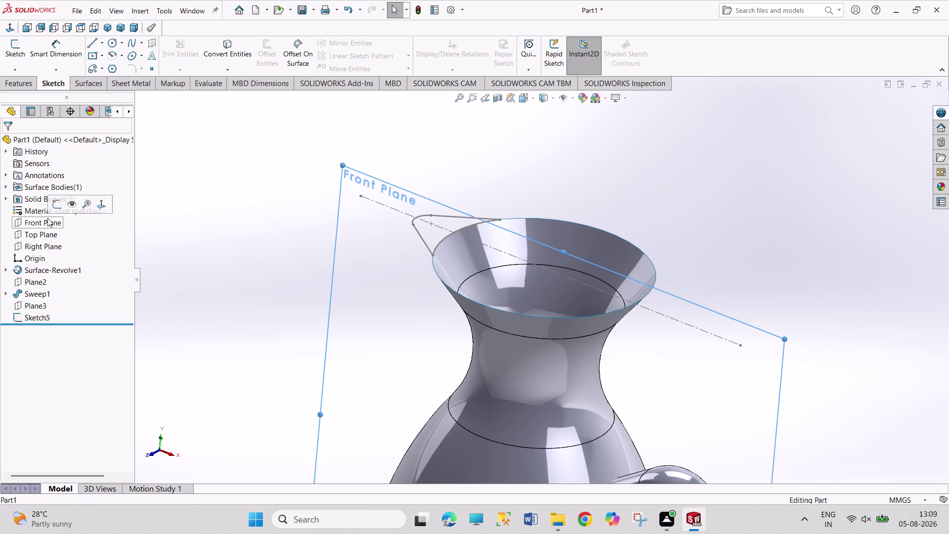
Start a Front Plane sketch and convert the neck edge into a sketch line.
click(63, 205)
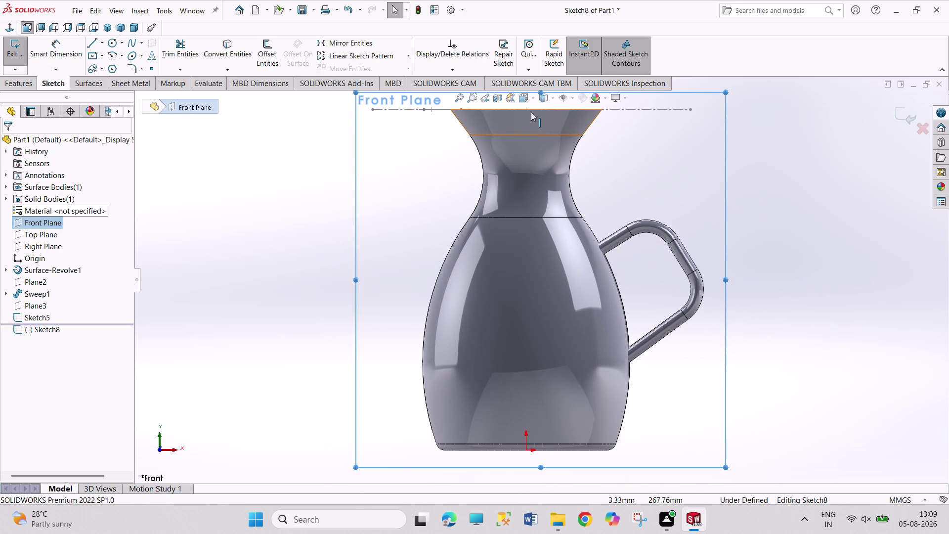
scroll(down, 3)
scroll(down, 3)
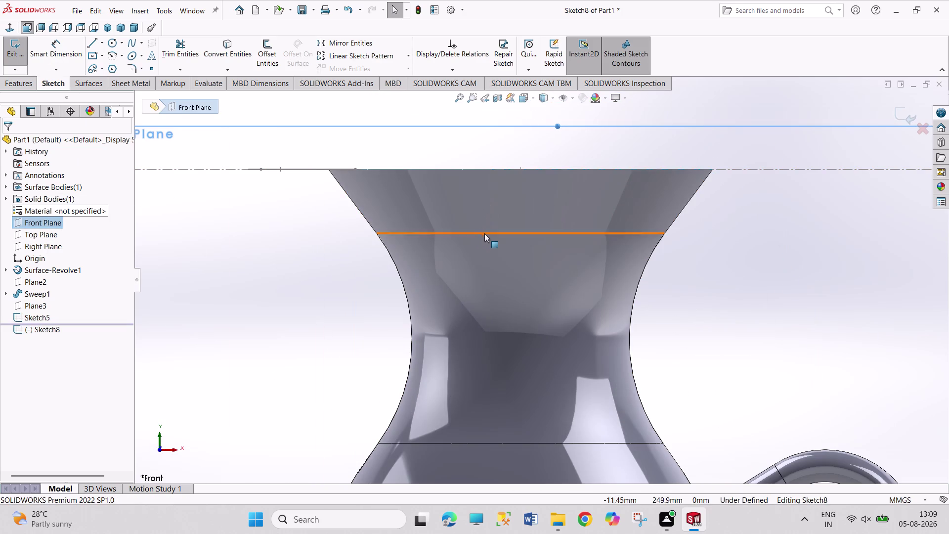
click(485, 234)
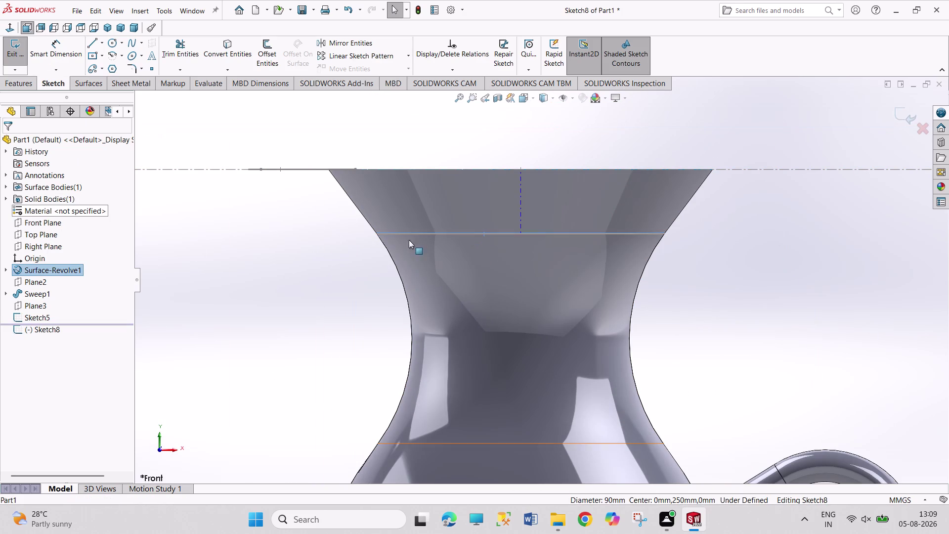
click(221, 47)
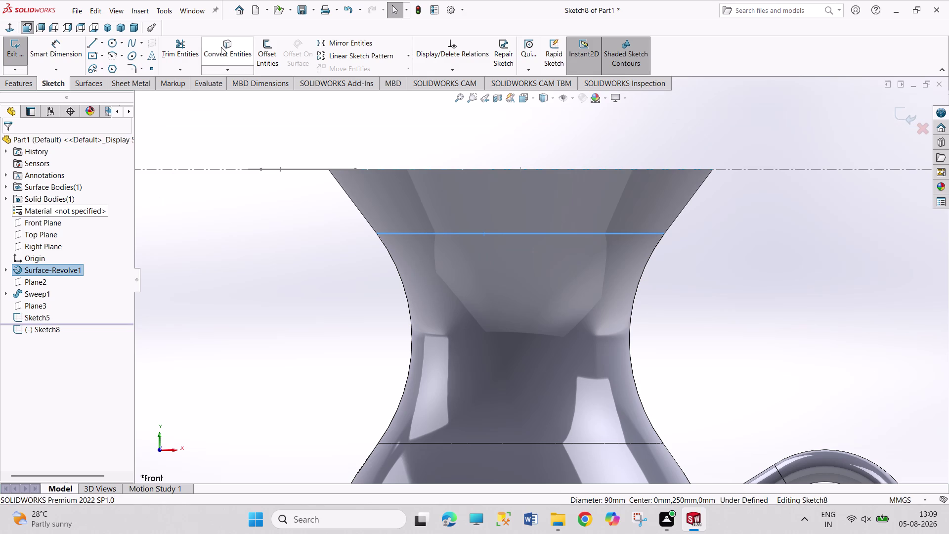
click(242, 238)
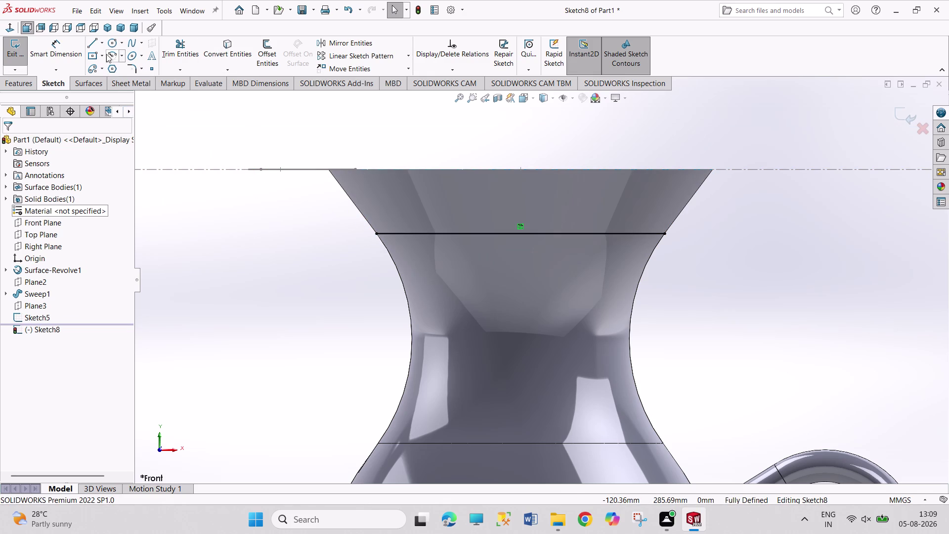
Draw a slanted line from the neck line's left end up to the top centerline.
click(97, 45)
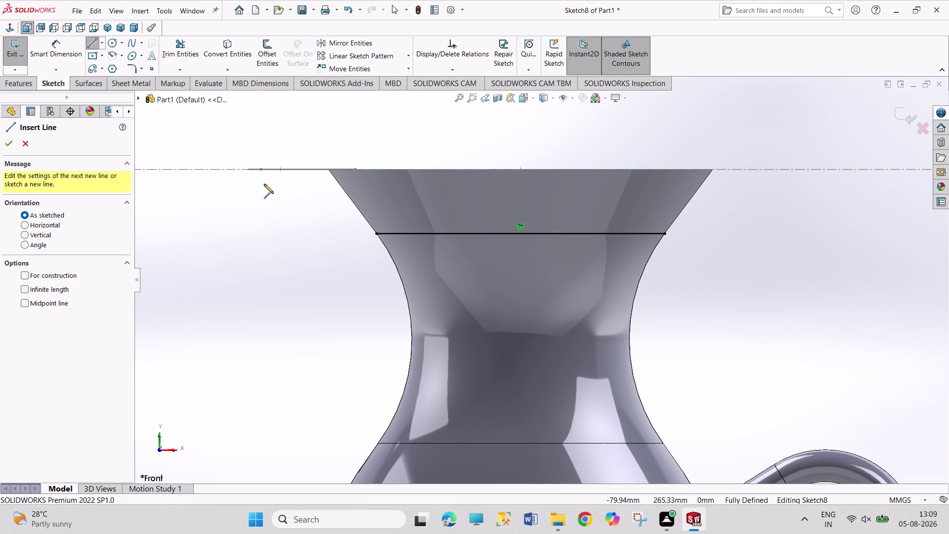
click(375, 233)
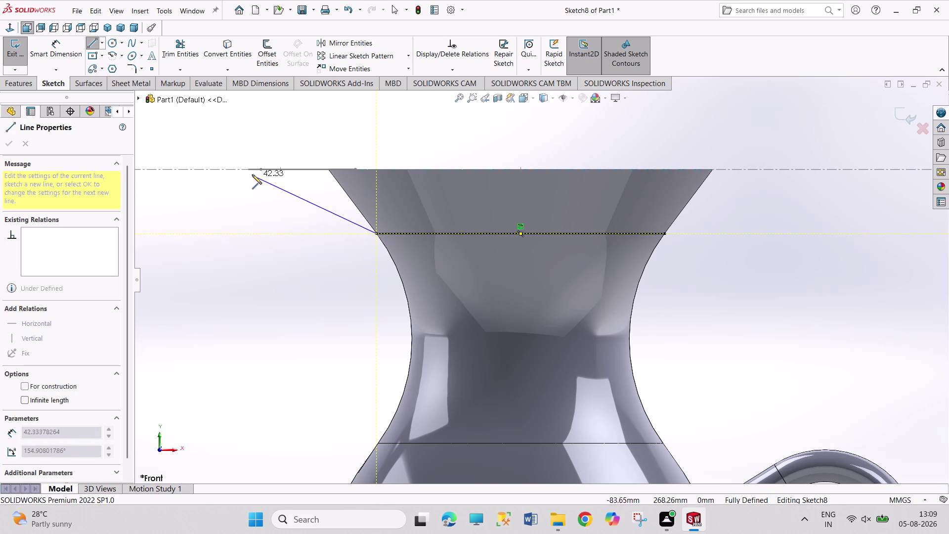
click(249, 171)
right_click(259, 228)
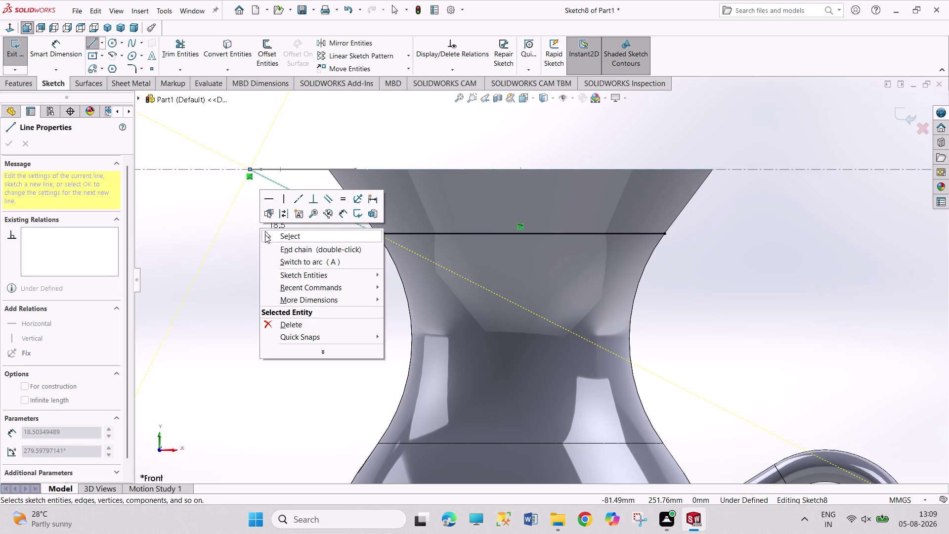
click(277, 235)
click(235, 240)
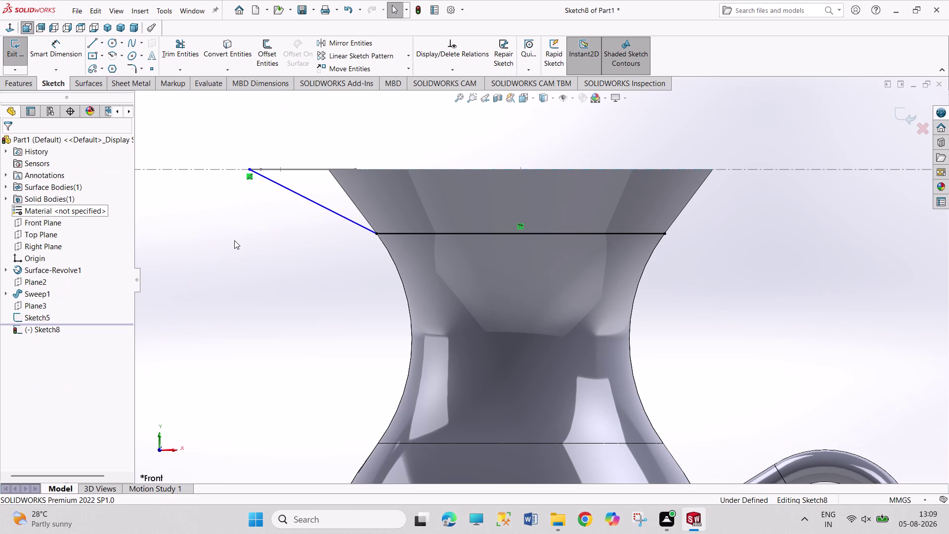
right_drag(234, 240, 226, 159)
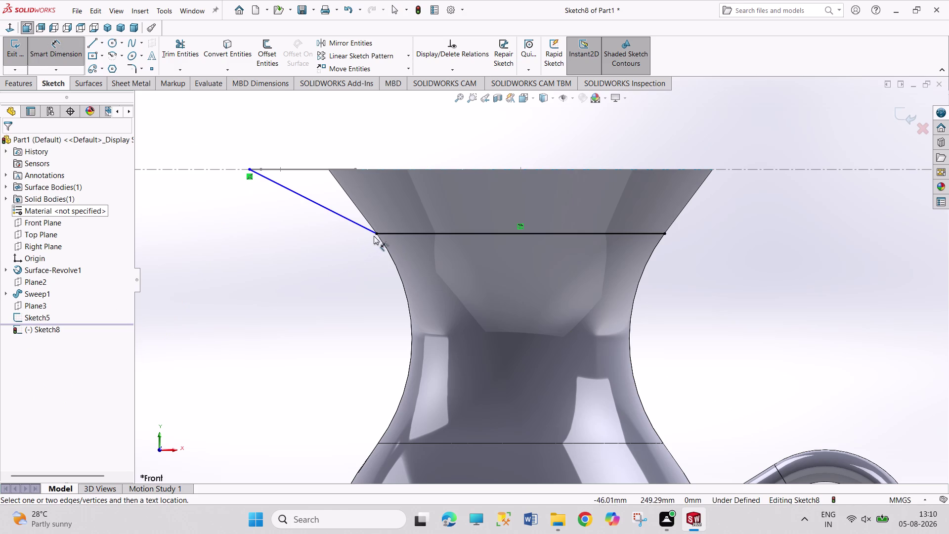
Dimension the 20.00 height between the neck line's left end and the top centerline.
click(377, 235)
click(328, 168)
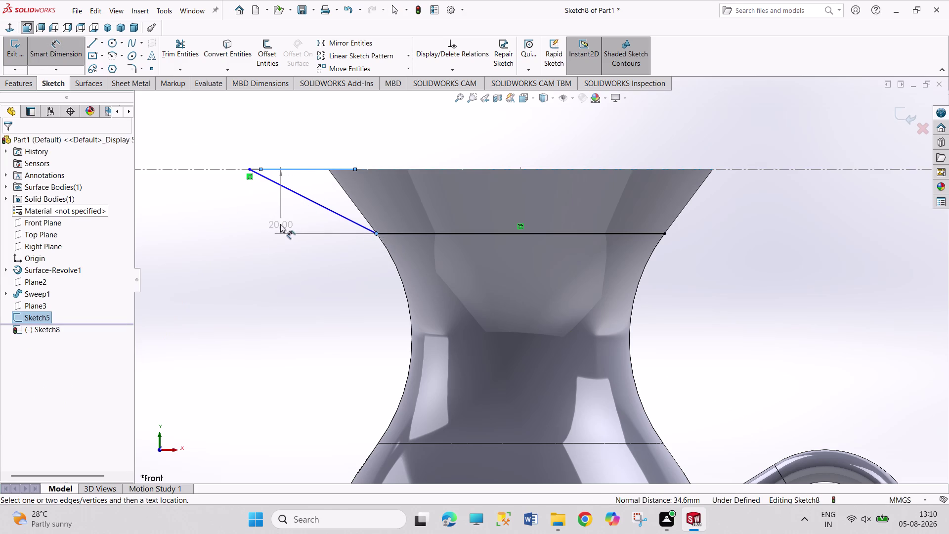
click(280, 218)
click(563, 202)
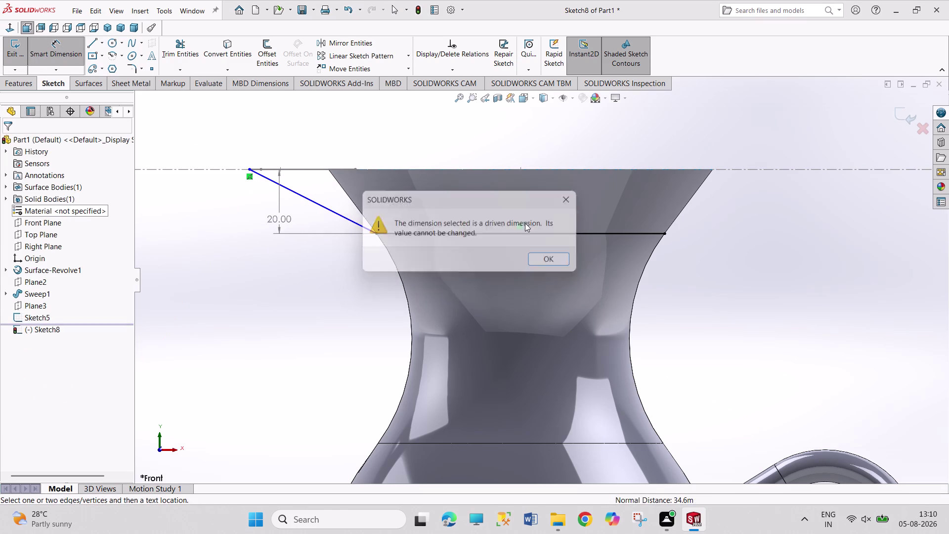
right_click(305, 340)
drag(334, 371, 334, 366)
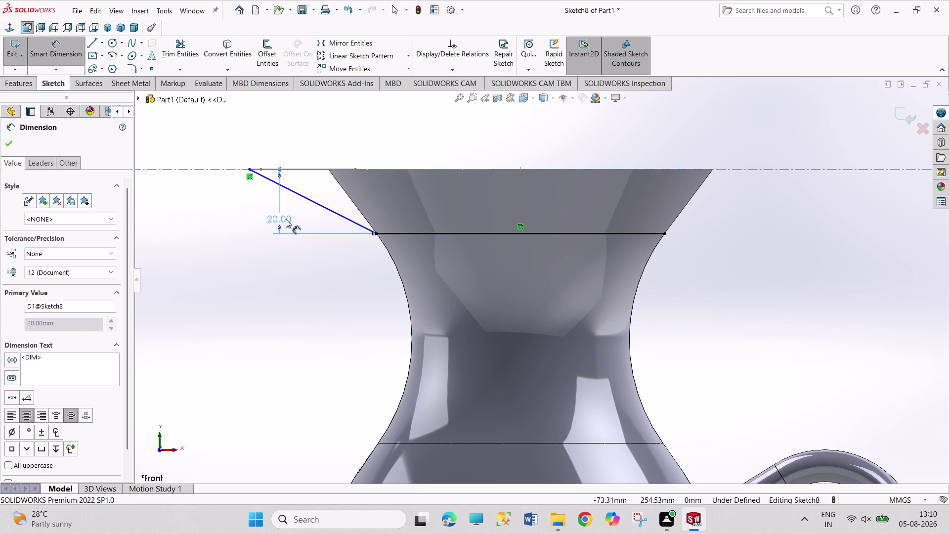
right_click(286, 219)
Delete the 20.00 dimension and exit Sketch8.
click(310, 255)
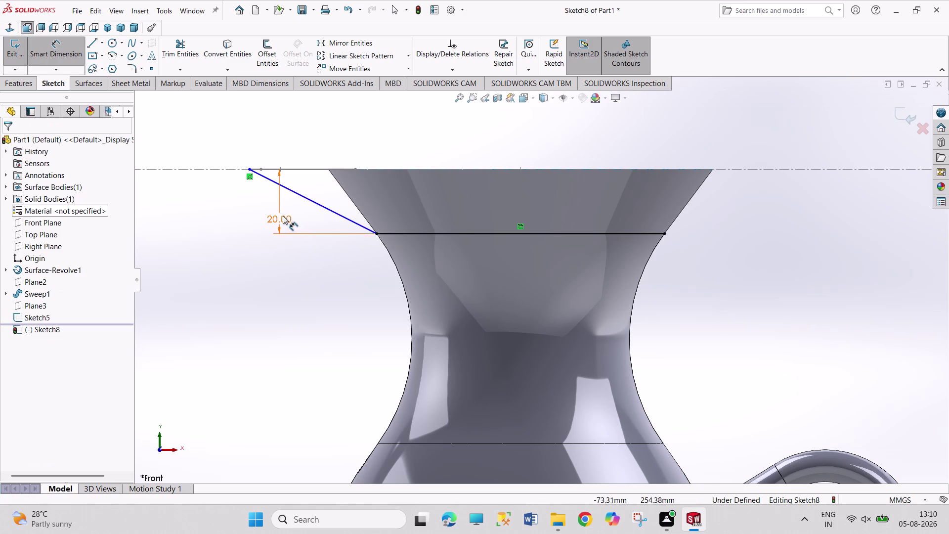
right_click(281, 215)
click(328, 346)
click(286, 305)
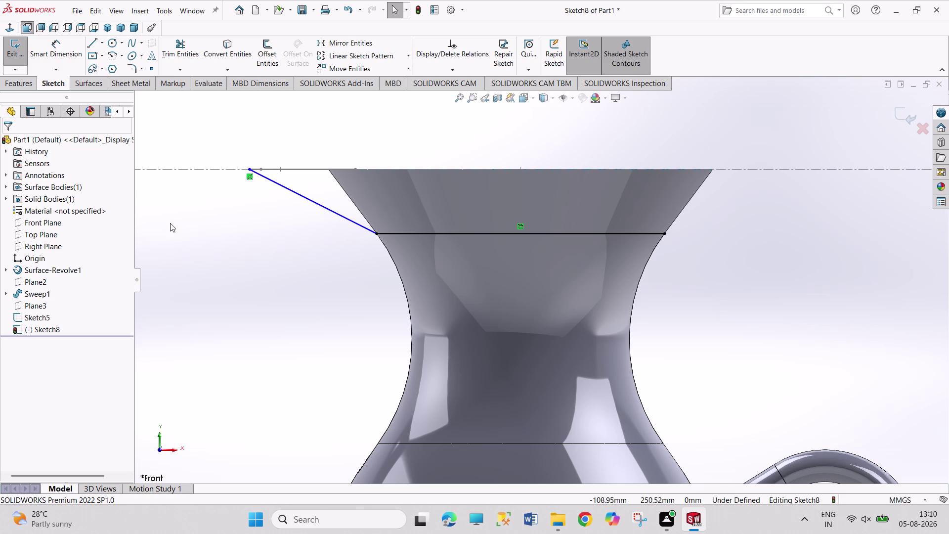
click(11, 49)
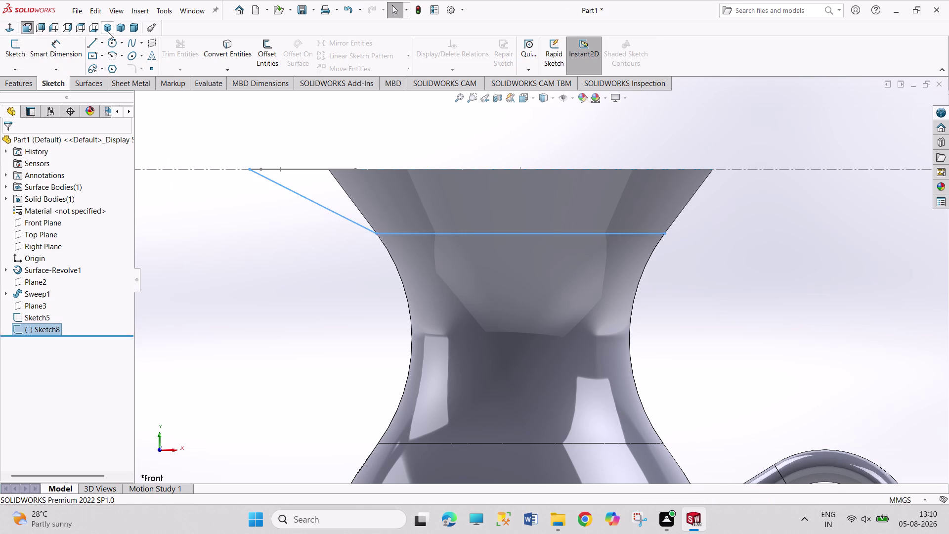
Show the jug in isometric view and select the inner neck edge.
click(108, 31)
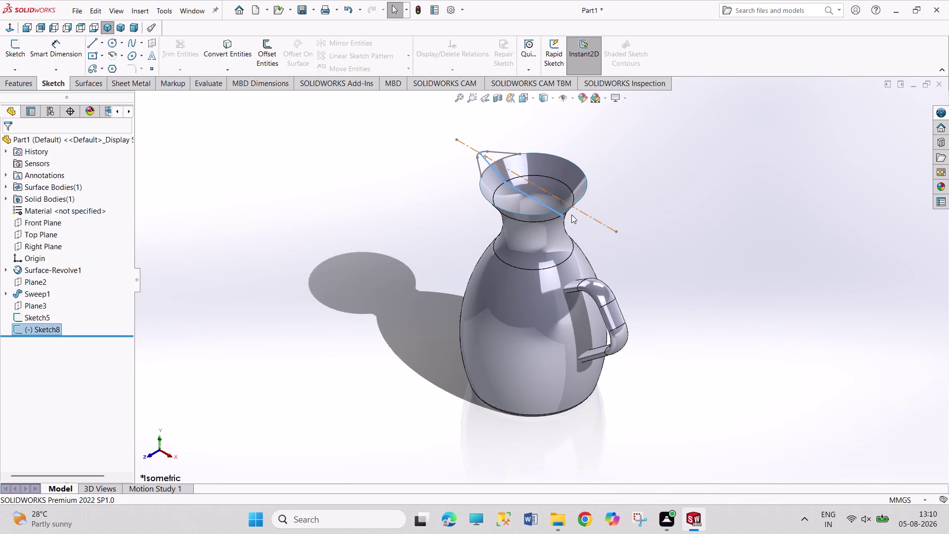
click(560, 182)
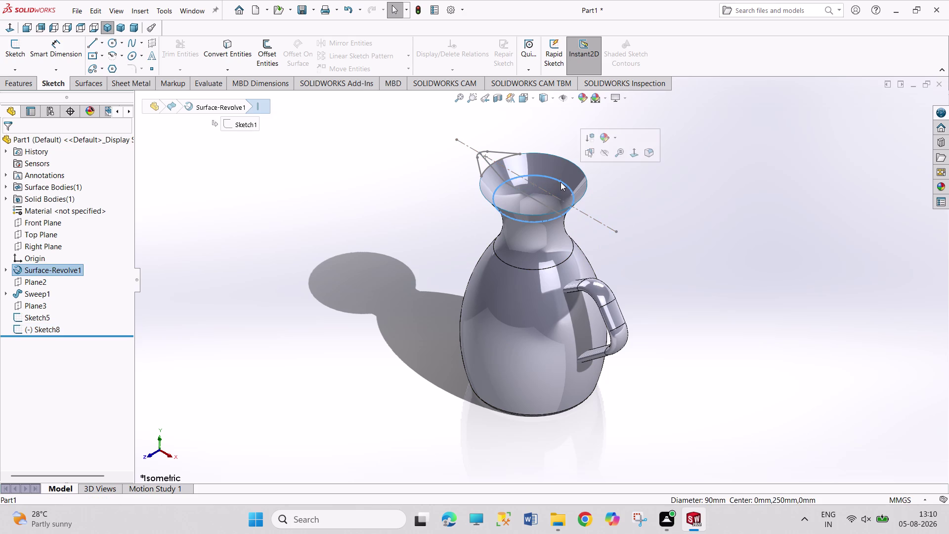
right_click(560, 182)
triple_click(424, 258)
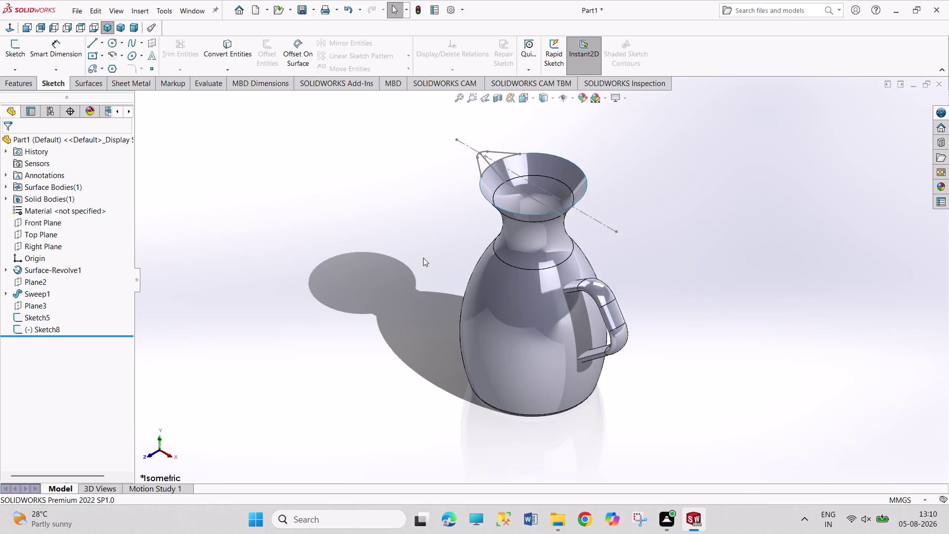
click(423, 257)
right_click(554, 178)
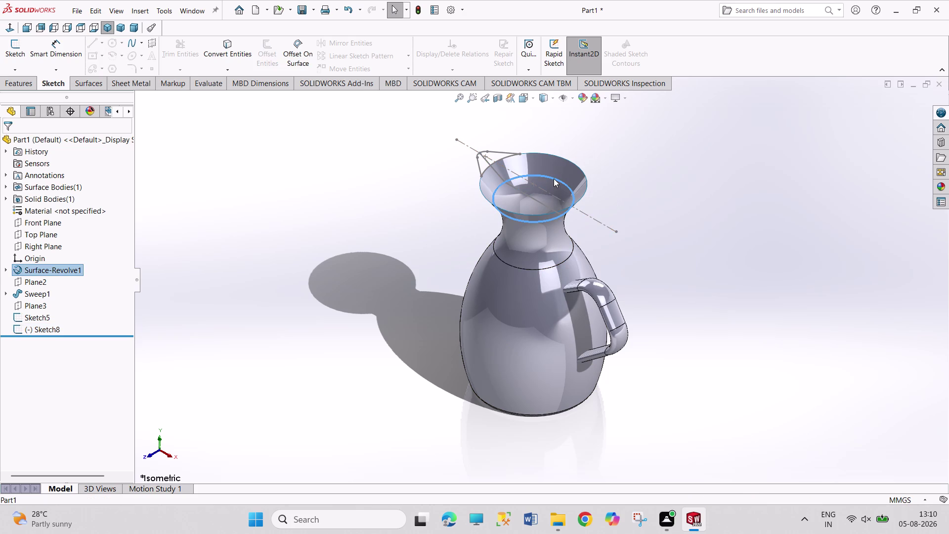
click(396, 216)
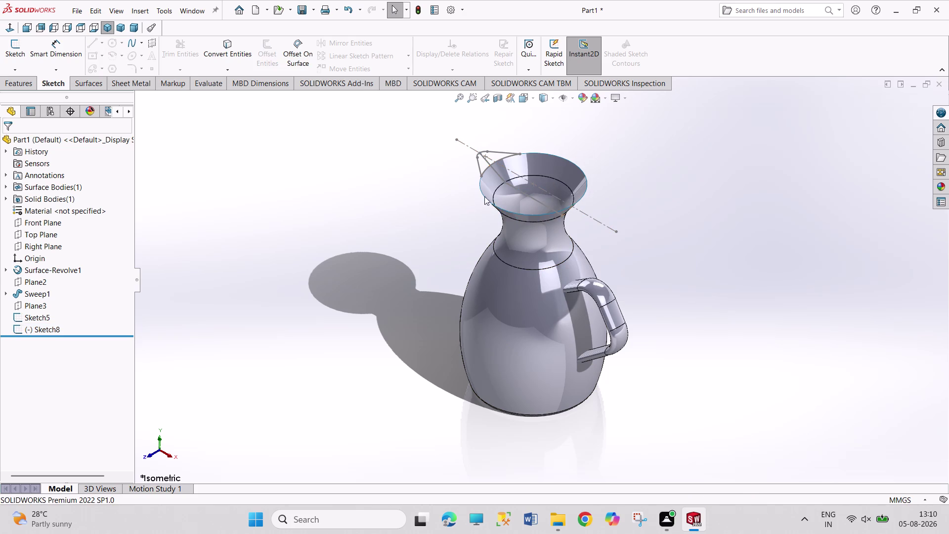
click(547, 176)
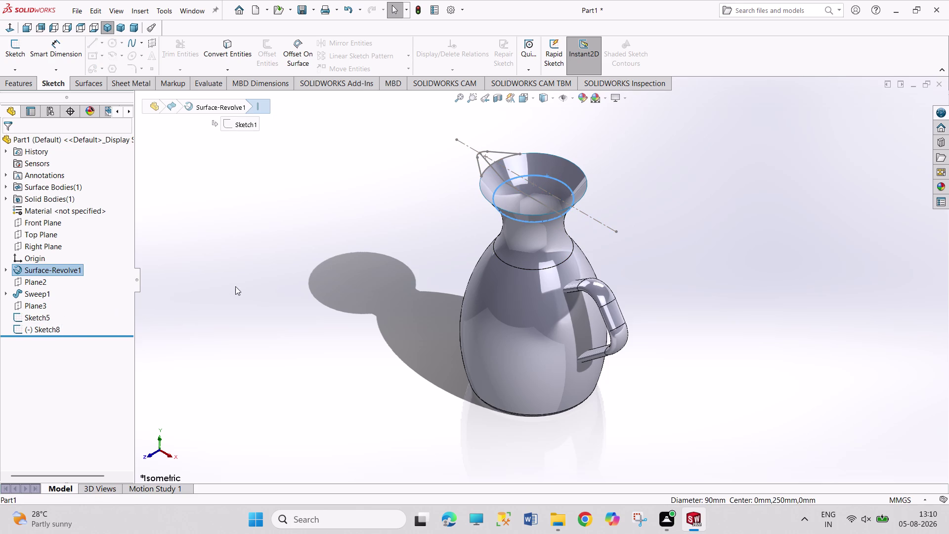
Adjust sketch geometry near the neck and orbit to look down into it.
double_click(239, 286)
drag(246, 237, 314, 328)
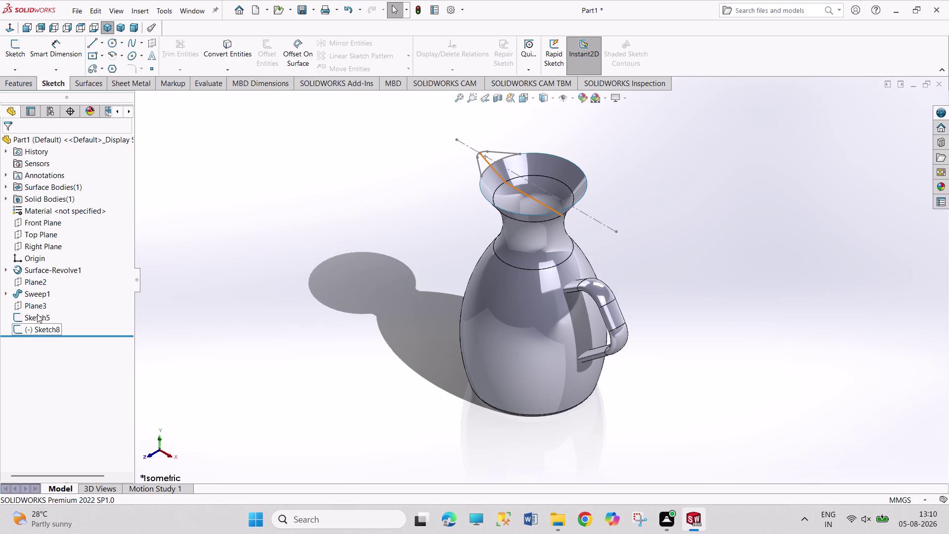
click(215, 292)
middle_drag(289, 313, 289, 312)
middle_drag(289, 313, 284, 293)
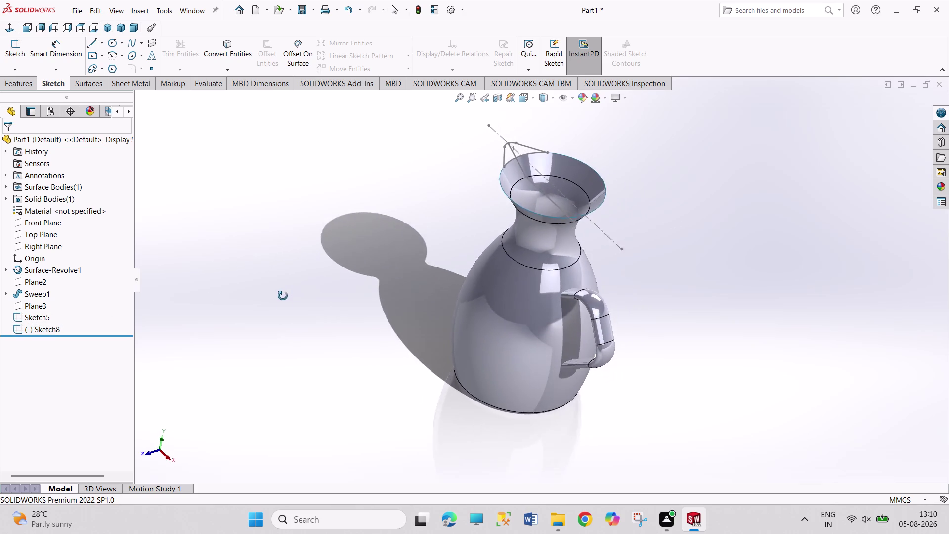
middle_drag(283, 292, 298, 327)
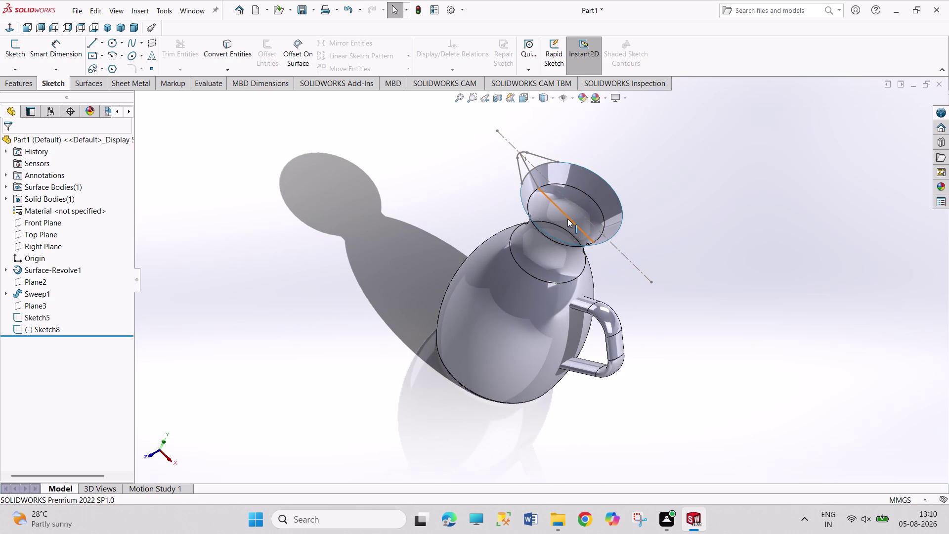
Delete the spout sketch, then restore it with undo and re-inspect the neck.
right_click(567, 218)
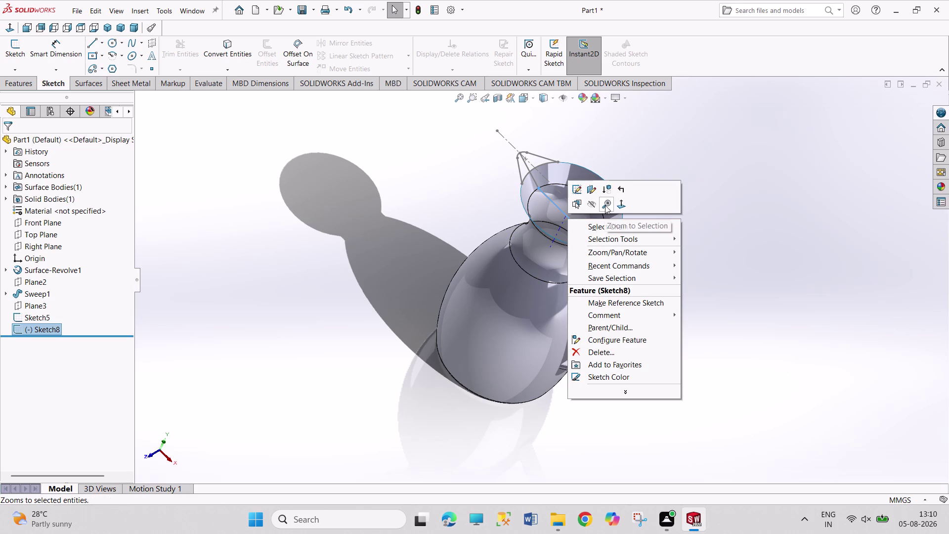
click(623, 354)
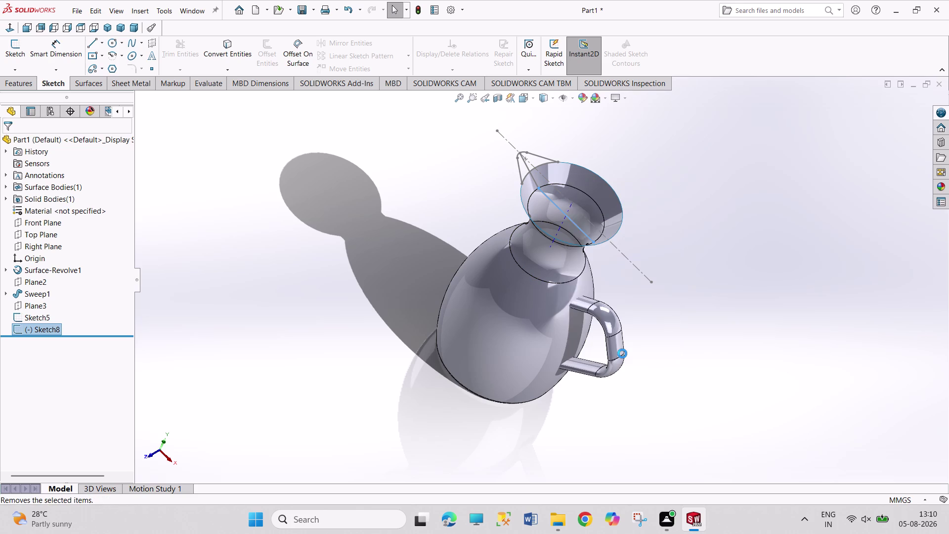
click(550, 194)
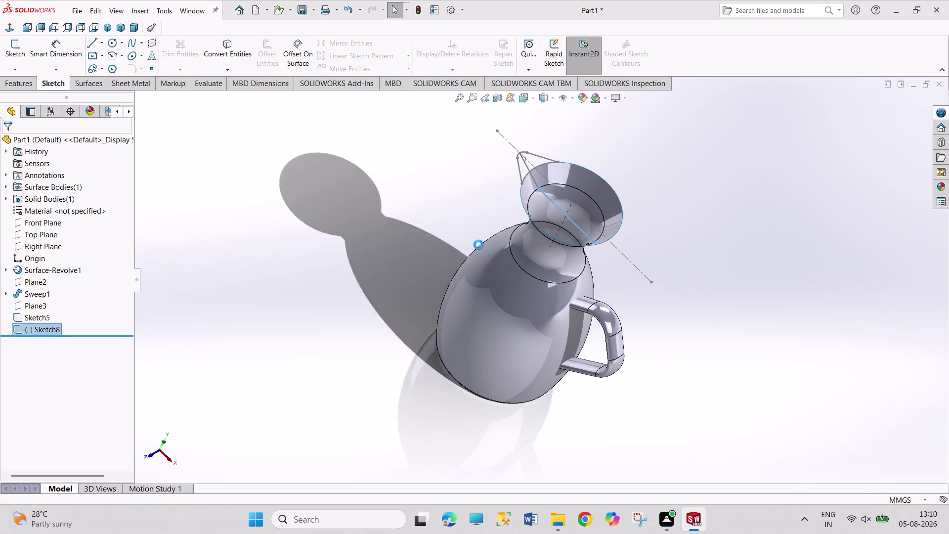
middle_drag(449, 236, 494, 237)
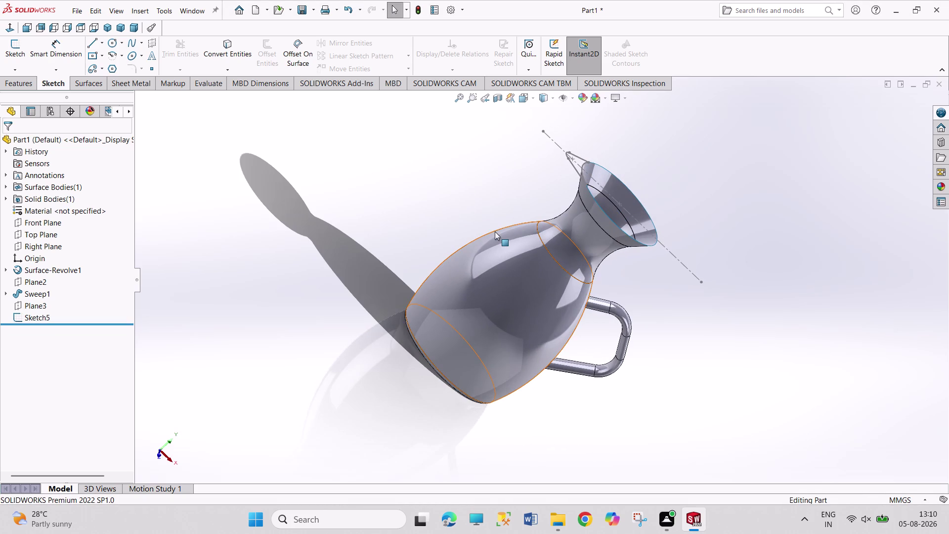
key(ctrl+z)
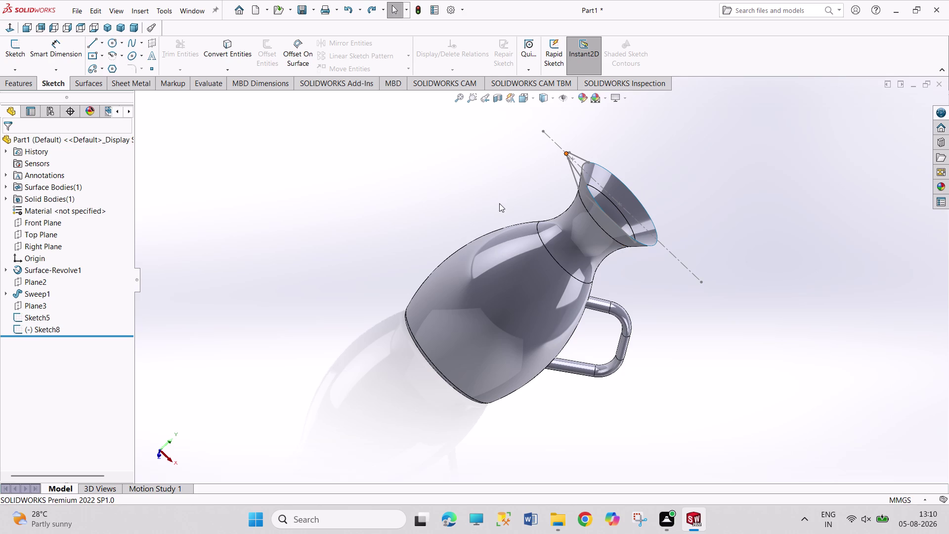
middle_drag(499, 206, 446, 227)
click(547, 220)
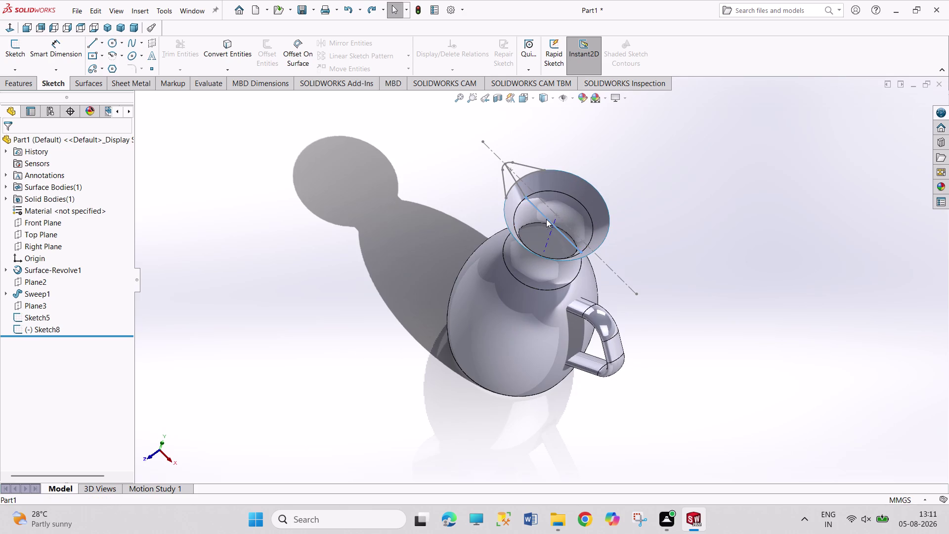
double_click(33, 330)
click(36, 327)
click(41, 301)
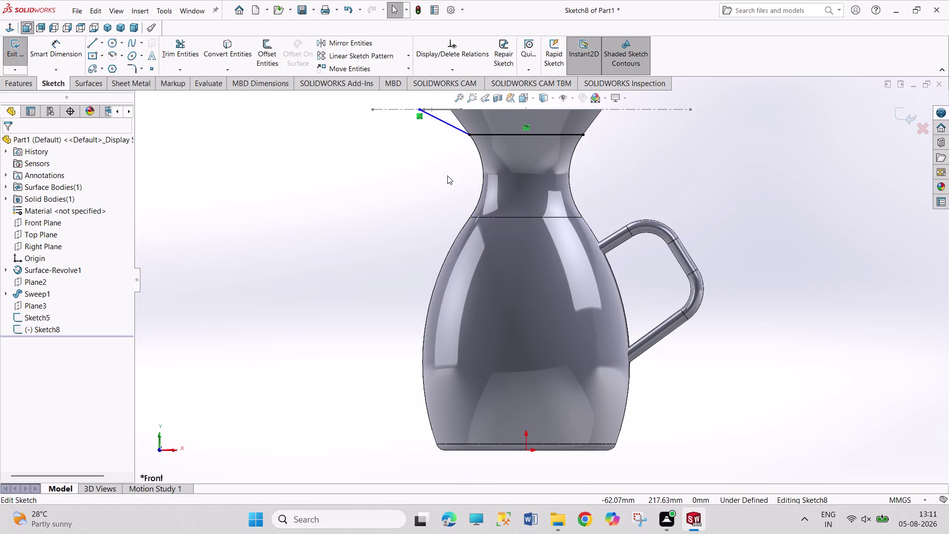
Select the line spanning the rim and review its Line Properties.
middle_drag(448, 176, 428, 254)
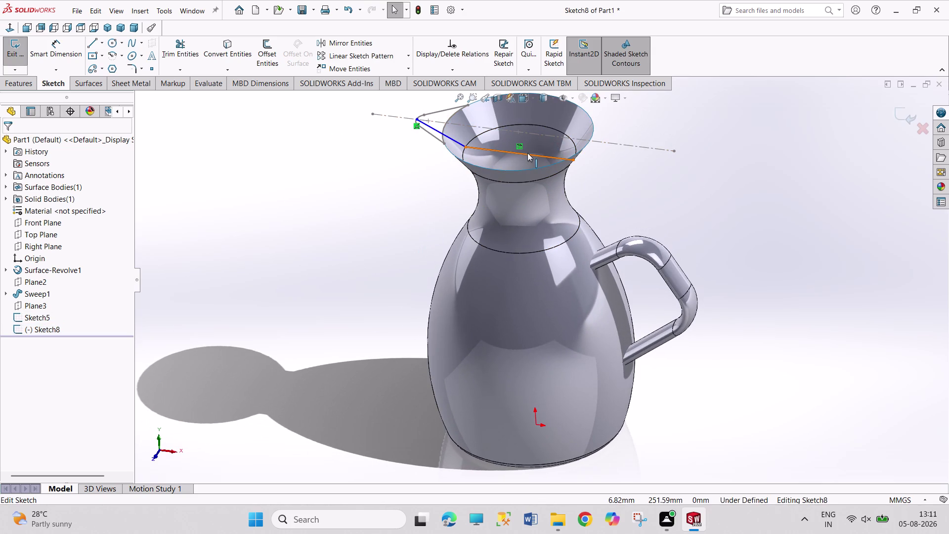
click(528, 153)
click(26, 332)
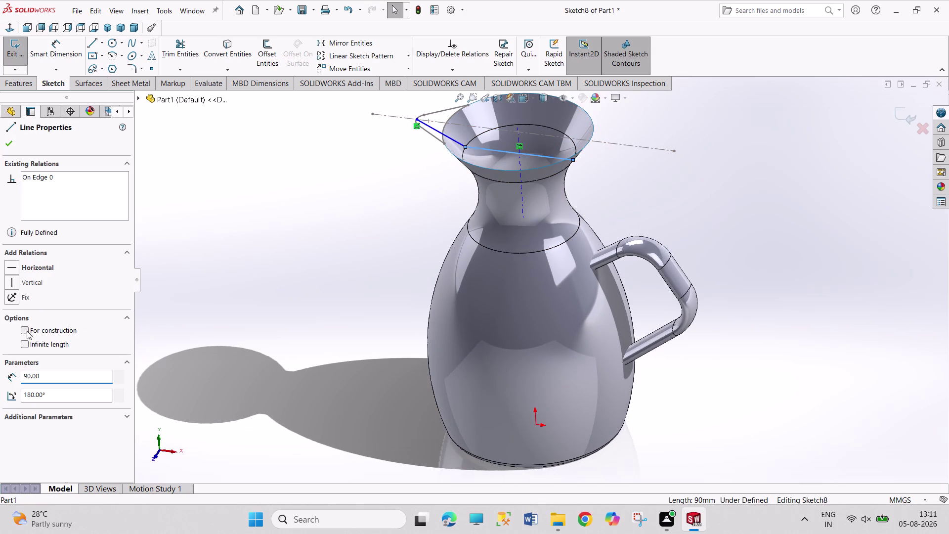
click(182, 295)
Orbit and zoom to look into the neck, then exit Sketch8.
middle_drag(199, 236, 221, 230)
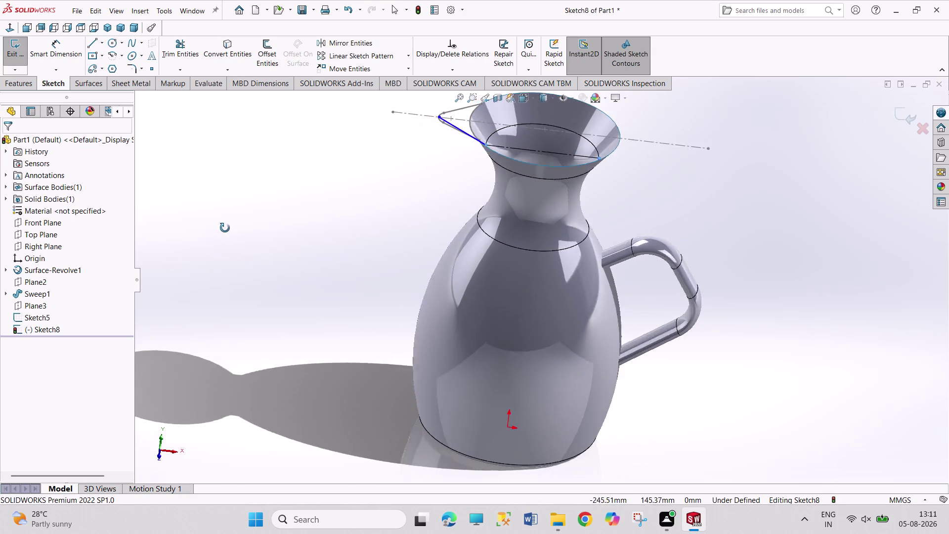
middle_drag(221, 230, 221, 287)
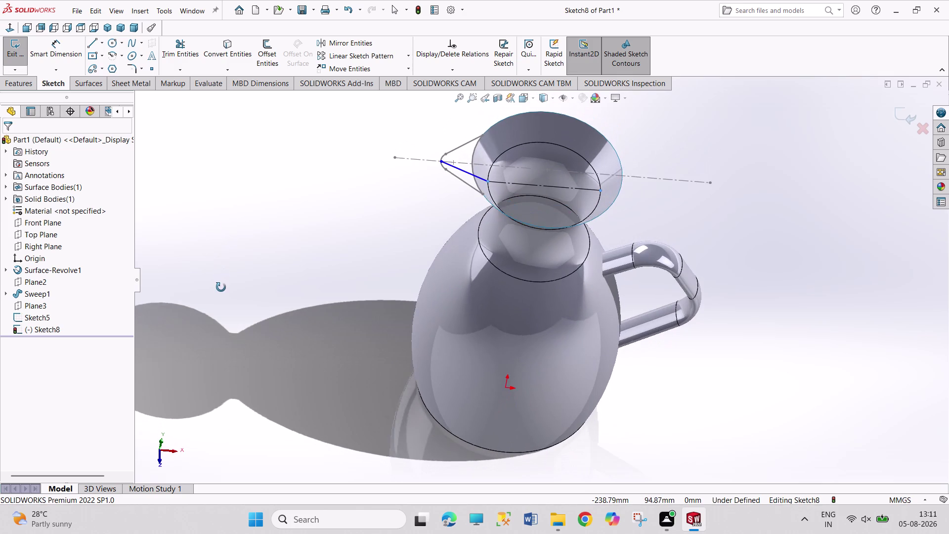
middle_drag(221, 287, 221, 293)
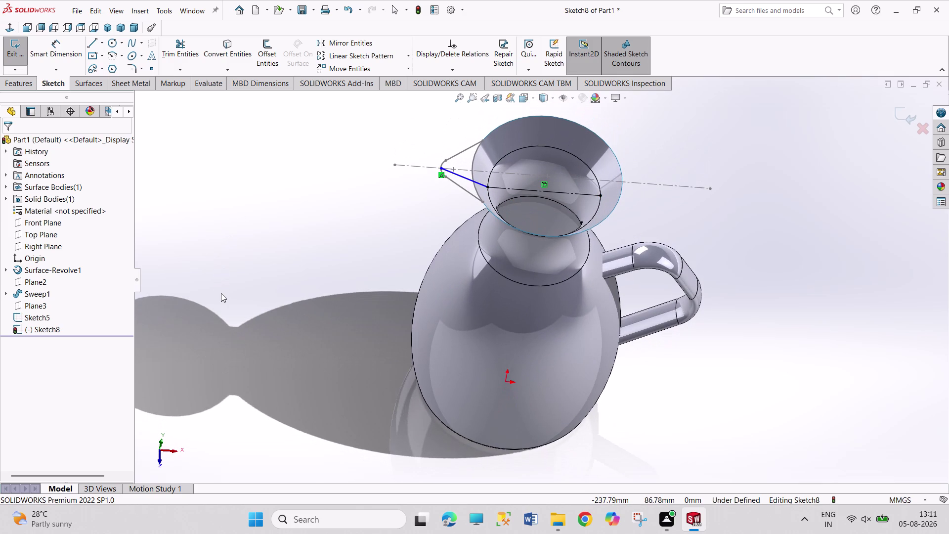
middle_drag(274, 249, 254, 296)
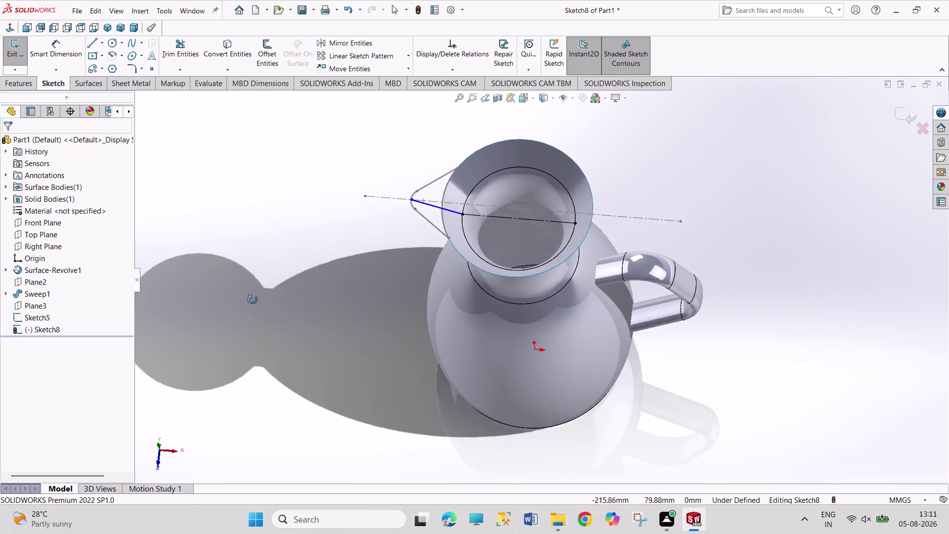
middle_drag(255, 296, 252, 302)
scroll(down, 3)
scroll(down, 3)
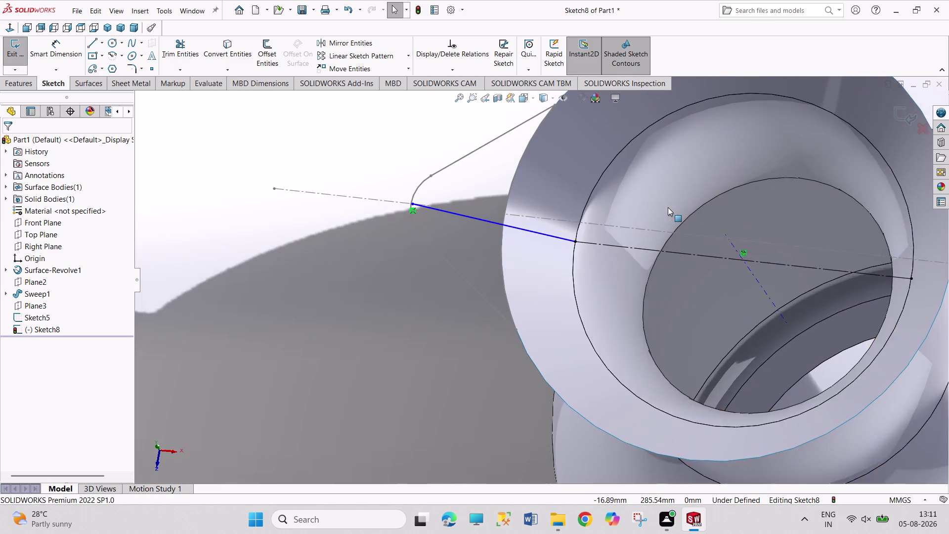
click(273, 344)
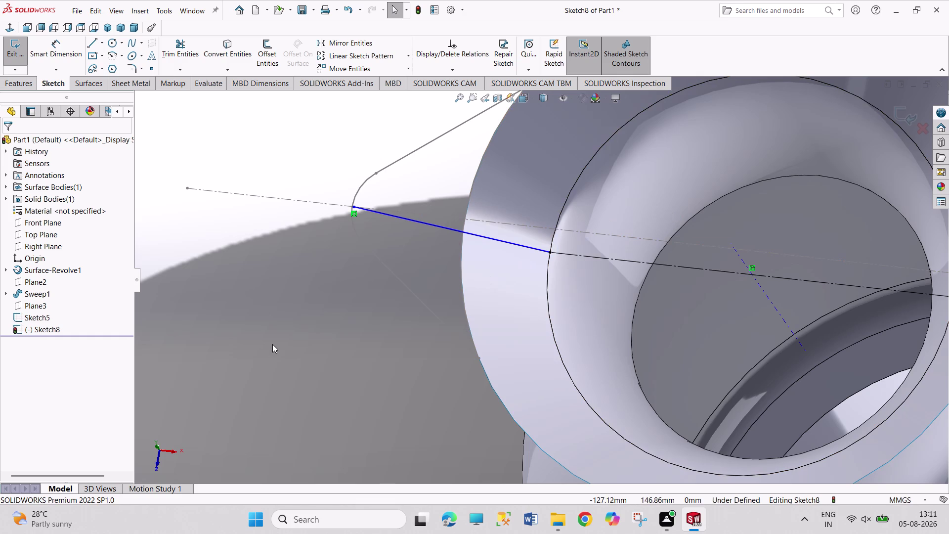
click(12, 55)
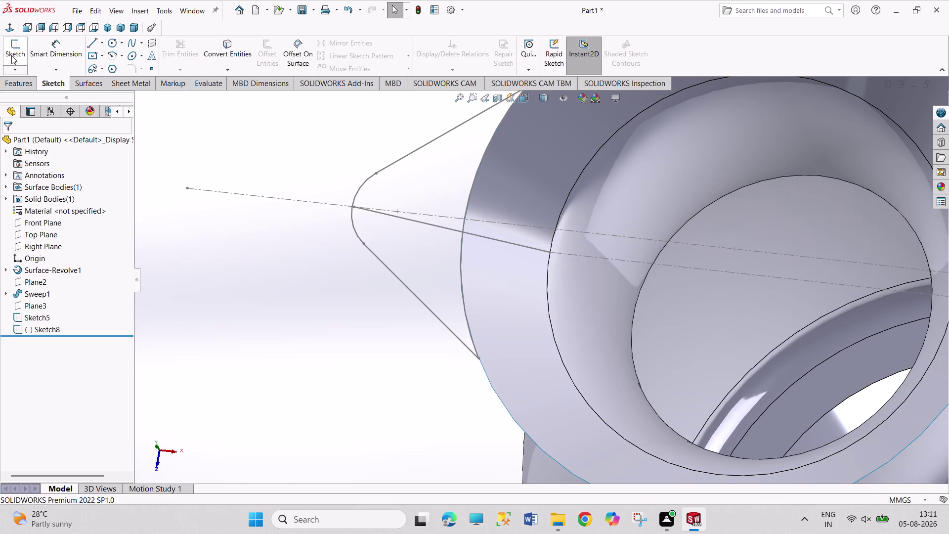
click(93, 43)
In Sketch5, draw lines from both spout corners to the rim midpoint and exit.
click(364, 245)
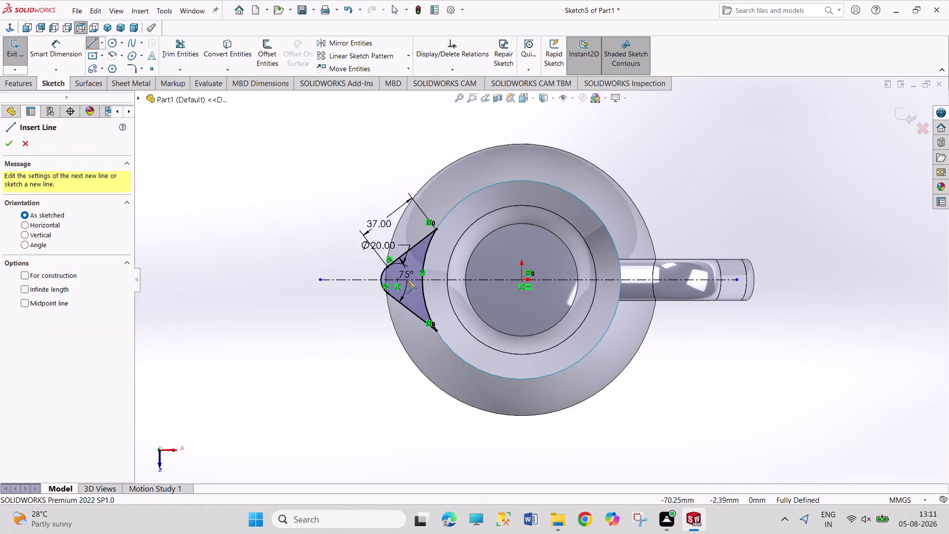
scroll(down, 3)
click(374, 329)
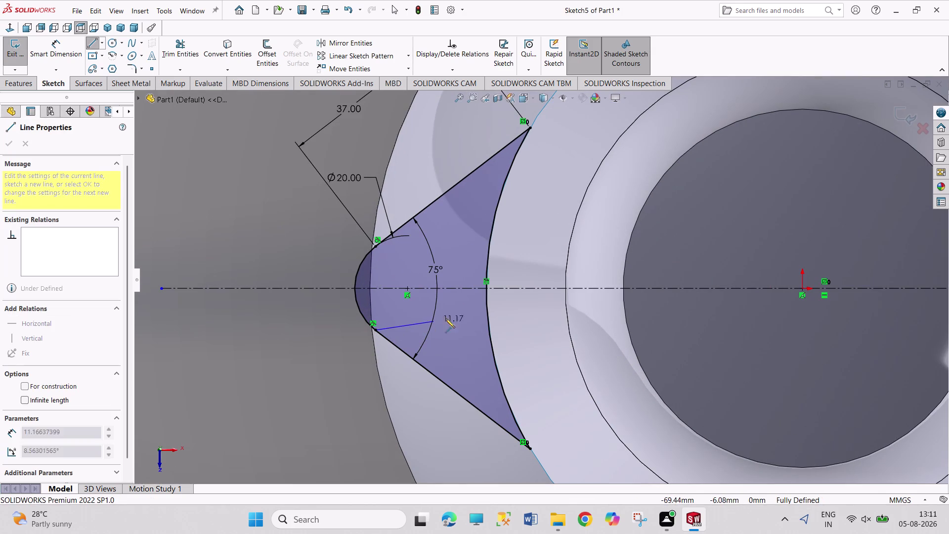
click(486, 289)
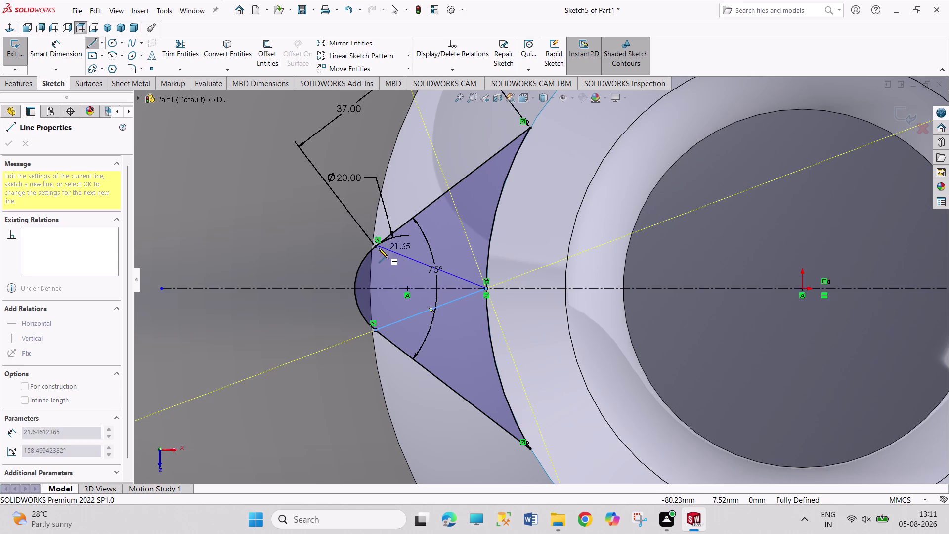
click(378, 247)
right_click(314, 239)
drag(328, 245, 320, 237)
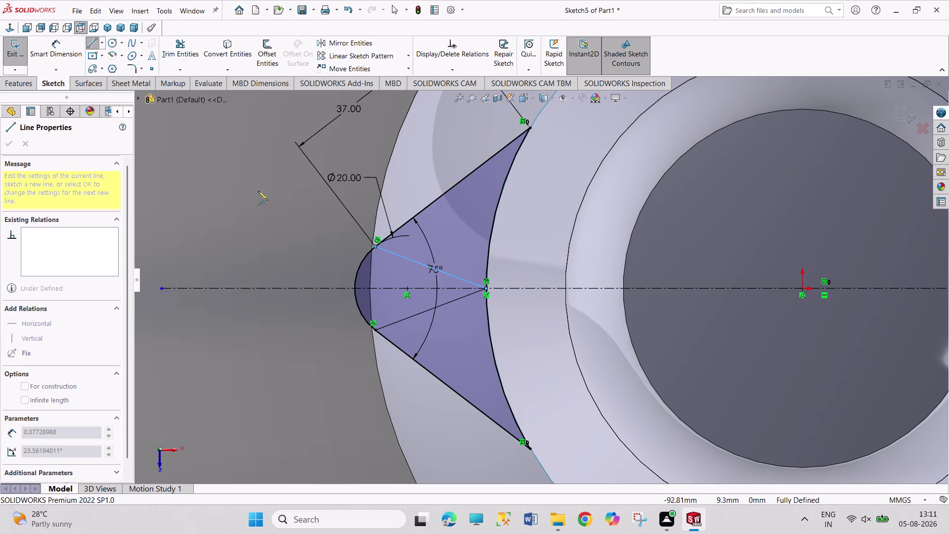
click(14, 50)
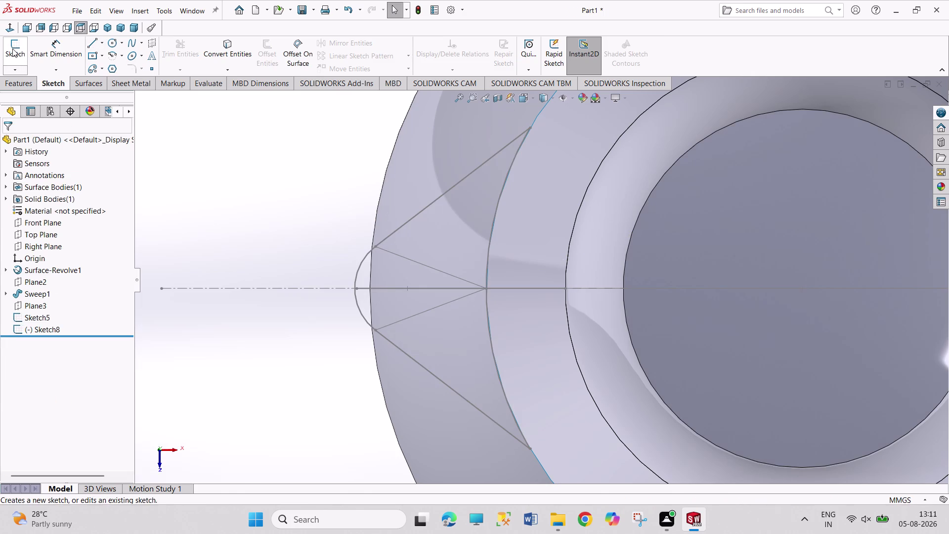
View the jug isometrically, then undo three times to reopen Sketch5.
click(111, 24)
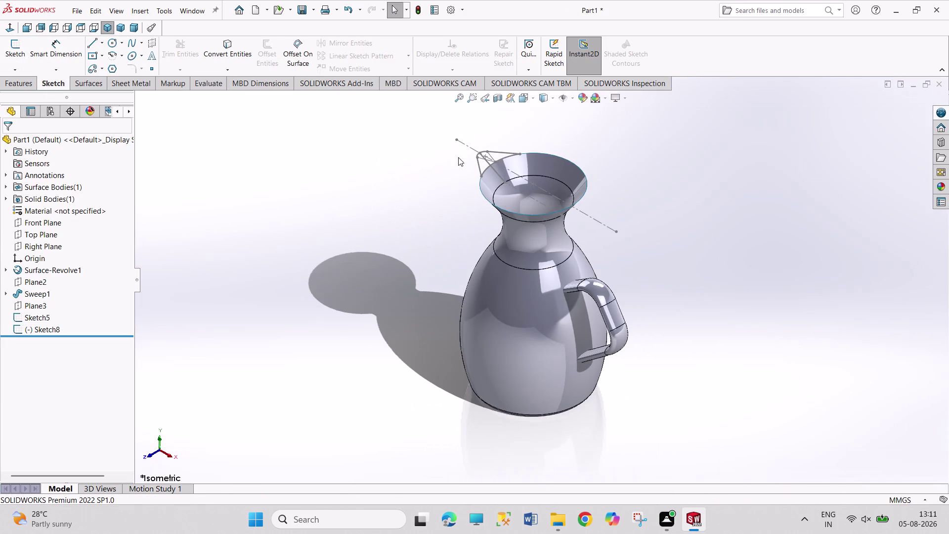
scroll(down, 3)
scroll(down, 3)
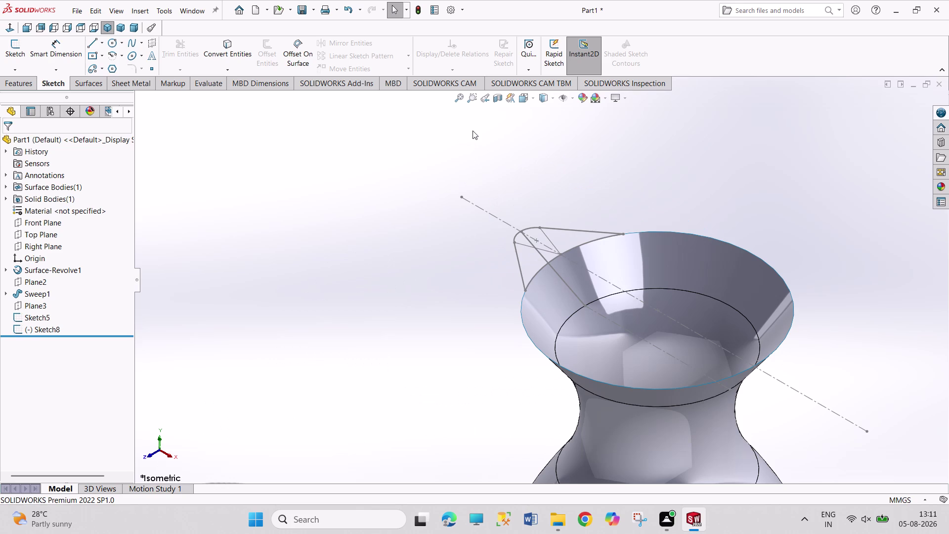
key(ctrl+z)
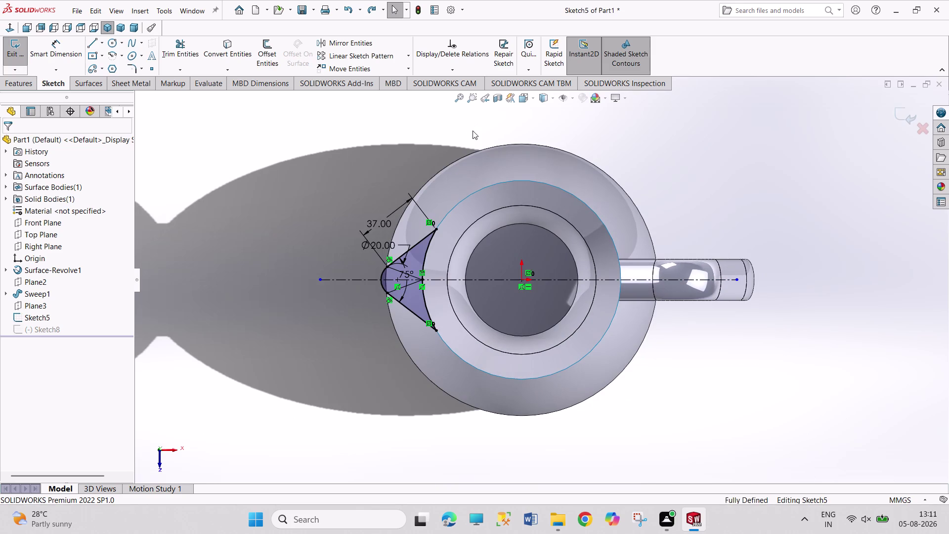
key(ctrl+z)
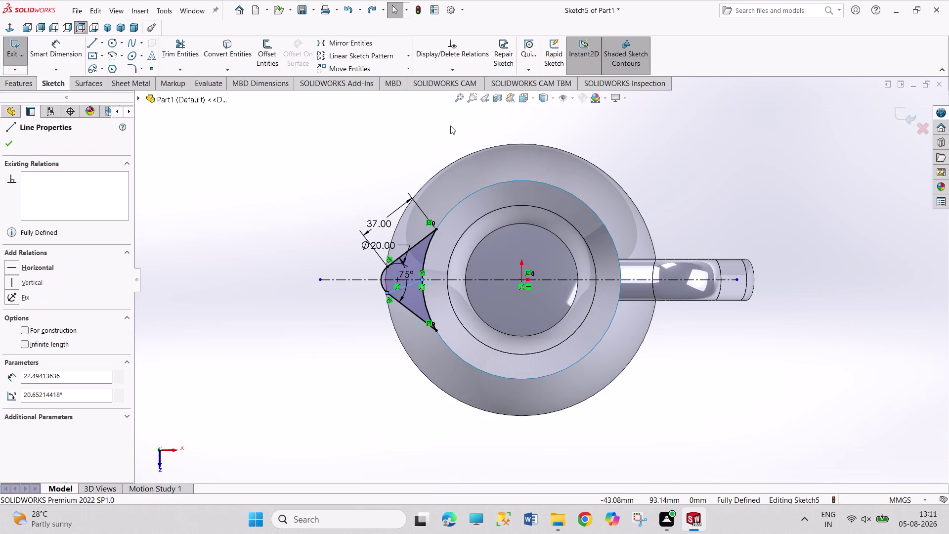
key(ctrl+z)
click(115, 32)
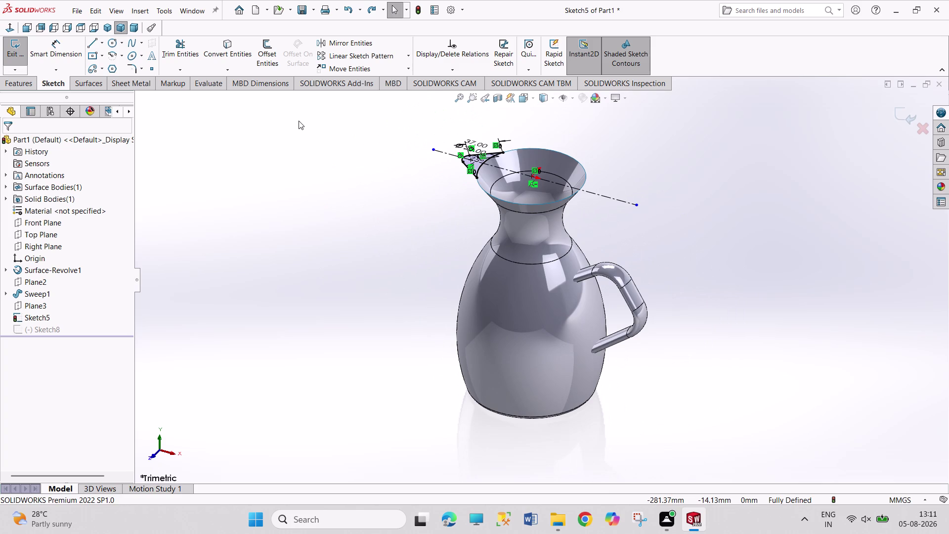
Redo three times to close Sketch5 again and bring up its options.
key(ctrl+y)
key(ctrl+y)
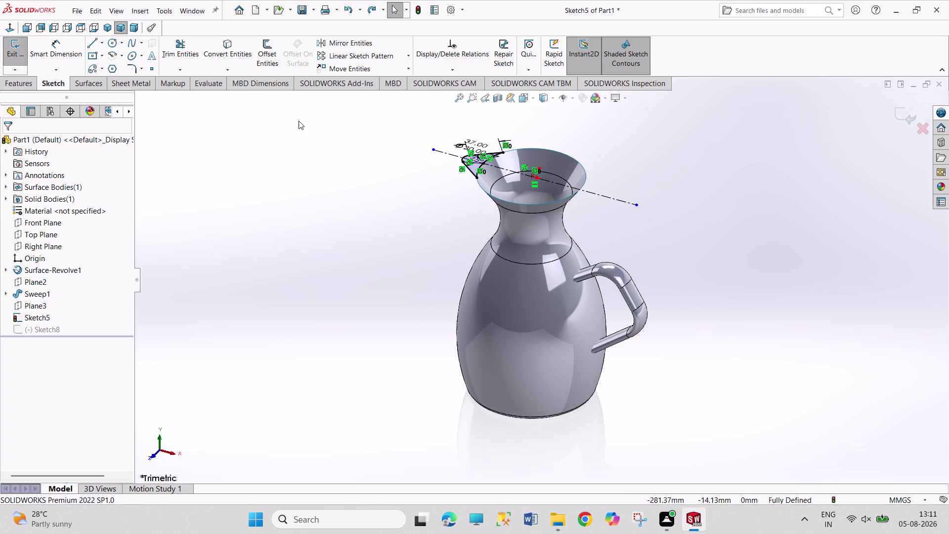
key(ctrl+y)
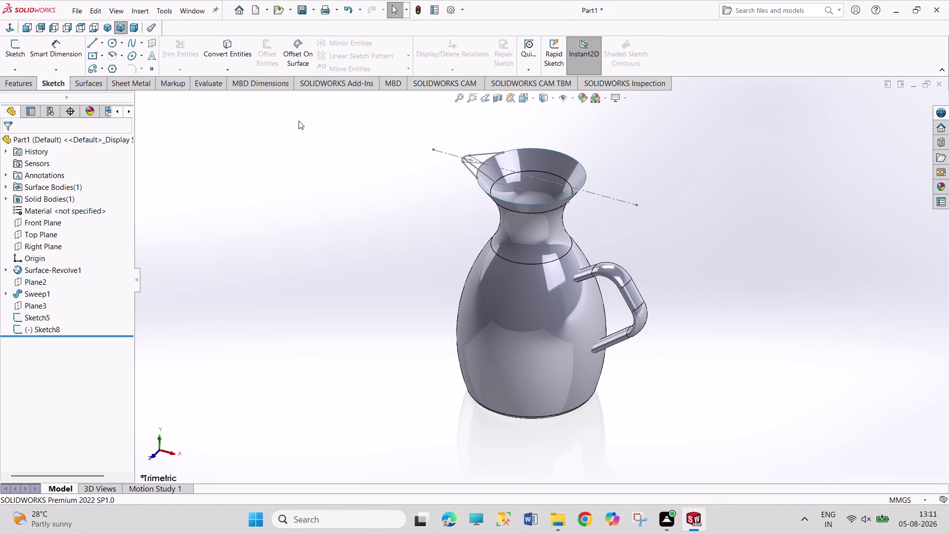
scroll(down, 3)
scroll(down, 3)
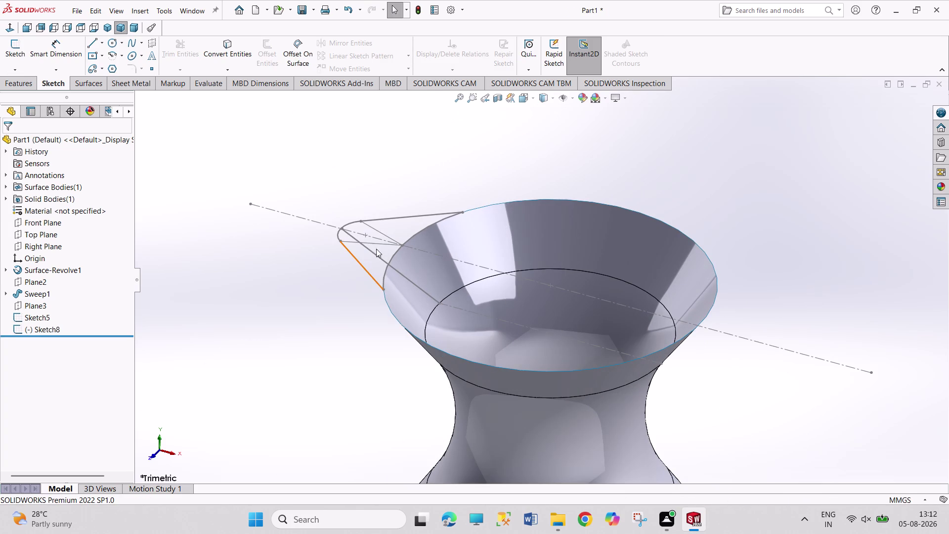
right_click(386, 245)
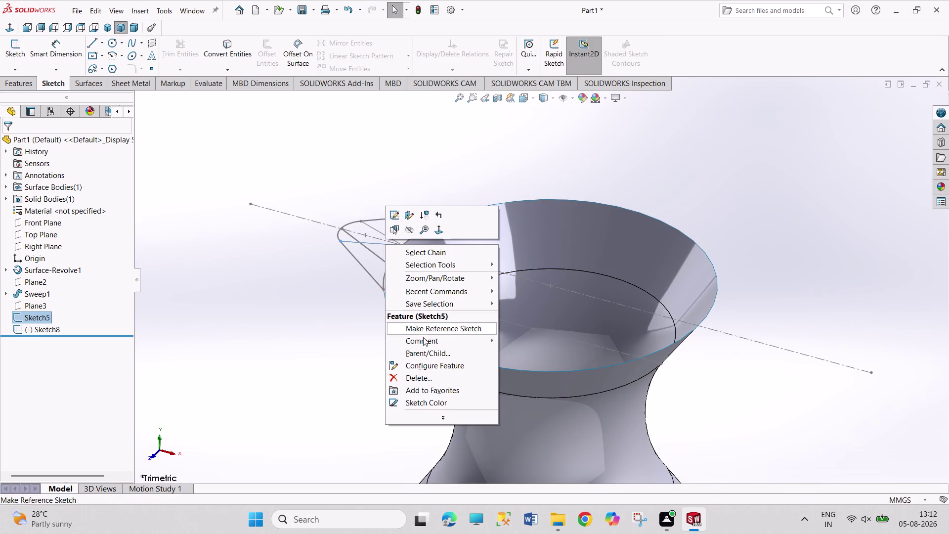
Cancel the Sketch5 deletion with undo and reopen Sketch5 for editing.
click(434, 376)
click(544, 196)
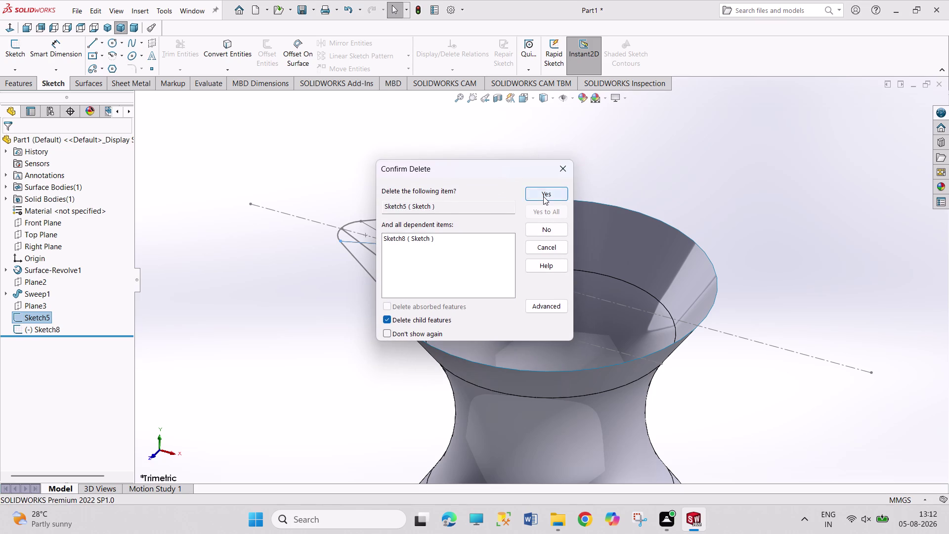
key(ctrl+z)
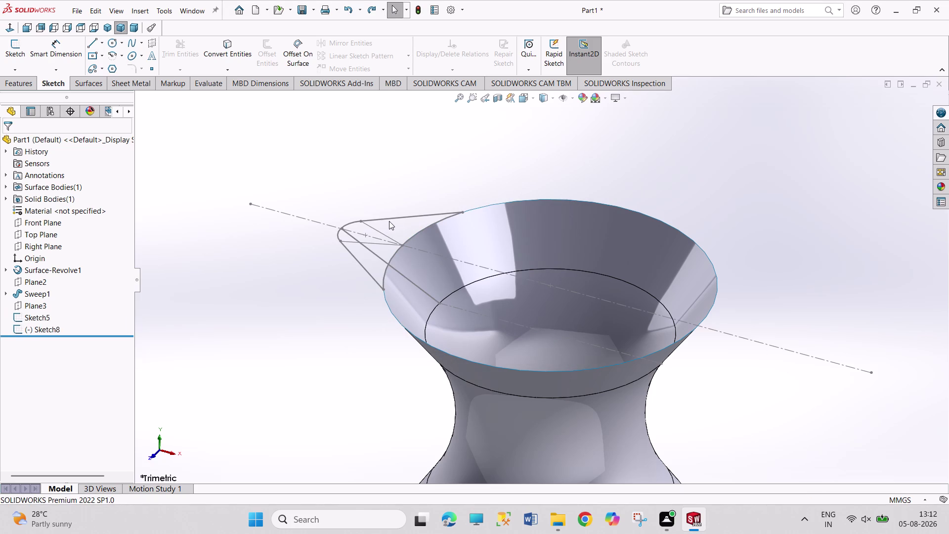
double_click(387, 244)
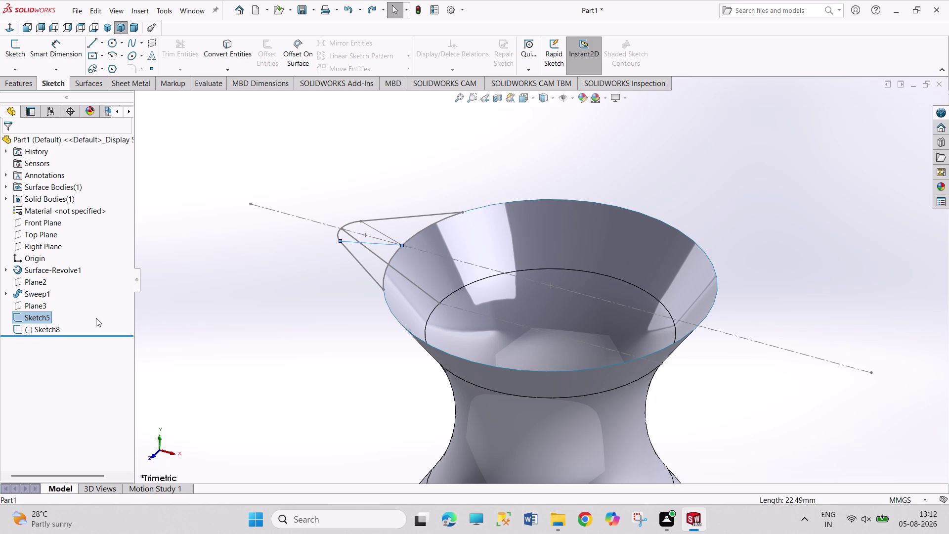
right_click(37, 317)
click(49, 287)
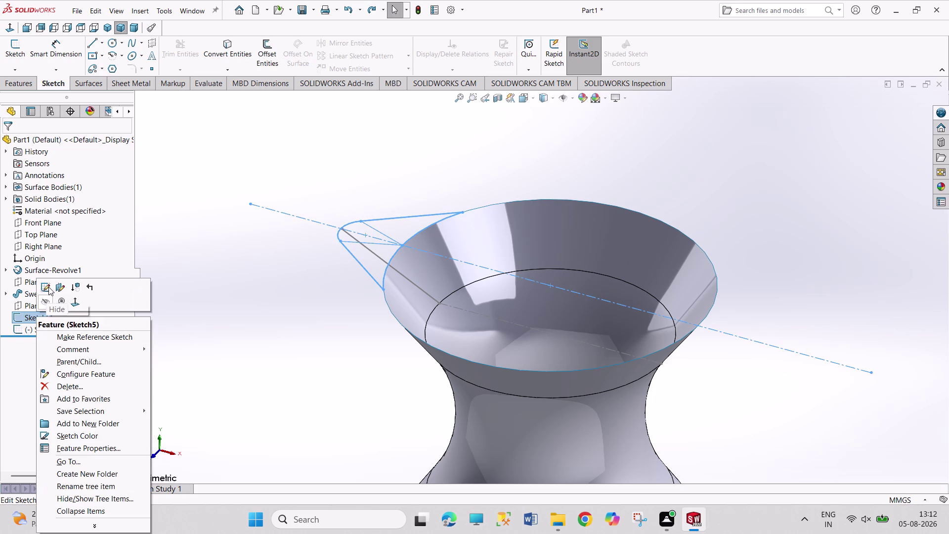
Delete the two corner-to-rim lines from Sketch5.
scroll(down, 3)
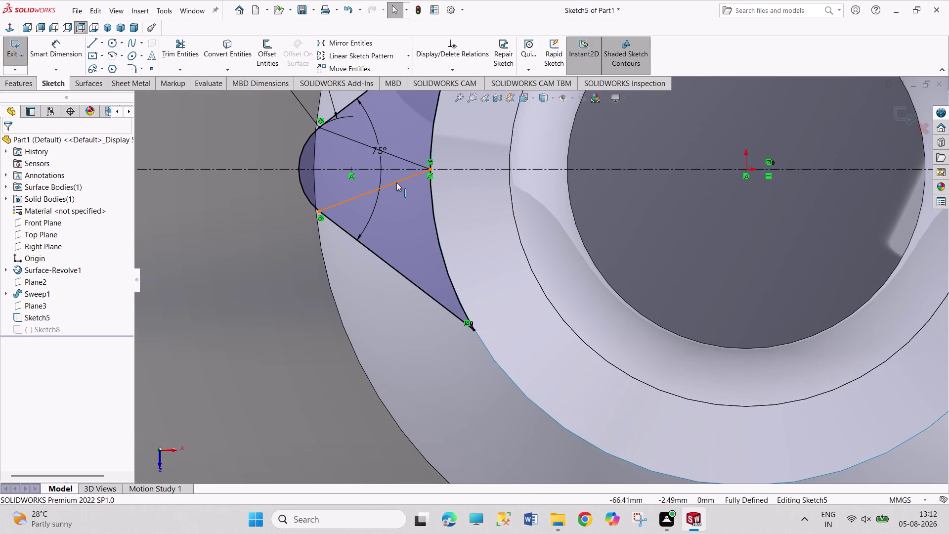
right_click(397, 183)
drag(434, 331, 432, 323)
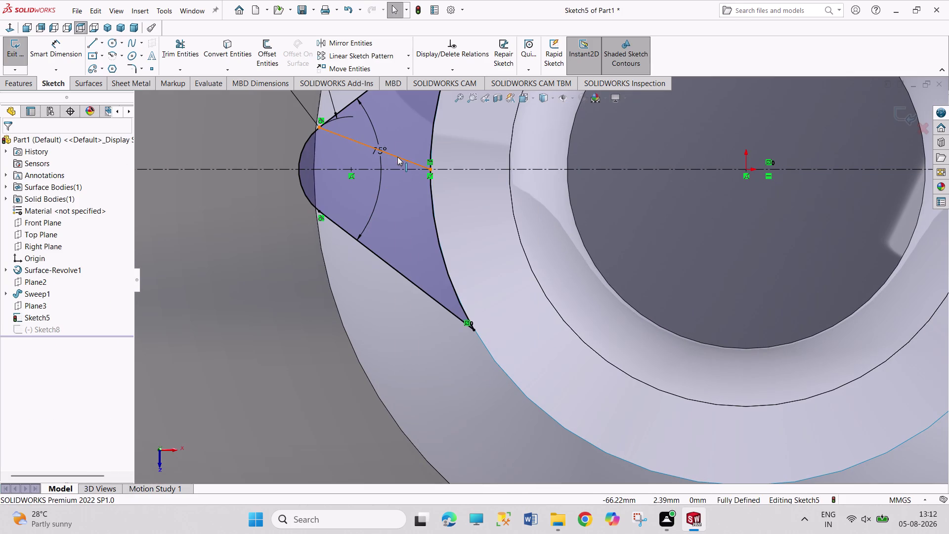
right_click(398, 157)
click(424, 293)
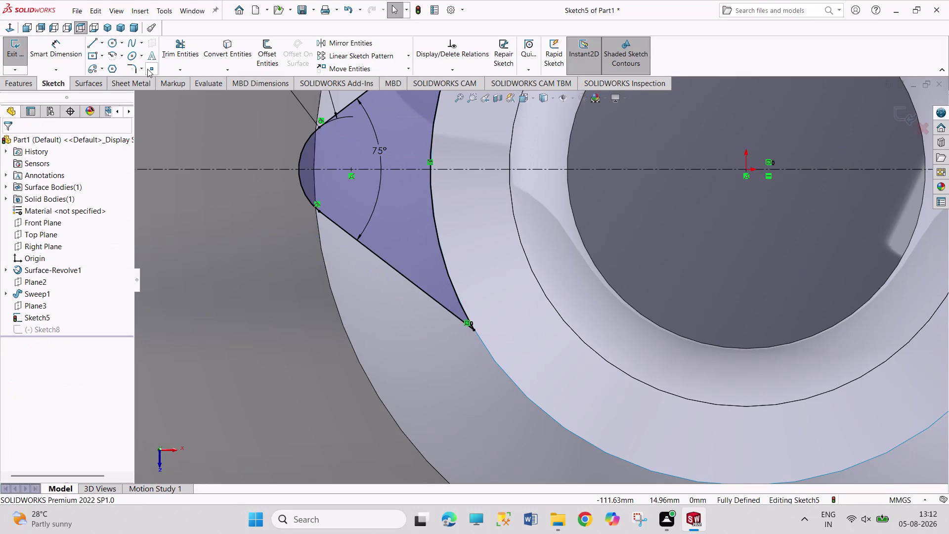
Close Sketch5 and view the jug isometrically, orbiting around the neck.
click(107, 29)
scroll(down, 3)
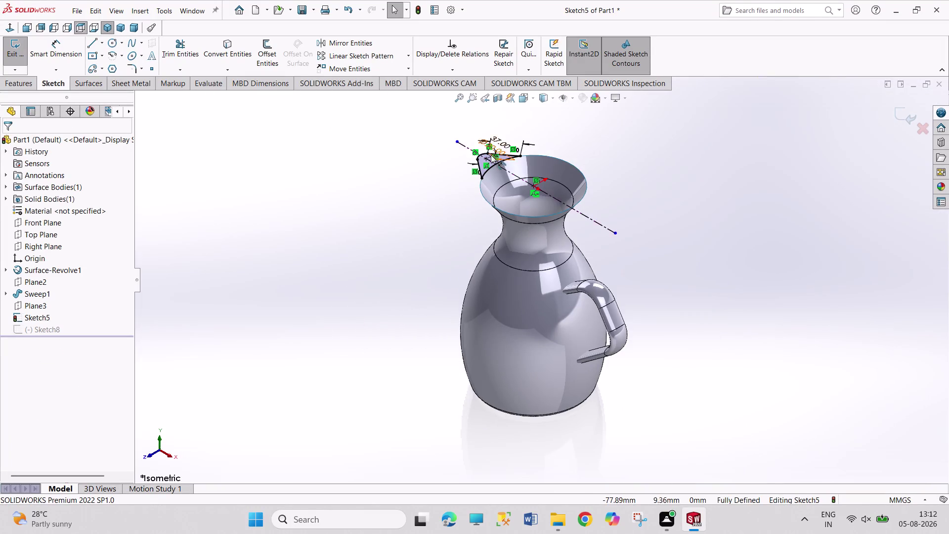
scroll(down, 3)
click(9, 46)
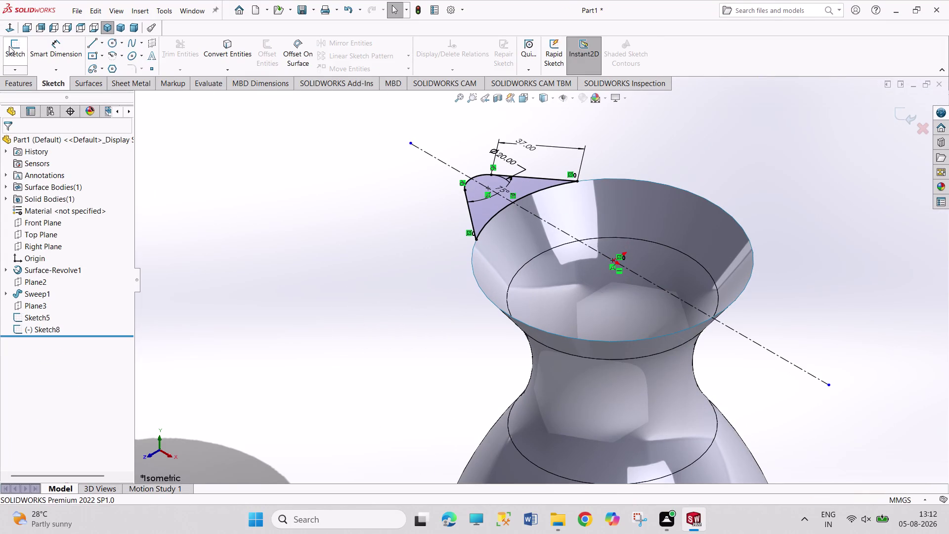
middle_drag(327, 259, 352, 265)
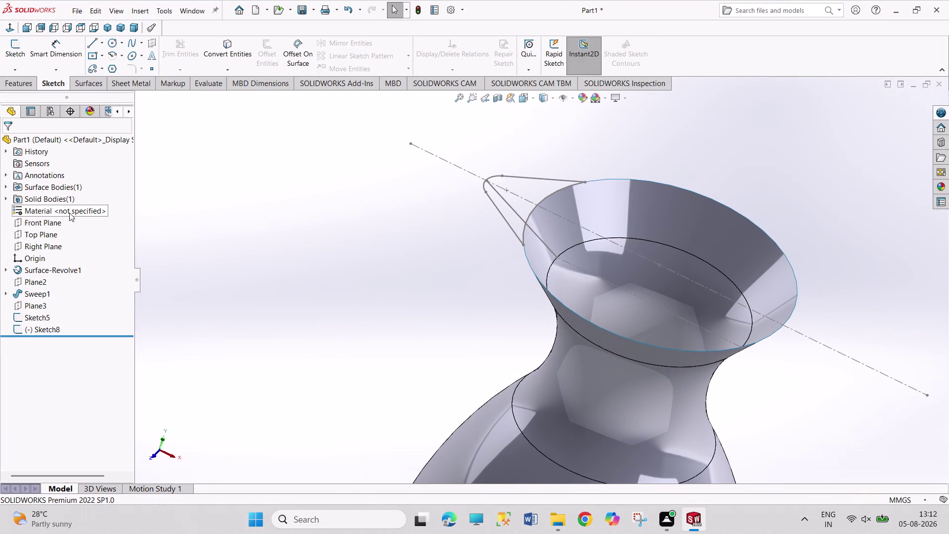
click(37, 222)
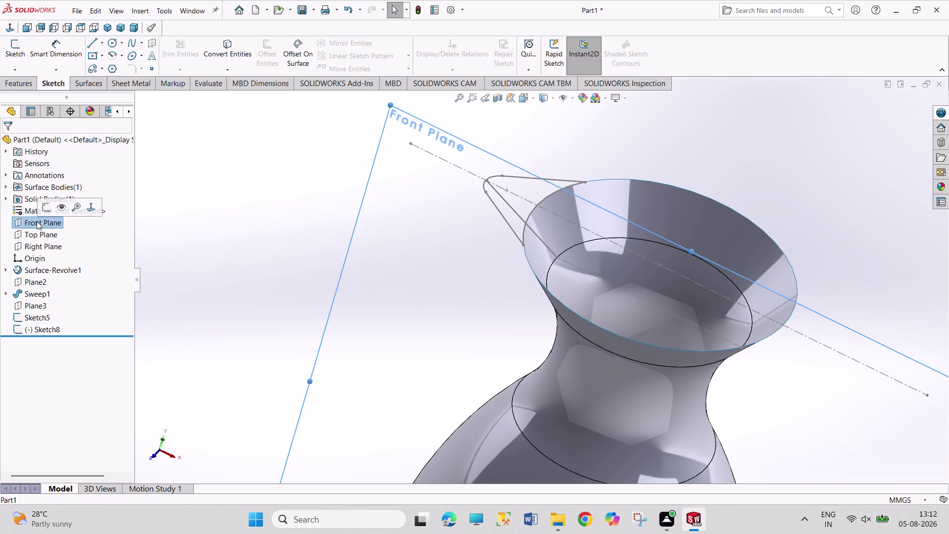
Start a Front Plane sketch and draw a line from the neck edge toward the spout outline.
click(49, 210)
scroll(down, 3)
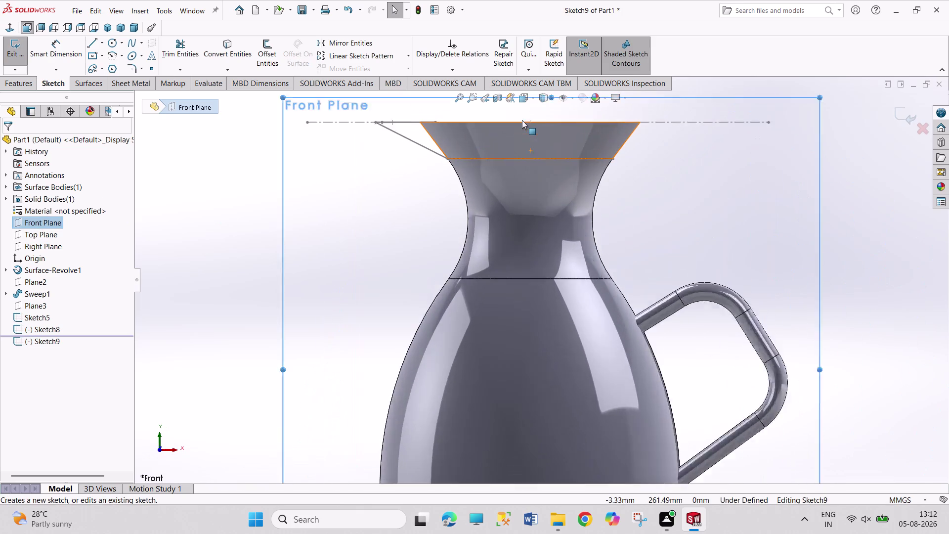
scroll(down, 3)
scroll(down, 3)
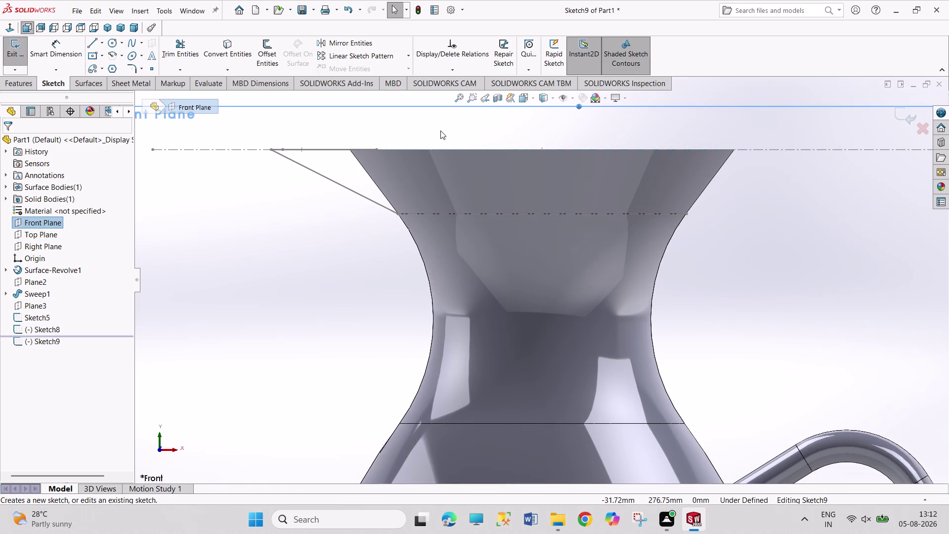
middle_drag(341, 123, 356, 165)
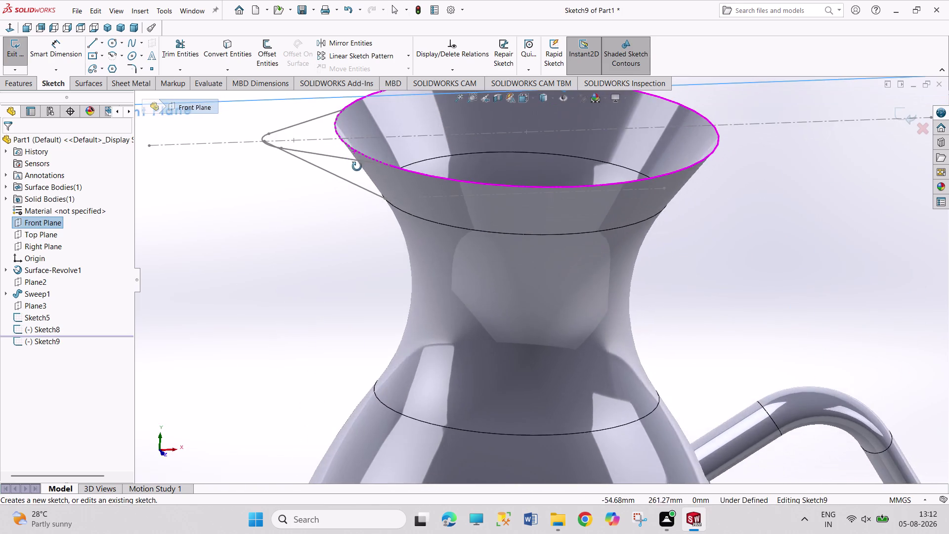
middle_drag(356, 165, 370, 231)
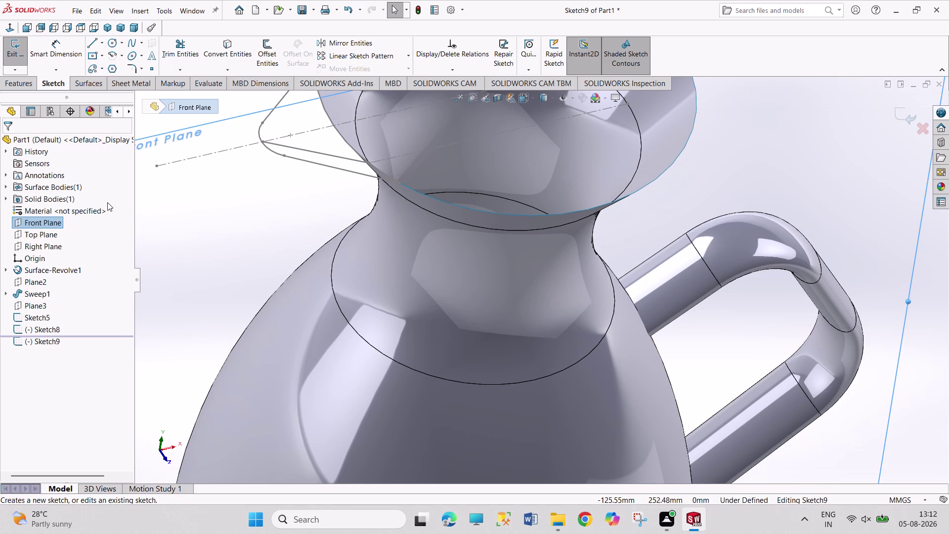
click(90, 43)
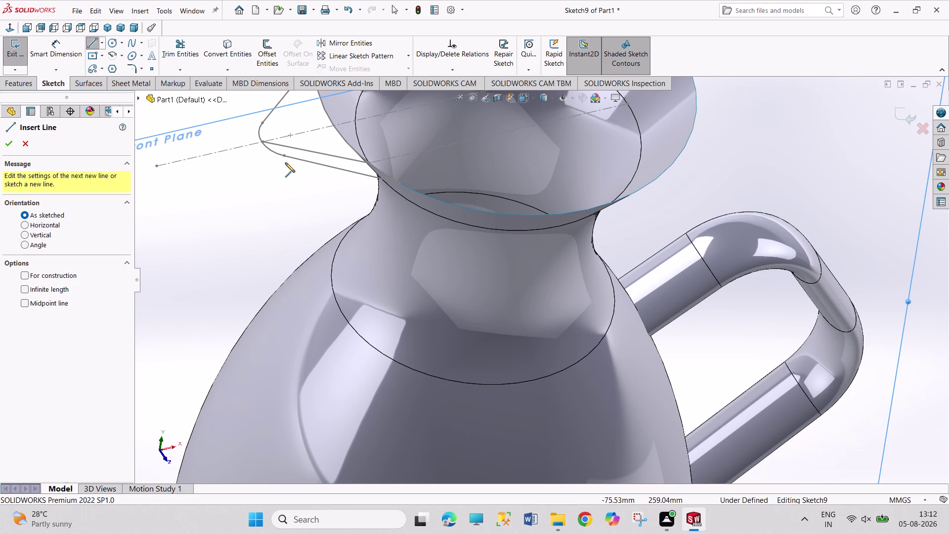
click(370, 163)
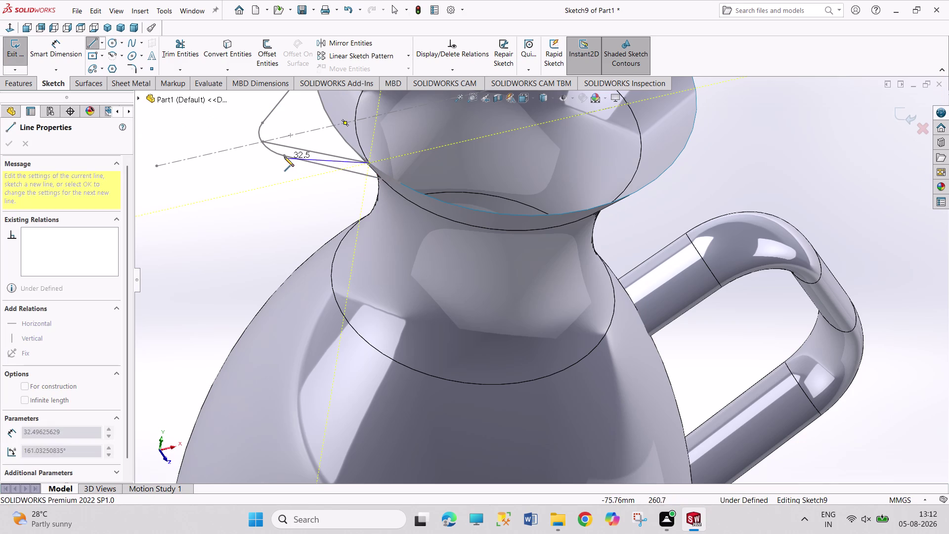
click(284, 155)
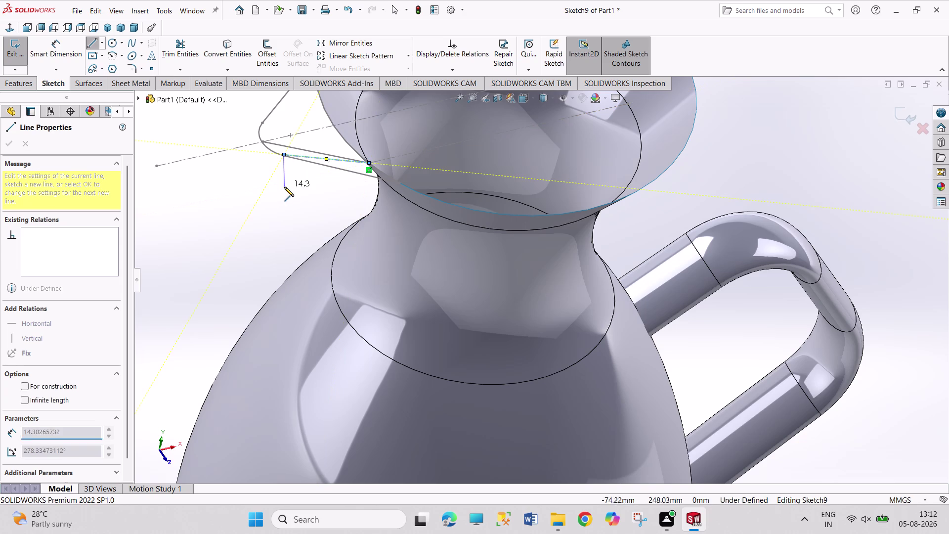
right_click(284, 189)
click(296, 196)
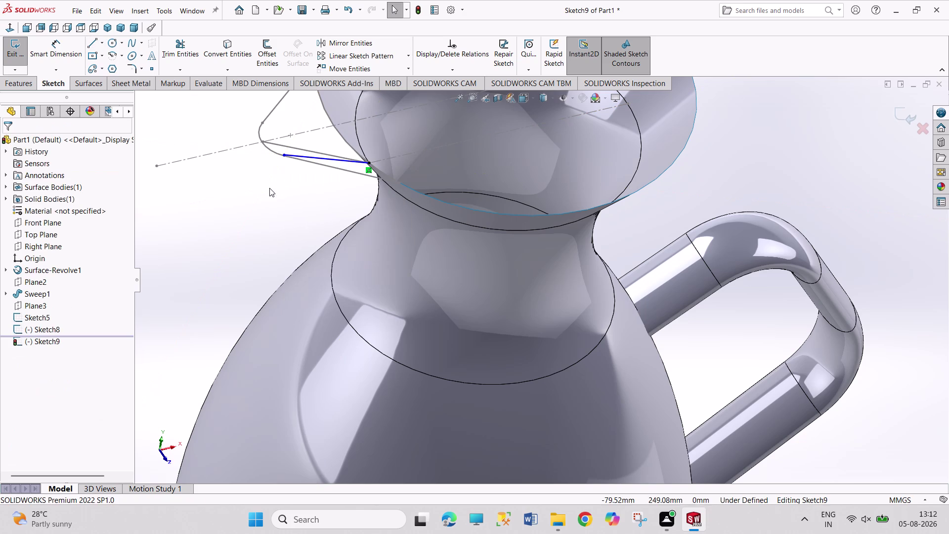
Make the new line's endpoint coincident with the Sketch5 spout endpoint.
middle_drag(279, 192, 289, 238)
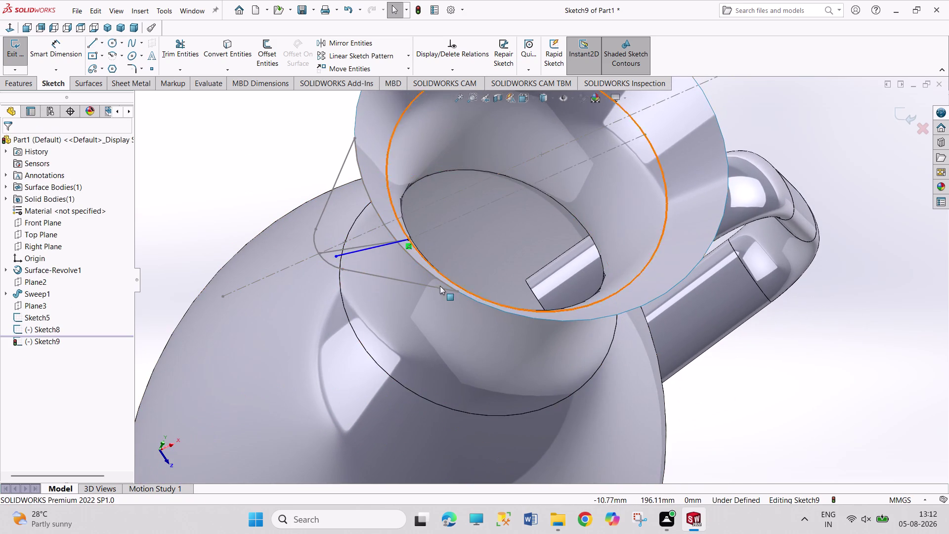
click(342, 270)
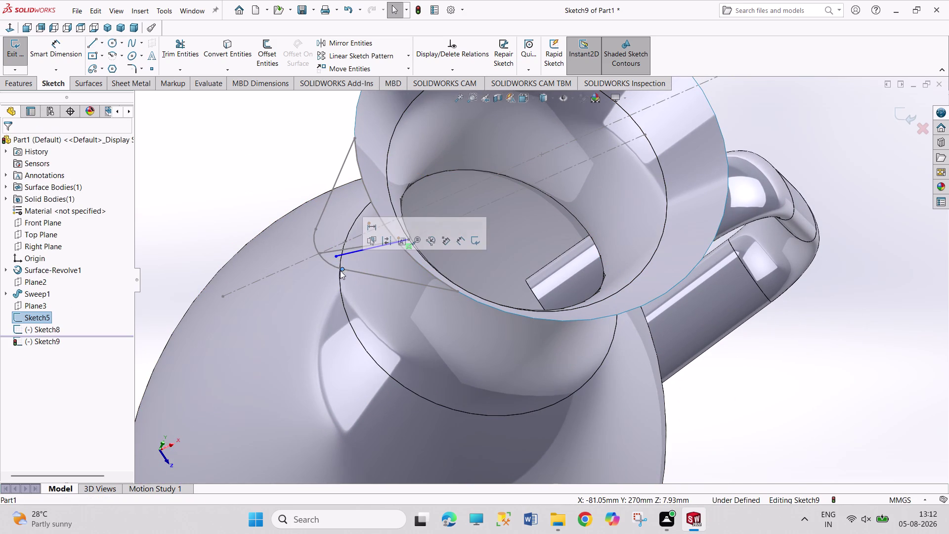
click(246, 189)
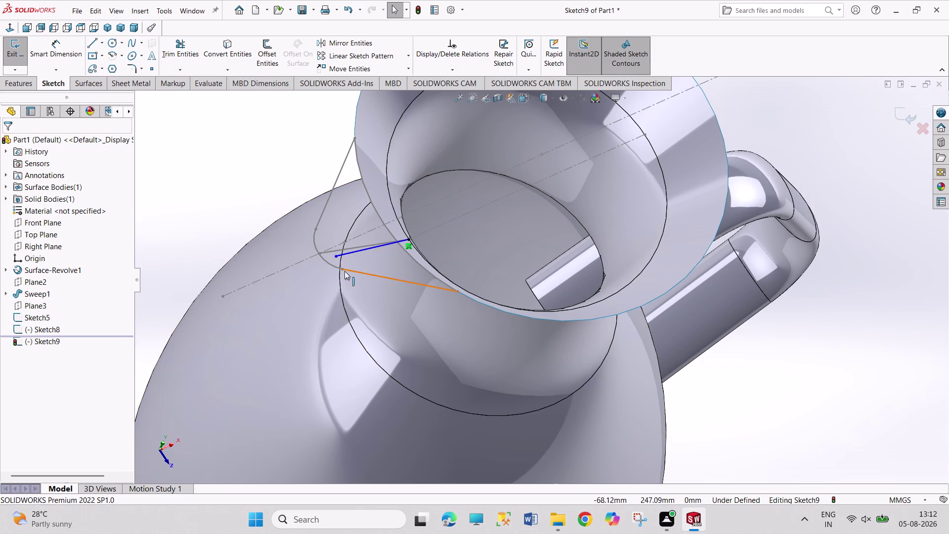
click(344, 270)
click(335, 256)
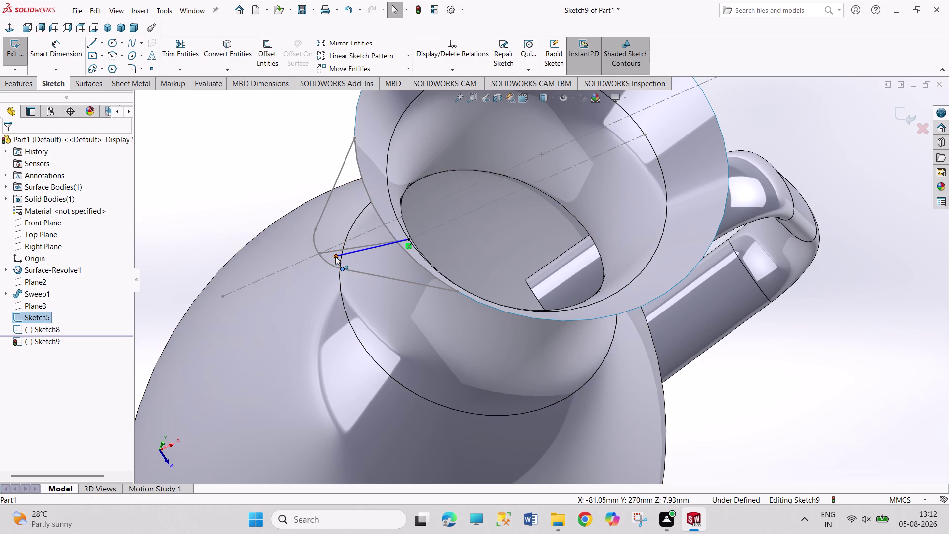
click(43, 347)
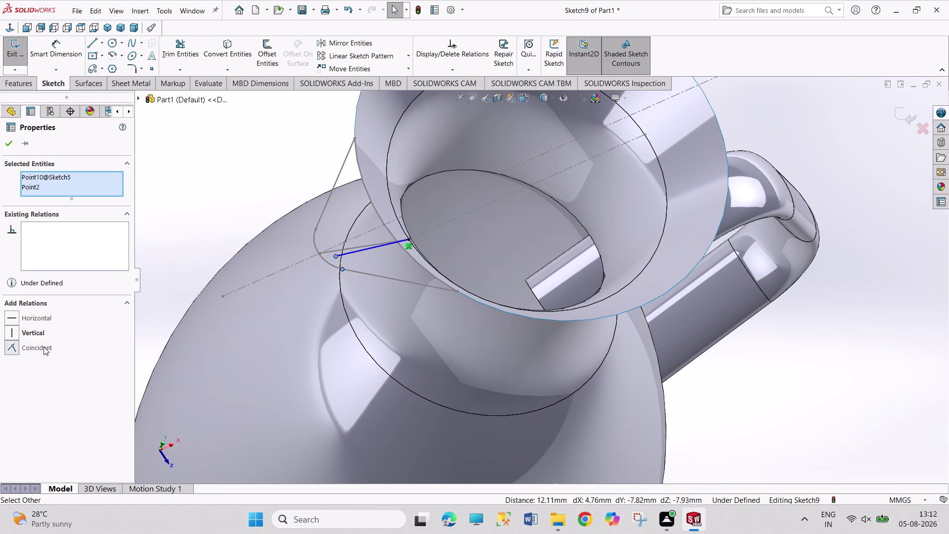
click(181, 206)
Undo the coincident relation and the connecting line.
middle_drag(184, 195, 193, 166)
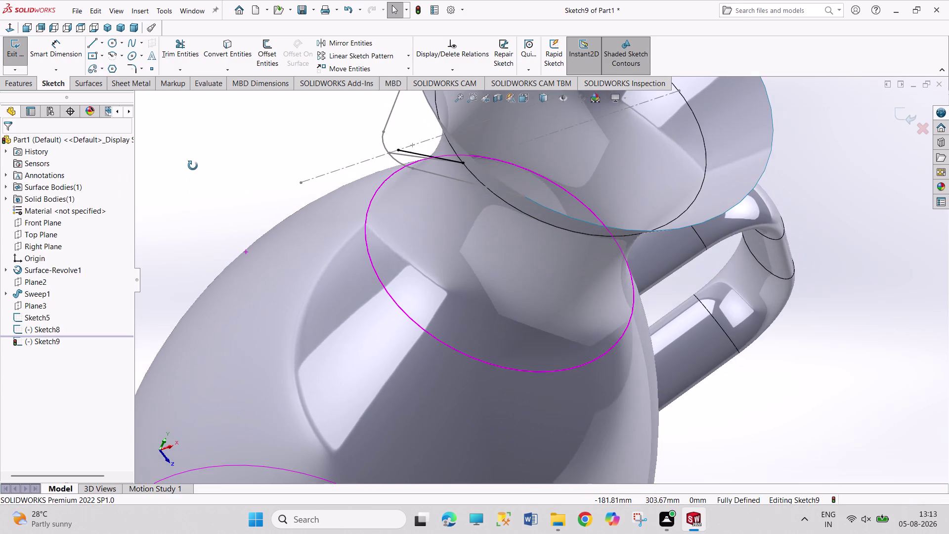
middle_drag(193, 166, 190, 166)
key(ctrl+z)
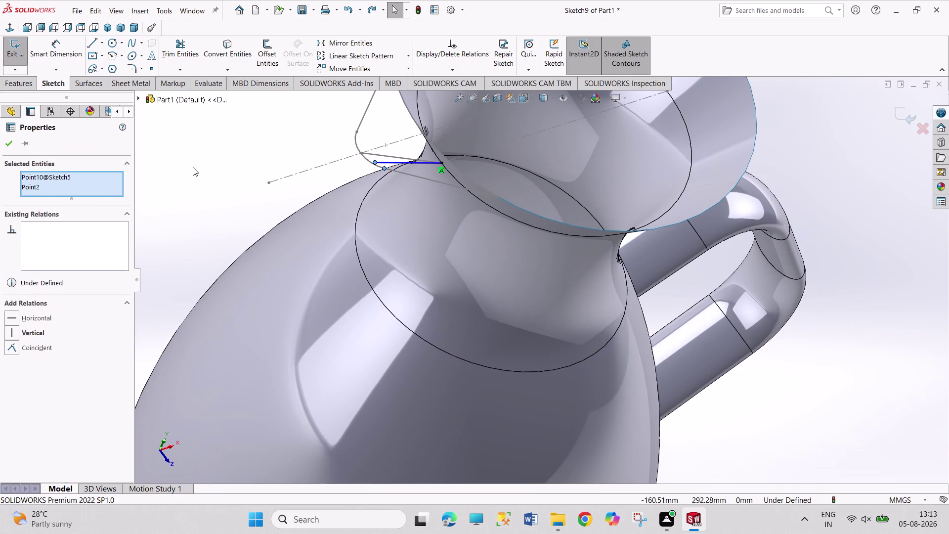
key(ctrl+z)
click(201, 148)
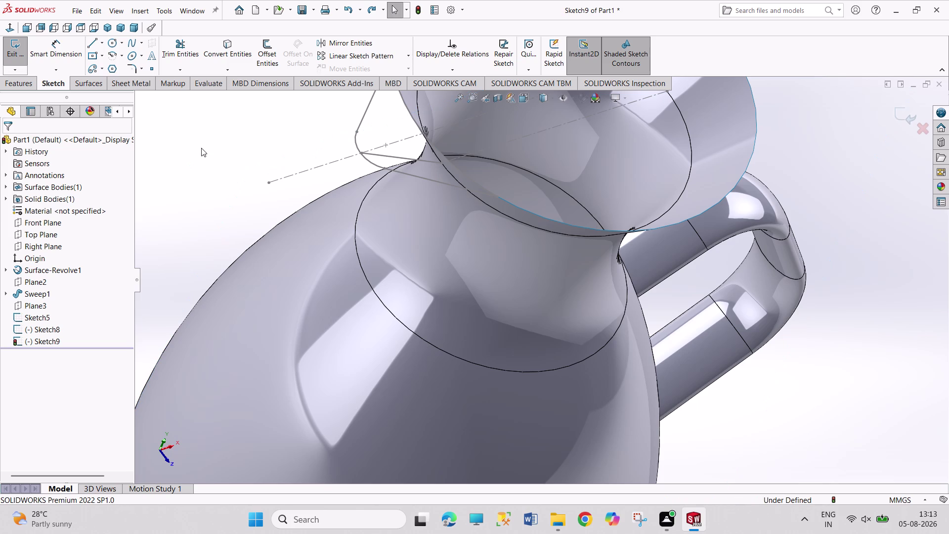
Orbit into the neck, select its inner rim edge, then exit discarding the sketch.
middle_drag(226, 191, 225, 173)
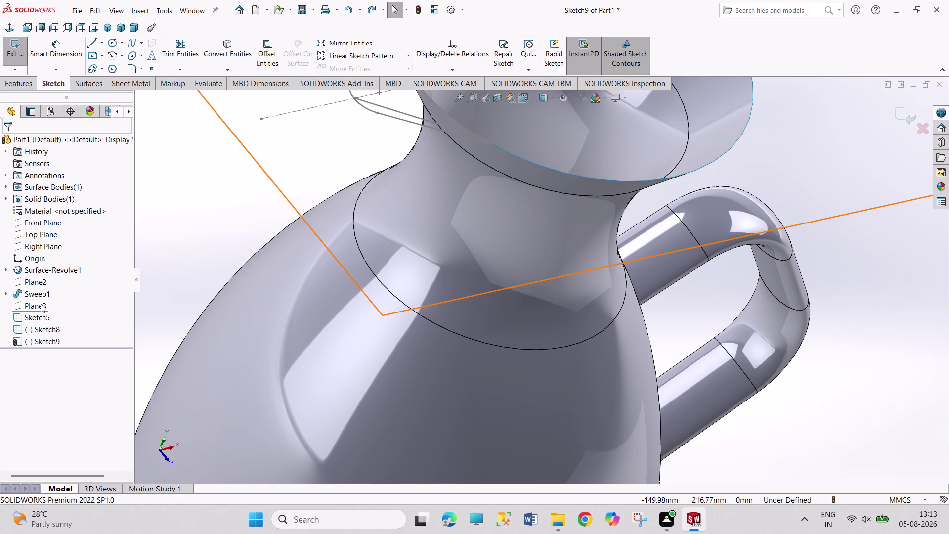
middle_drag(281, 178, 268, 219)
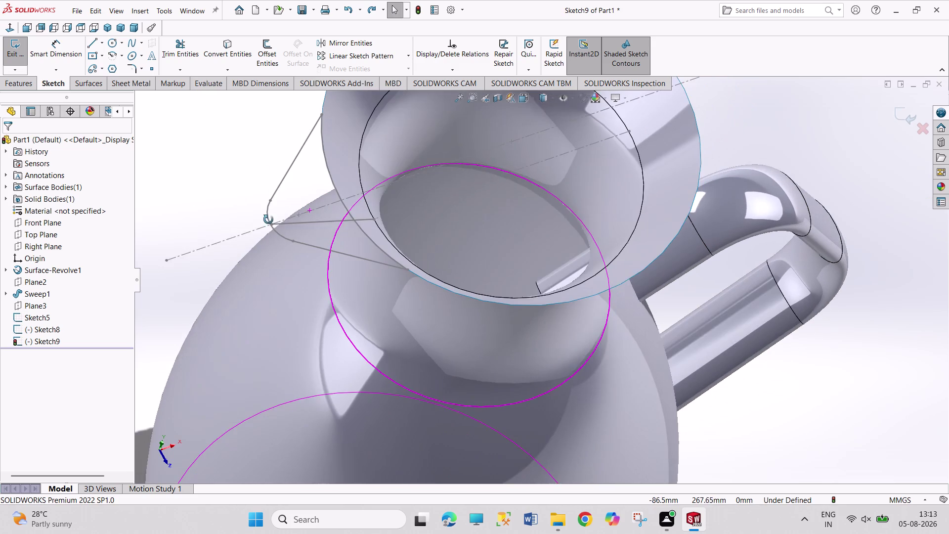
middle_drag(269, 220, 270, 223)
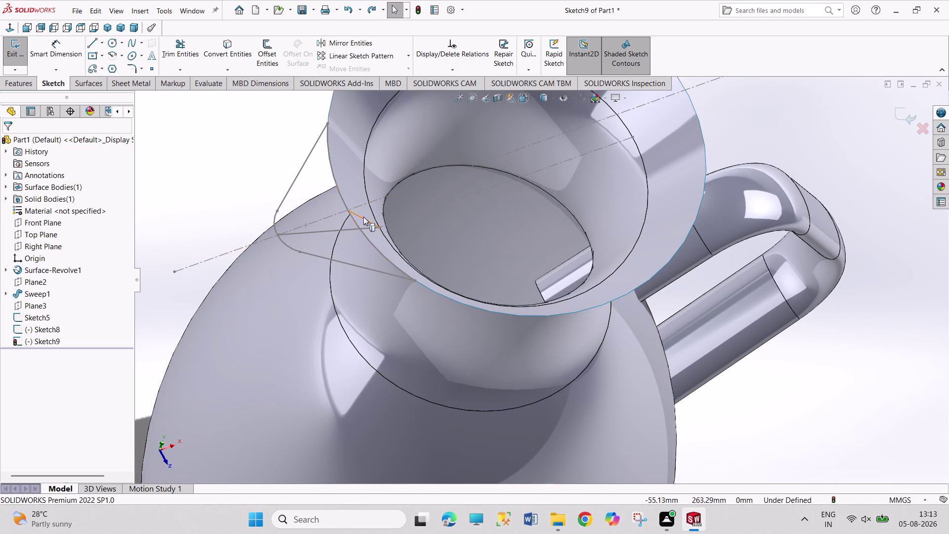
click(375, 220)
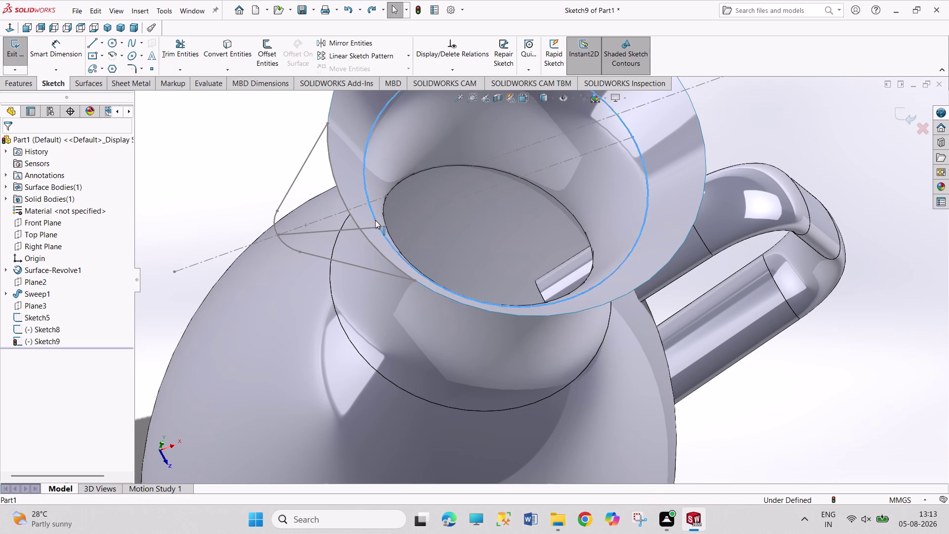
click(202, 182)
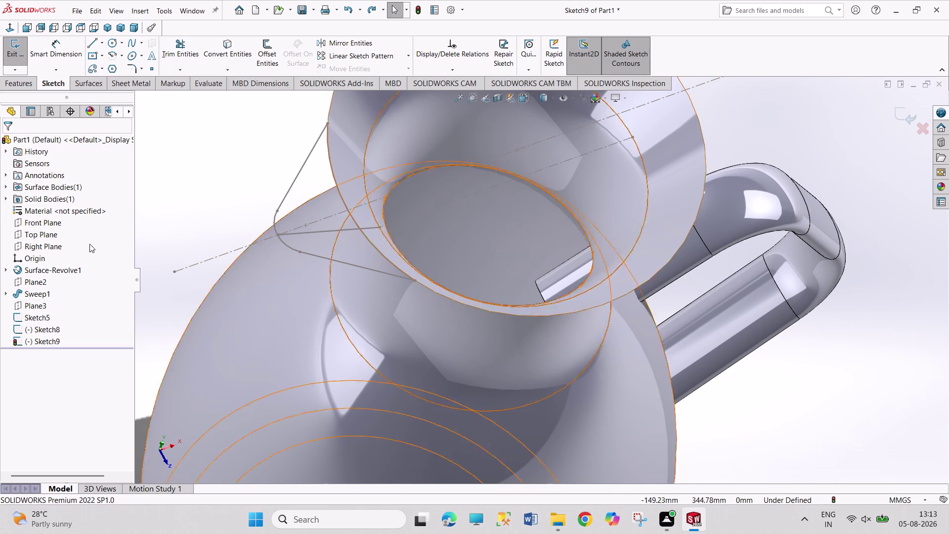
click(37, 234)
click(159, 189)
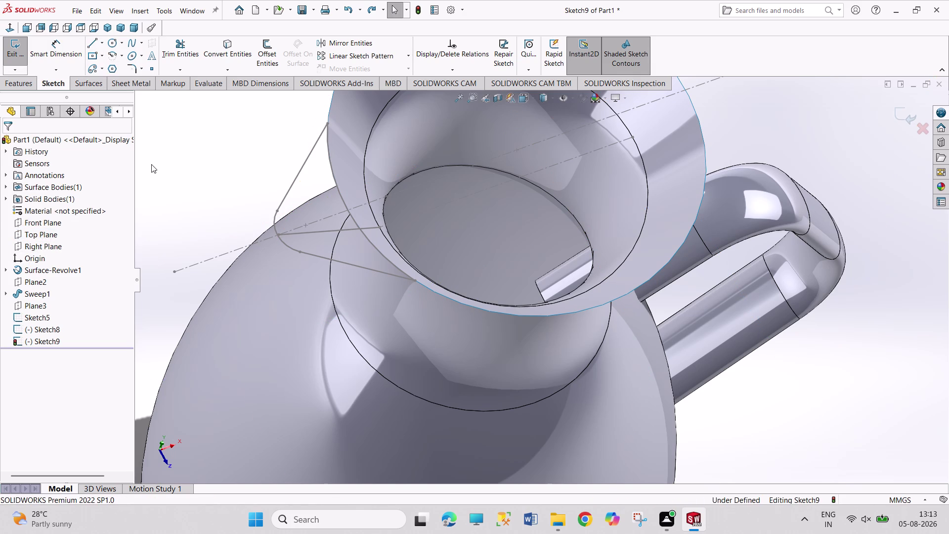
click(16, 54)
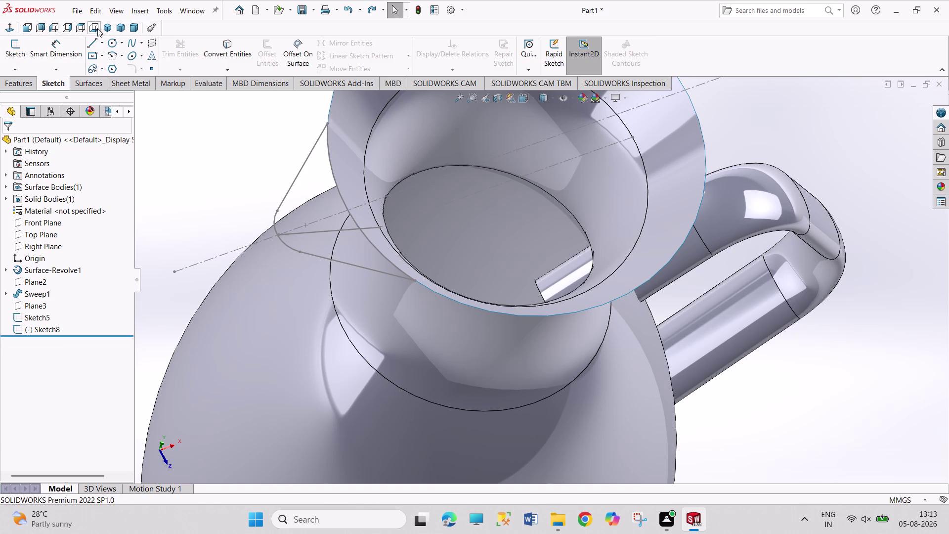
In isometric view, select Top Plane and open Reference Geometry on the Features tab.
click(105, 27)
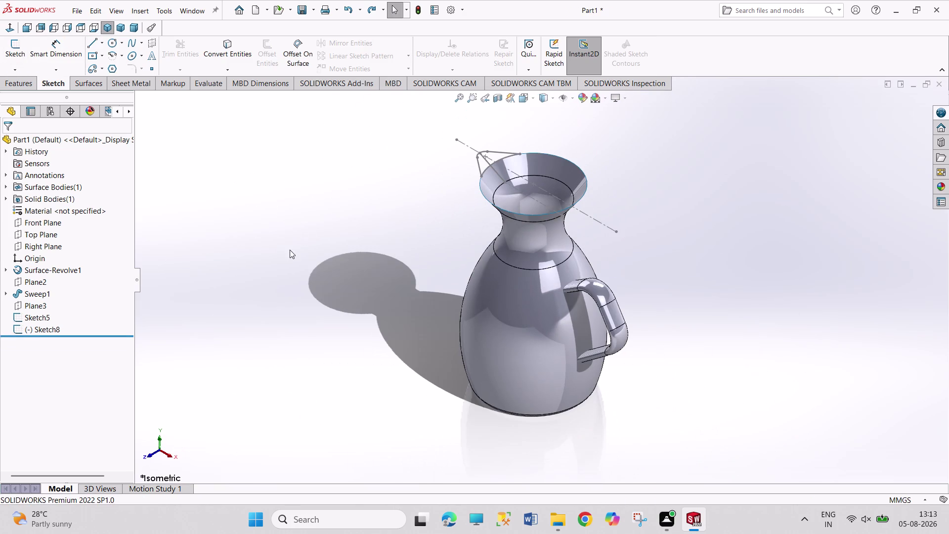
click(41, 234)
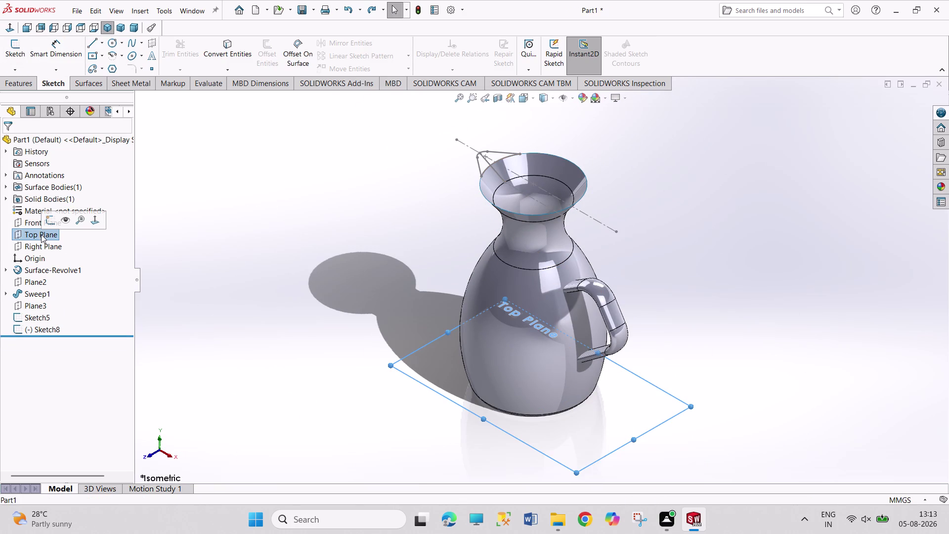
click(212, 58)
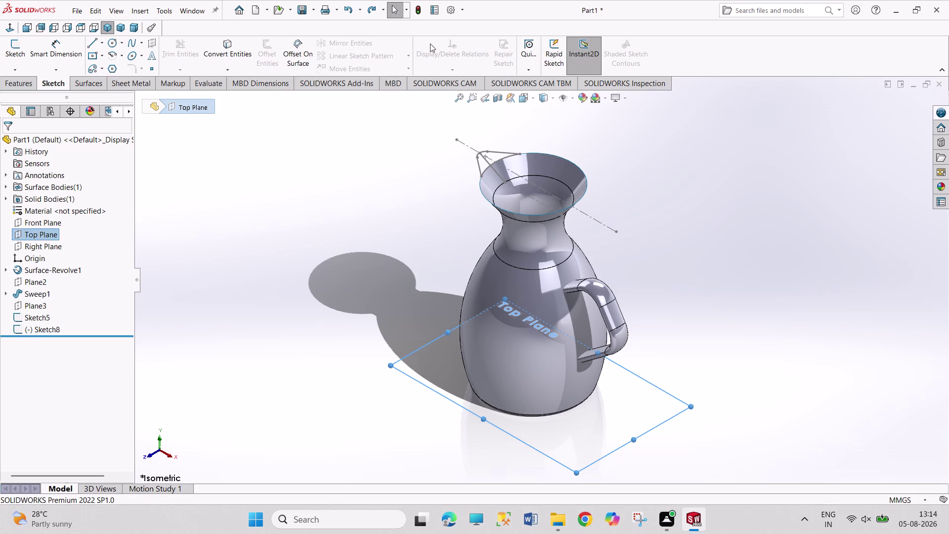
click(23, 84)
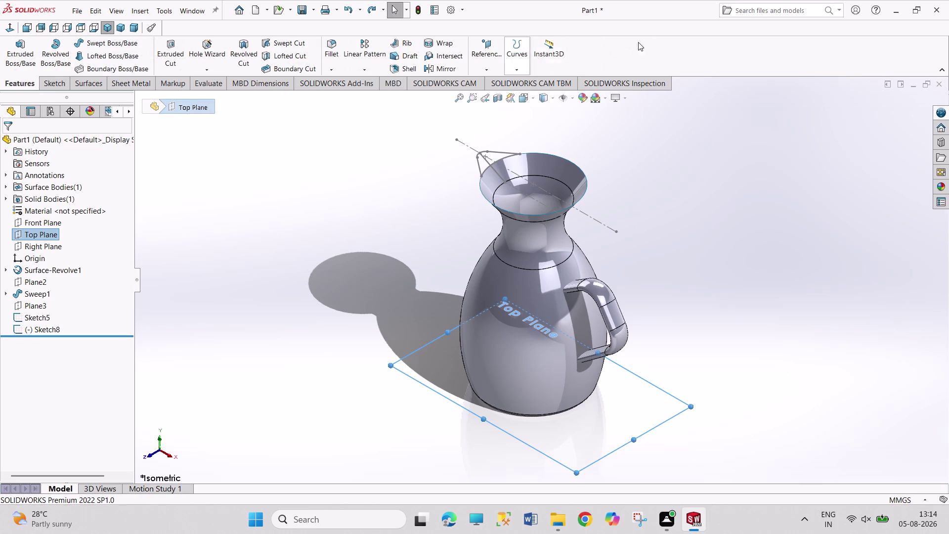
click(475, 56)
Create Plane4 offset 250 mm from the Top Plane at the jug's mouth.
click(500, 79)
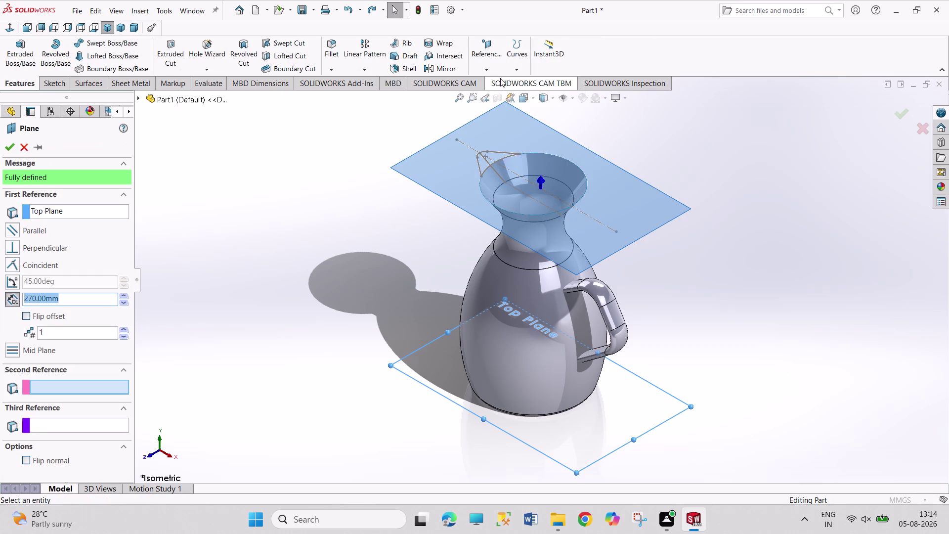
click(34, 302)
click(31, 298)
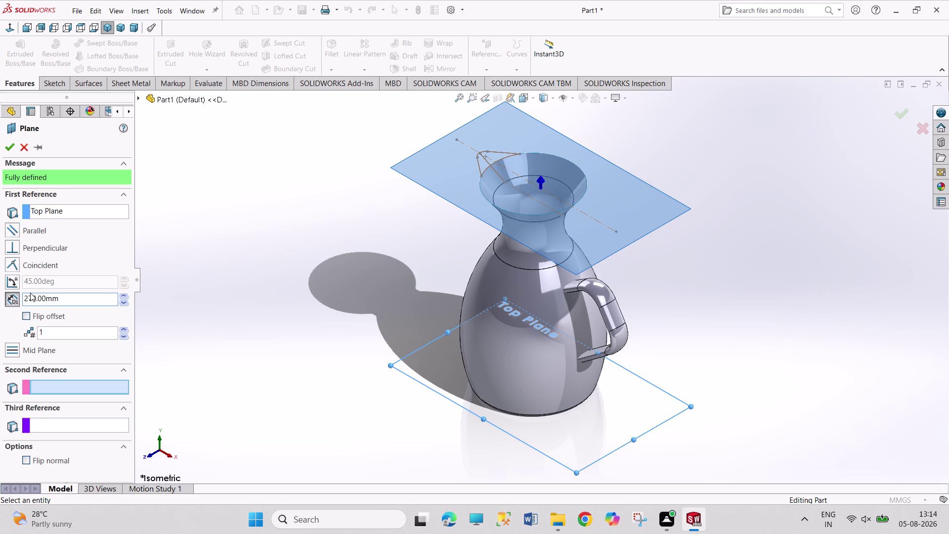
key(BackSpace)
key(5)
key(Return)
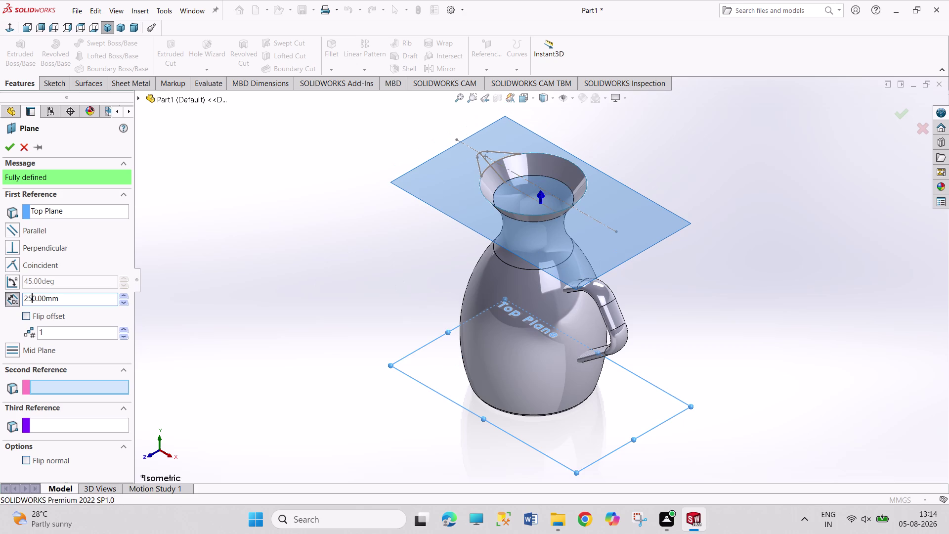
click(11, 145)
Select Plane4 above the rim and open a new sketch, Sketch10, on it.
click(219, 182)
middle_drag(250, 259, 330, 260)
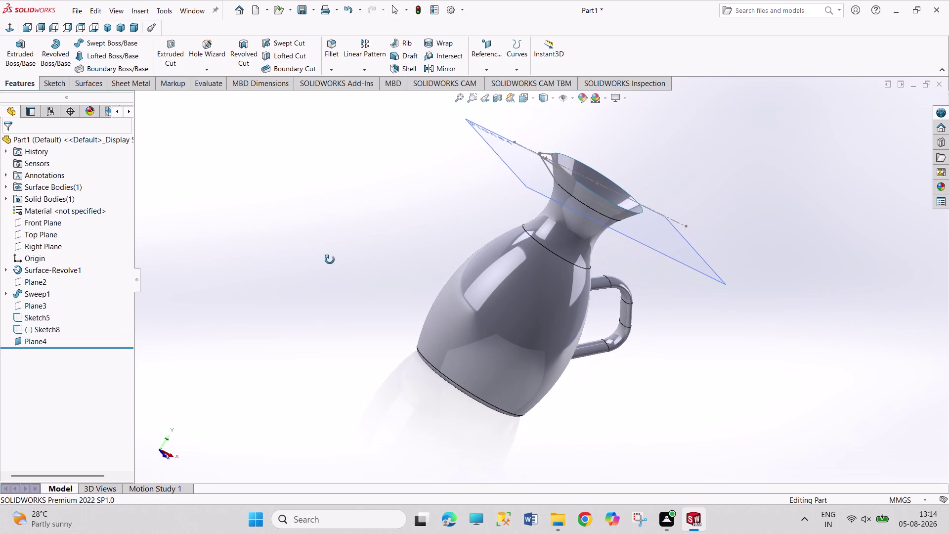
middle_drag(330, 259, 329, 260)
scroll(down, 3)
scroll(down, 3)
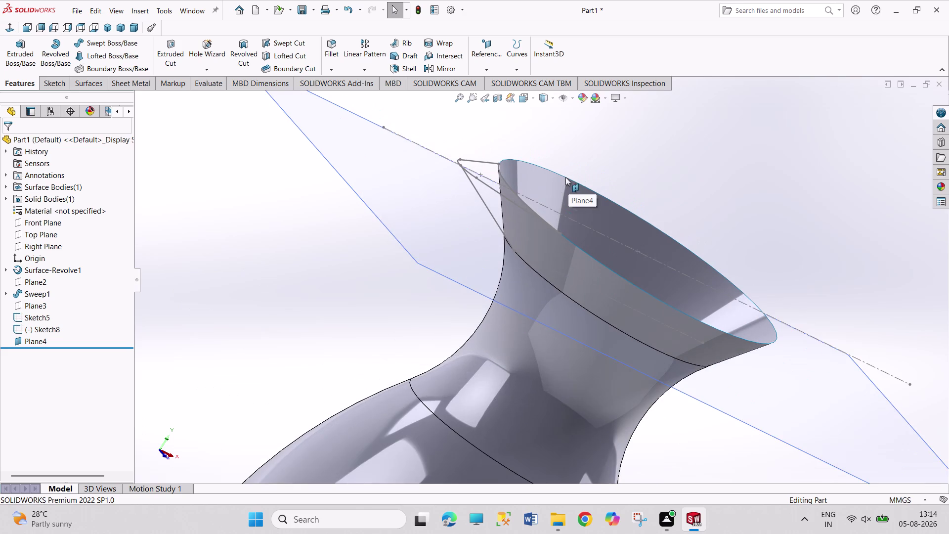
click(443, 243)
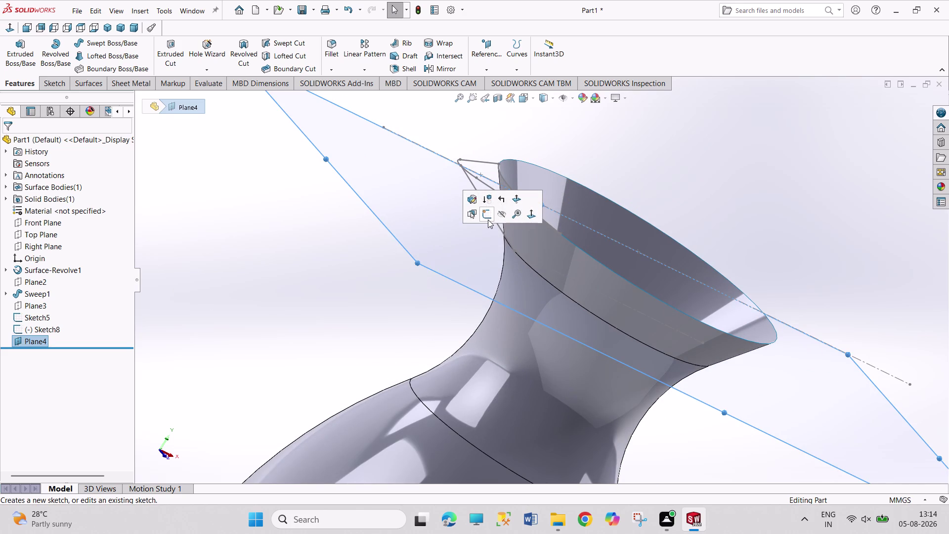
click(488, 219)
Convert the 90 mm neck edge into a circle in Sketch10.
scroll(down, 3)
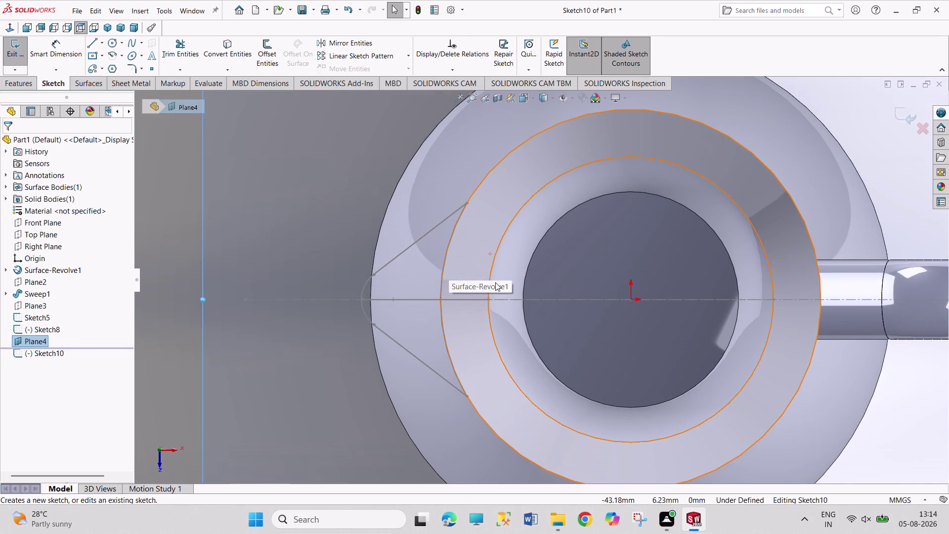
click(492, 274)
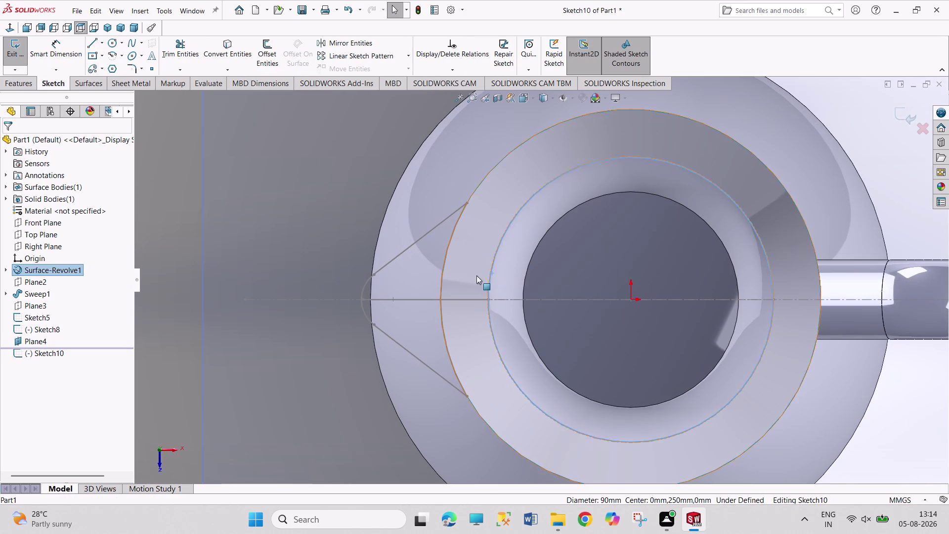
click(229, 49)
click(171, 173)
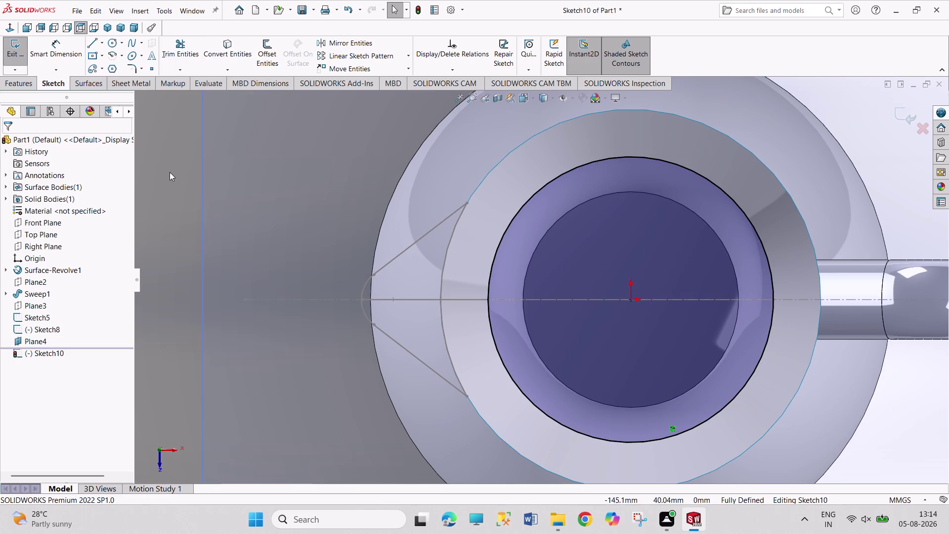
click(92, 44)
Draw two lines from the circle to the spout outline corners, then exit Sketch10.
click(374, 324)
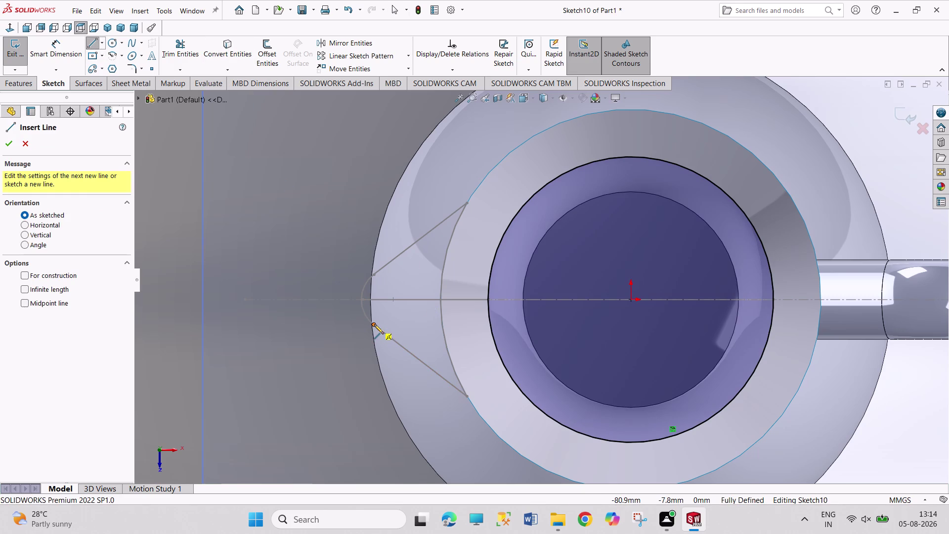
click(487, 300)
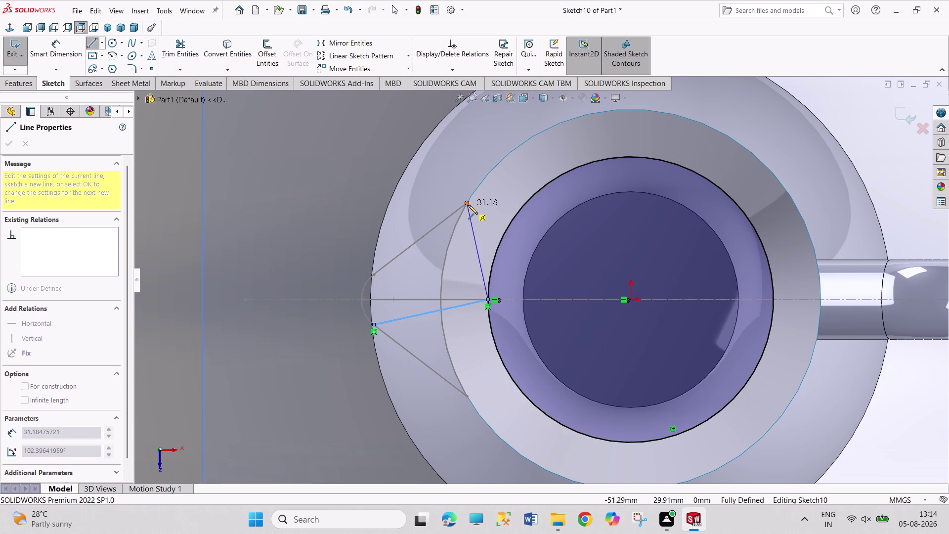
click(373, 273)
right_click(295, 210)
click(308, 222)
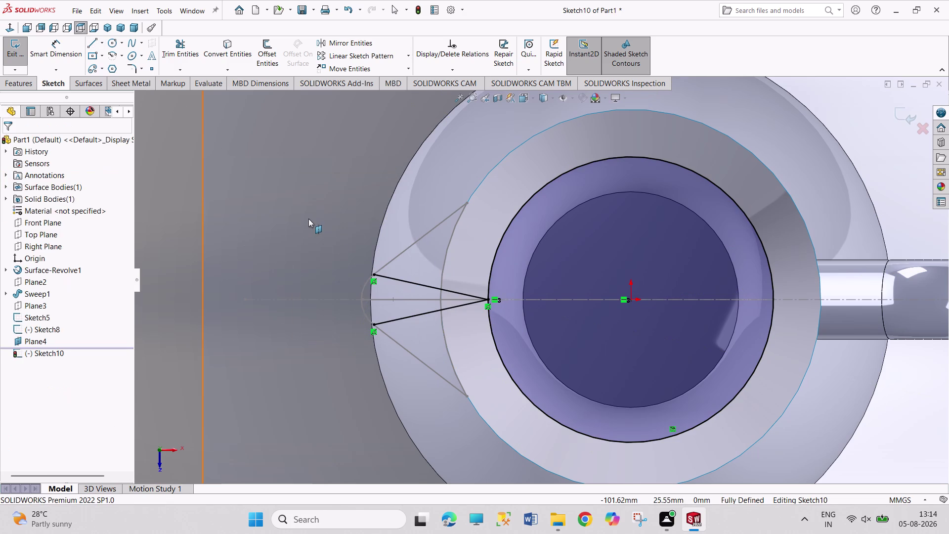
click(18, 52)
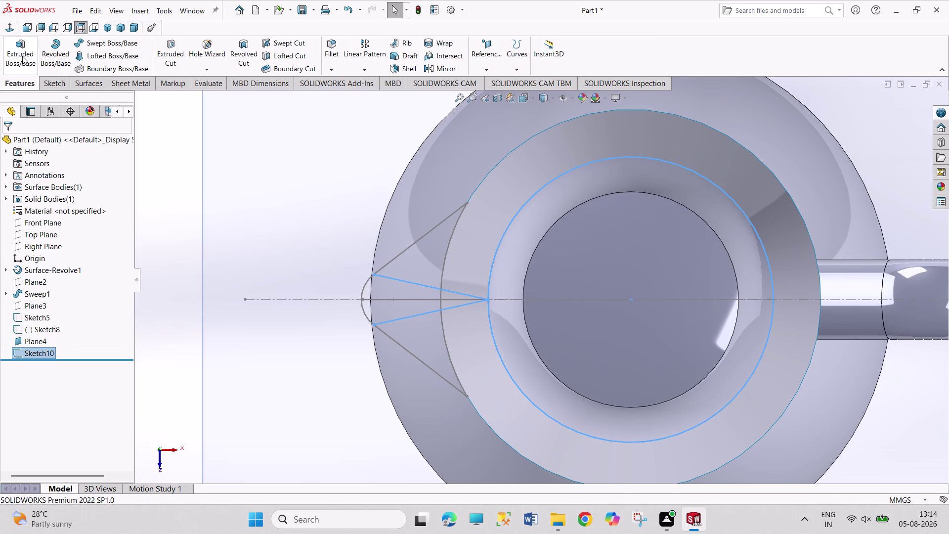
In isometric view, drag a spout line endpoint, then undo the move.
click(105, 27)
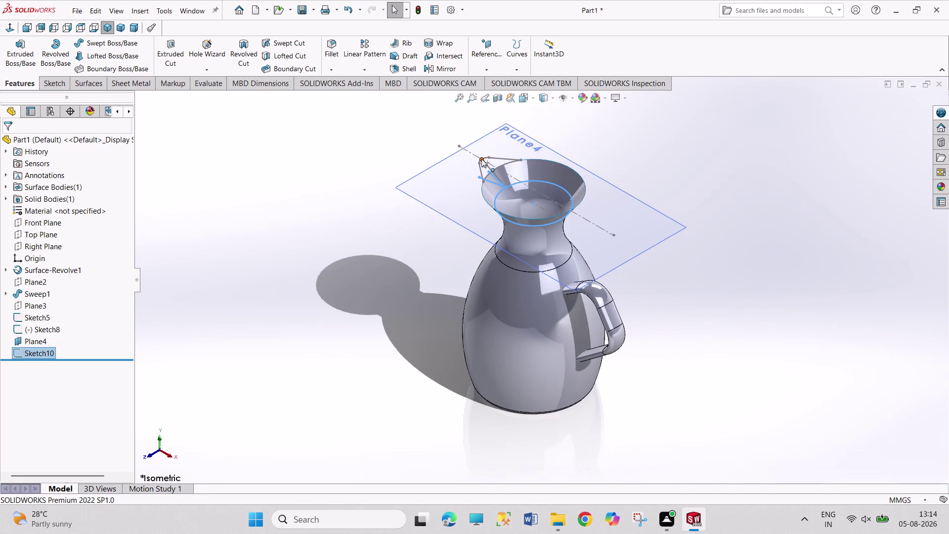
scroll(down, 3)
scroll(down, 3)
scroll(down, 3)
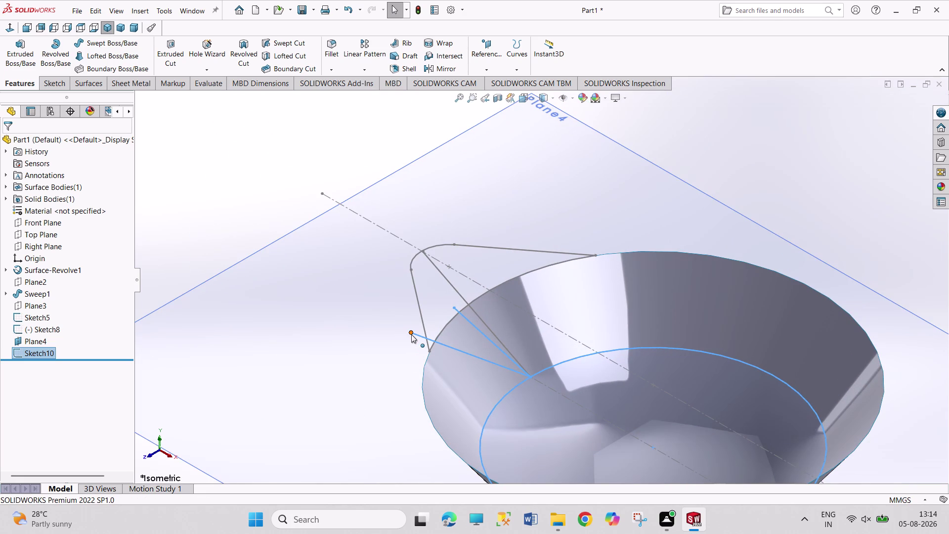
drag(411, 334, 417, 285)
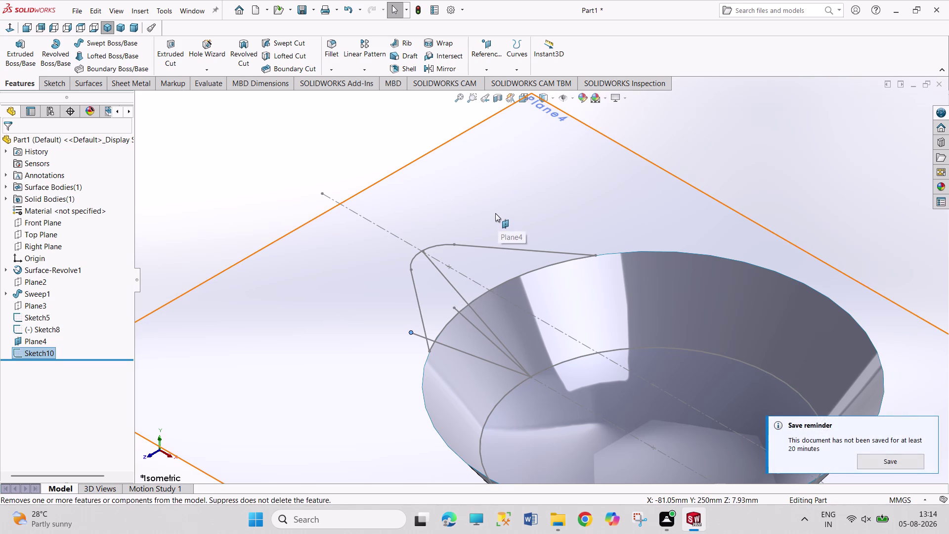
key(ctrl+z)
key(ctrl+z)
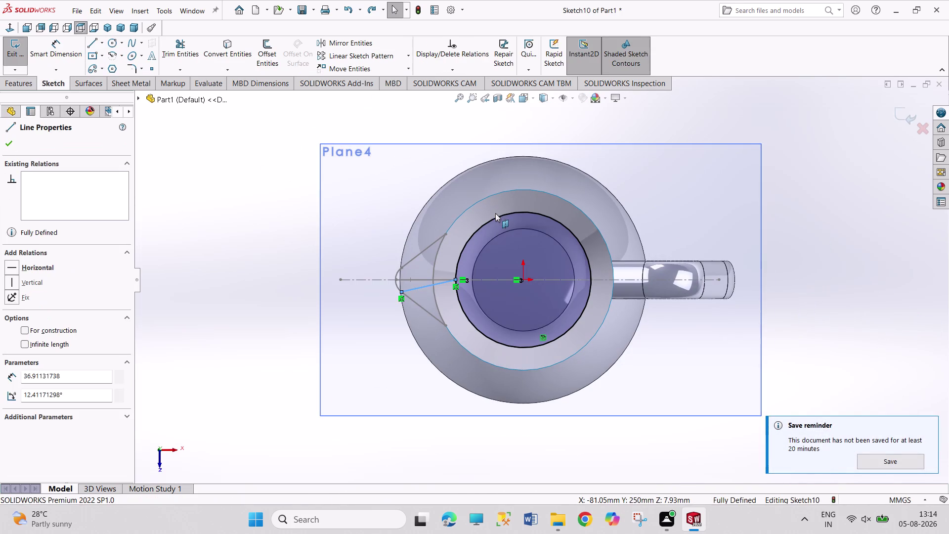
key(ctrl+z)
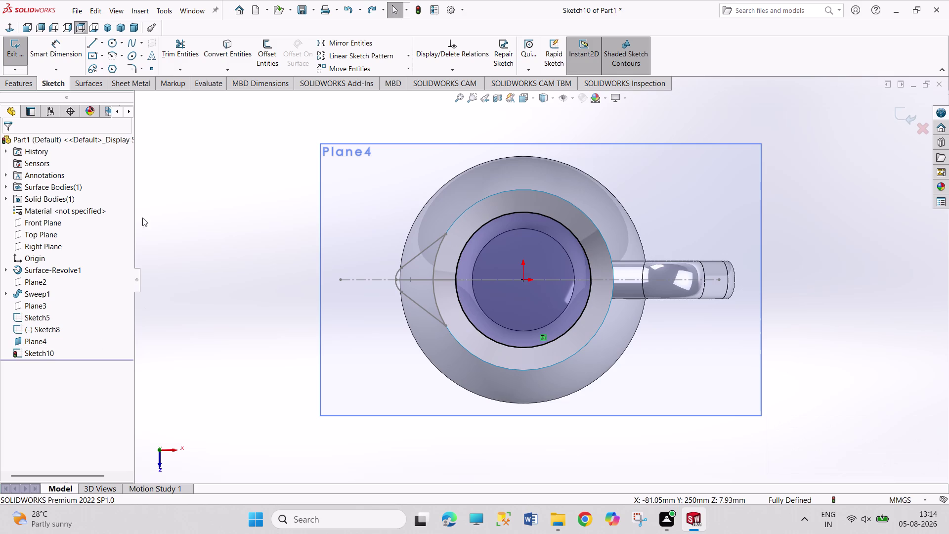
Exit Sketch10 and show the 2D/3D sketch type choices.
click(22, 69)
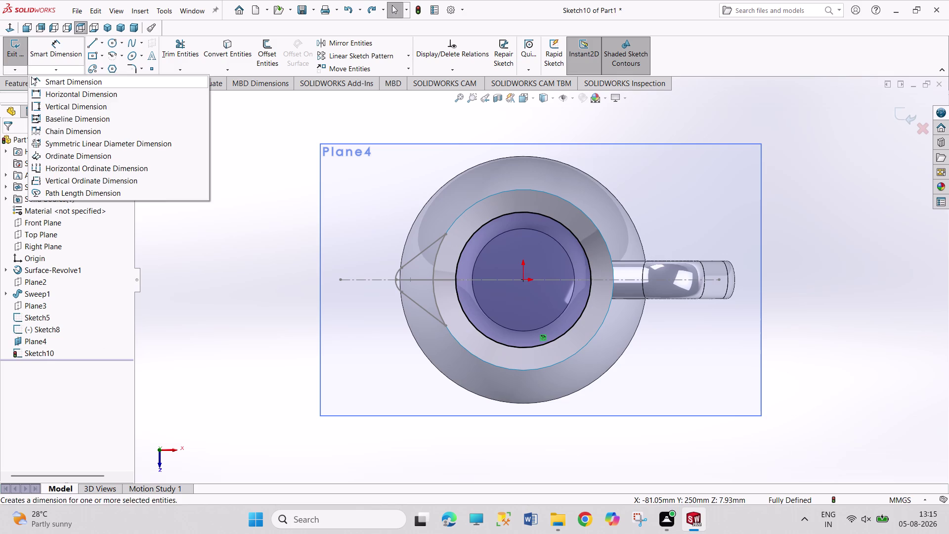
click(14, 70)
click(14, 70)
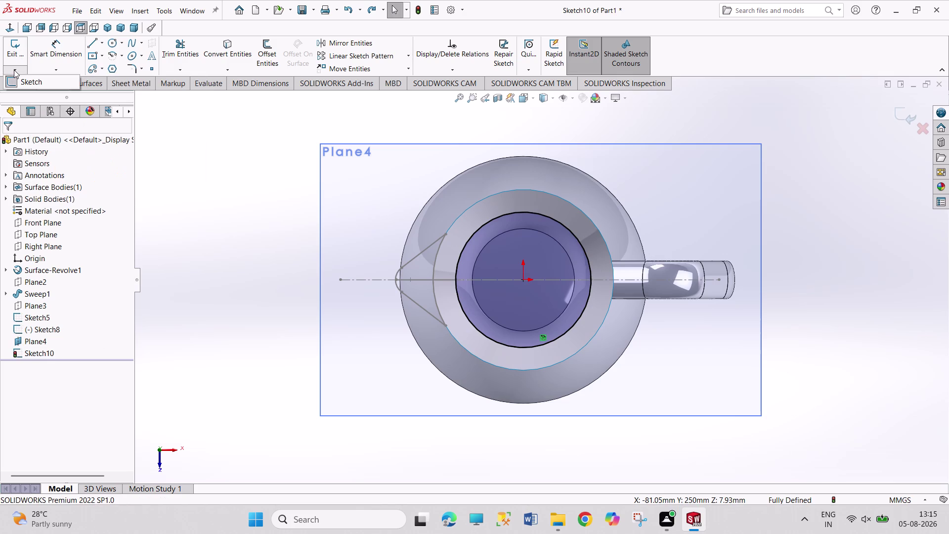
click(23, 81)
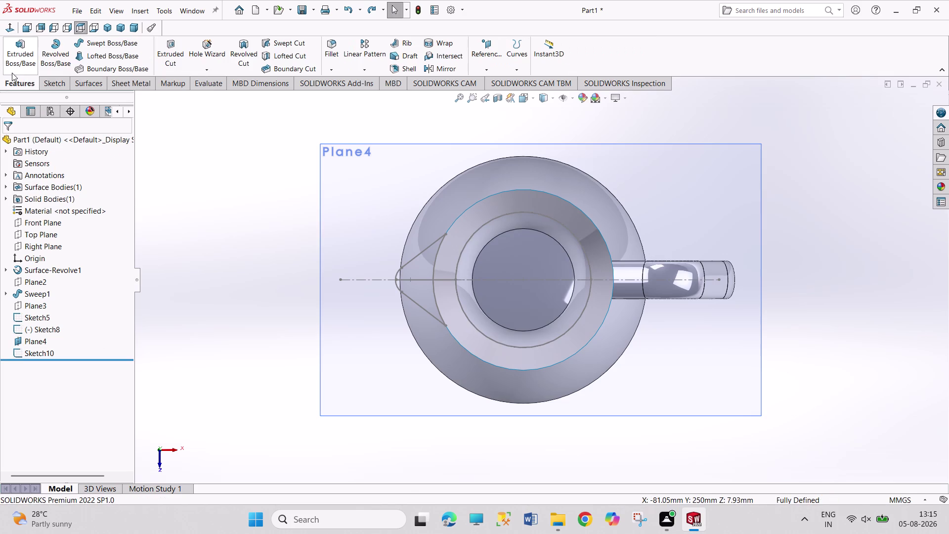
click(58, 85)
click(23, 68)
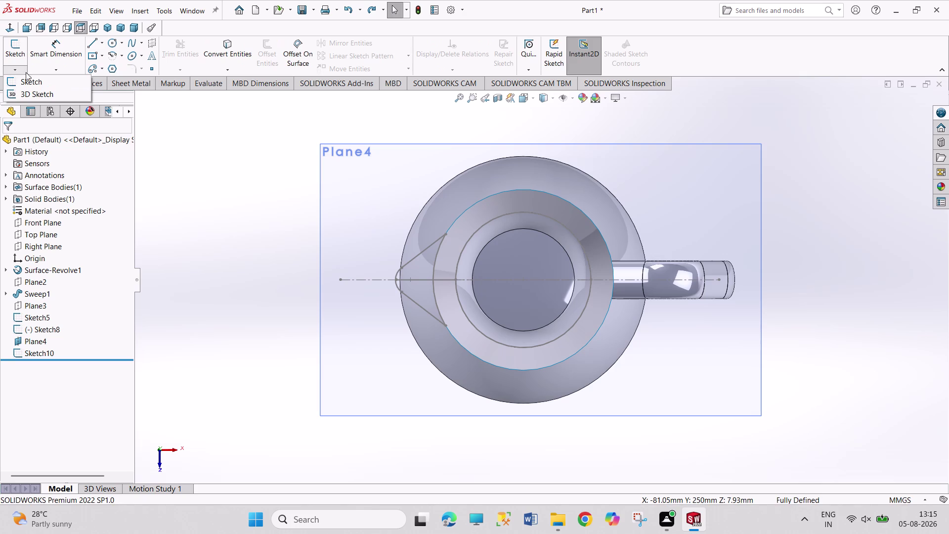
Start a 3D sketch and draw lines from the spout corners to the neck circle.
click(39, 92)
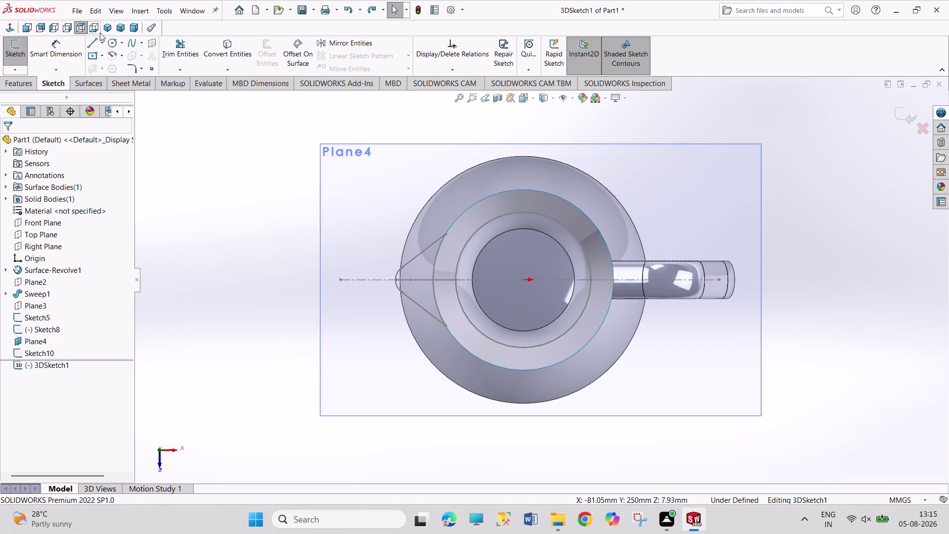
click(104, 32)
scroll(down, 3)
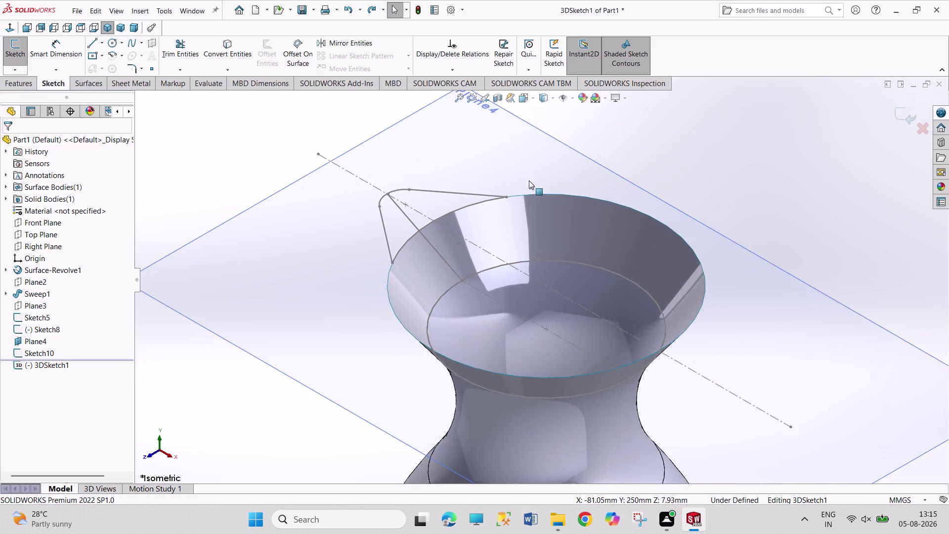
scroll(down, 3)
scroll(up, 3)
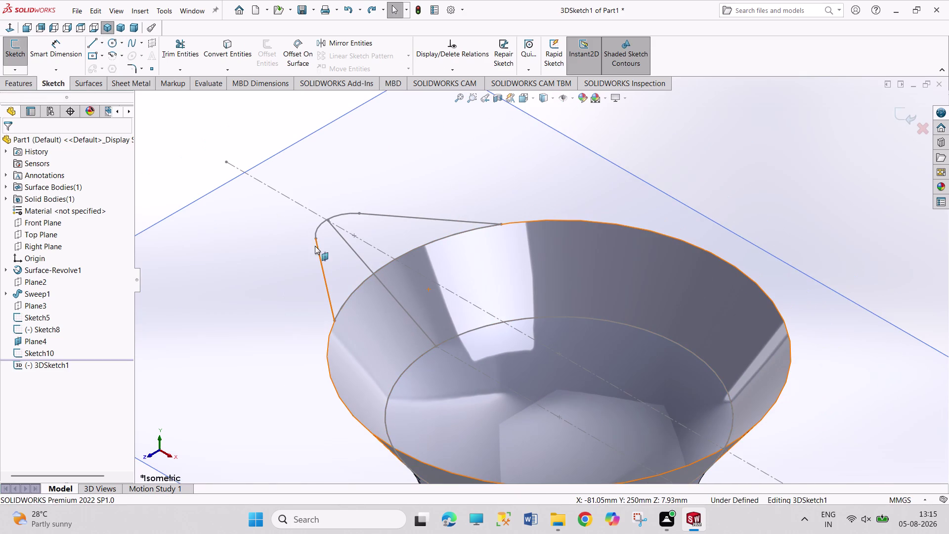
click(92, 43)
click(315, 240)
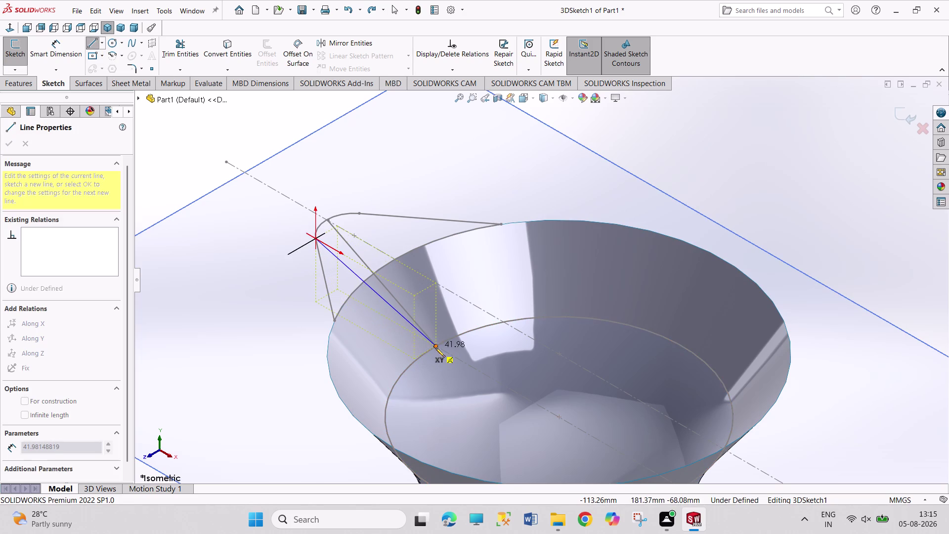
drag(436, 347, 434, 343)
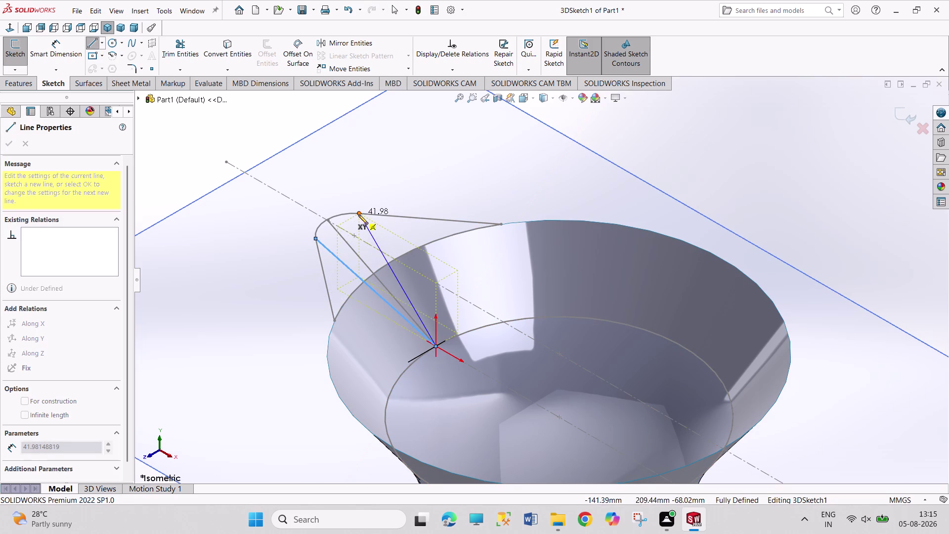
click(358, 215)
right_click(621, 156)
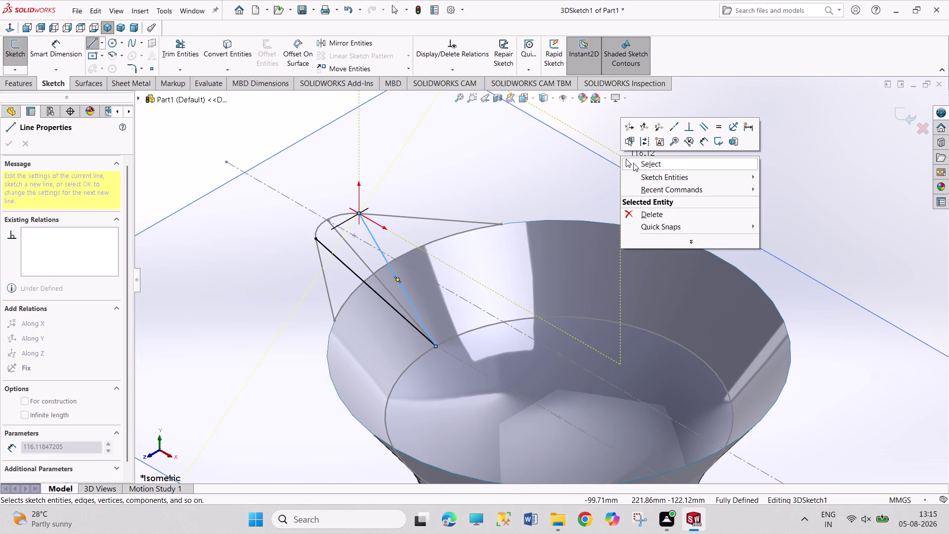
click(634, 163)
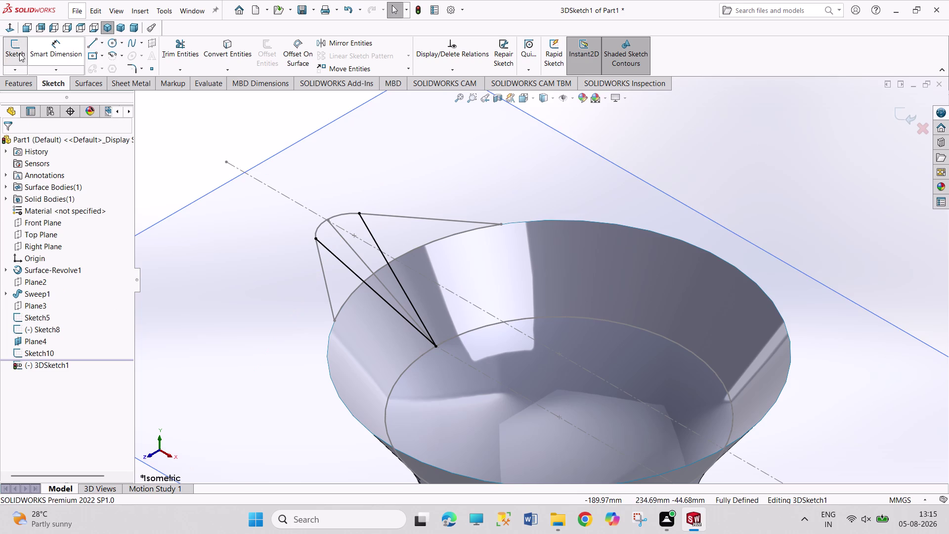
Finish the second spout line at Sketch10's neck circle and exit 3DSketch1.
click(17, 53)
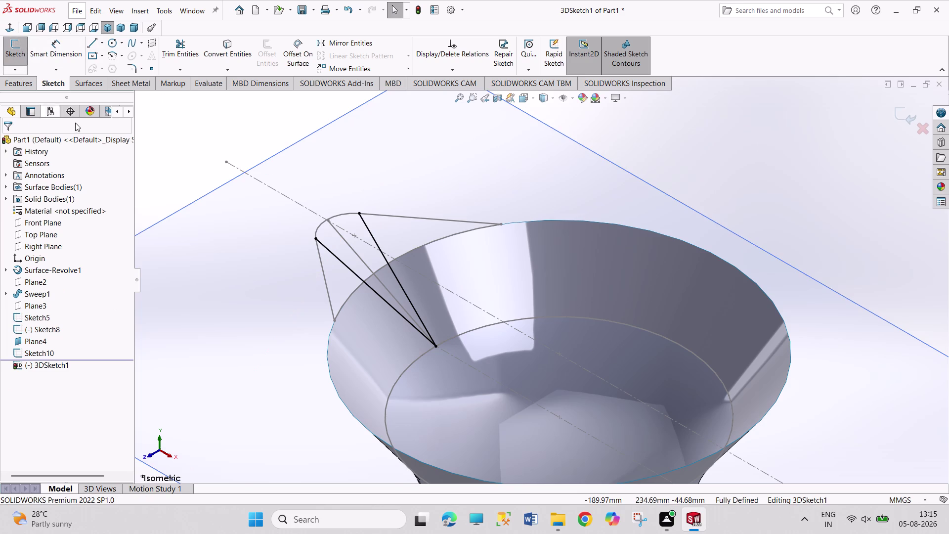
click(537, 316)
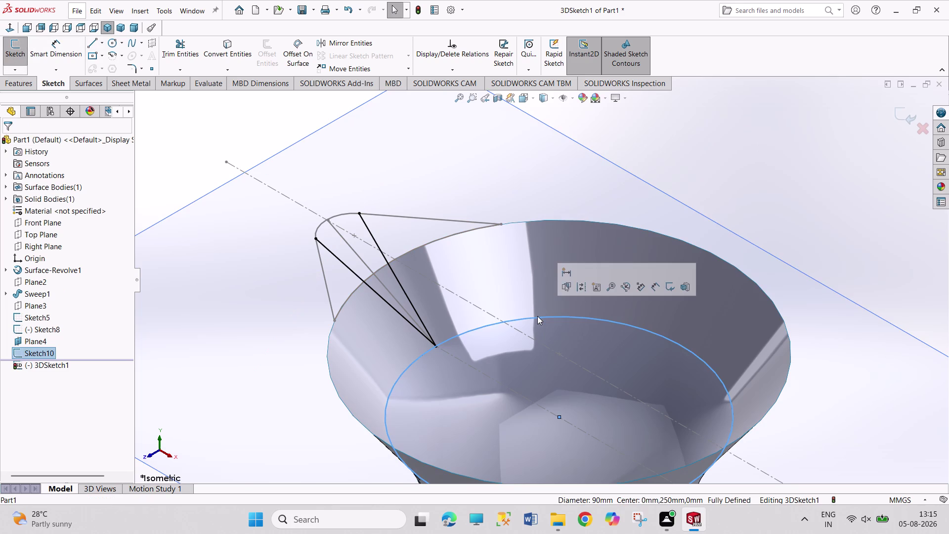
click(154, 152)
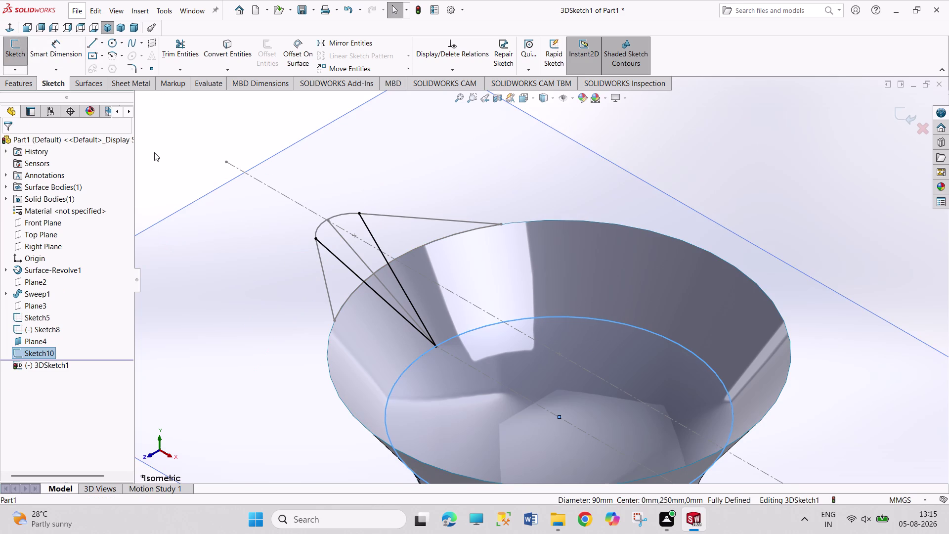
click(39, 352)
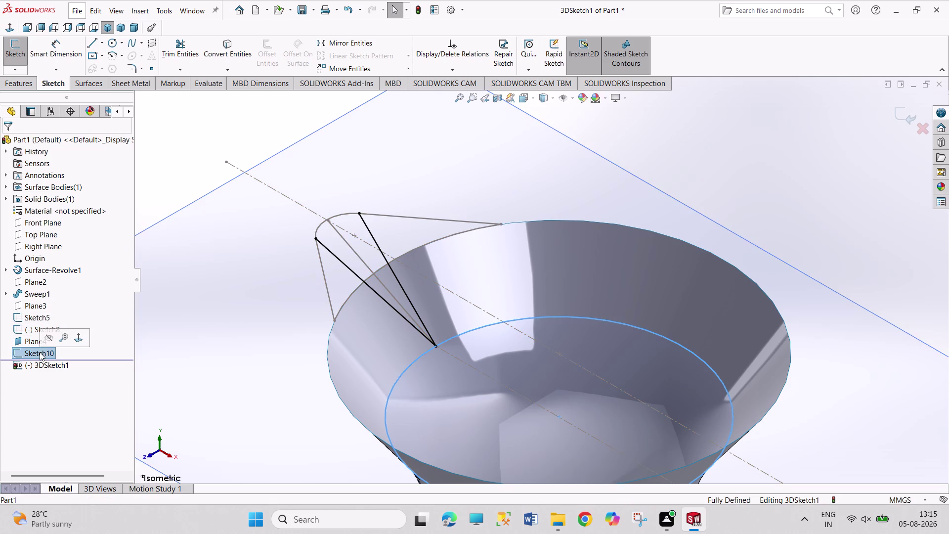
click(15, 52)
click(14, 51)
double_click(14, 52)
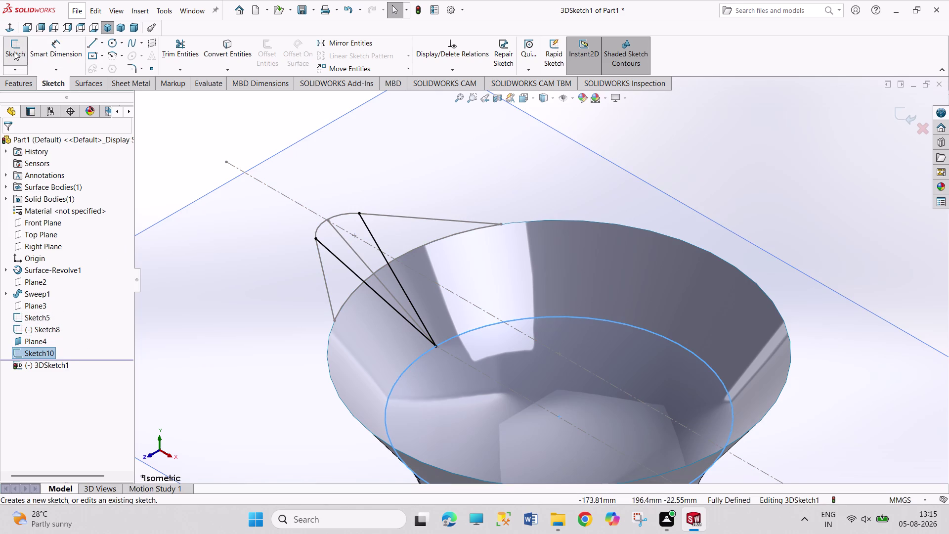
double_click(167, 122)
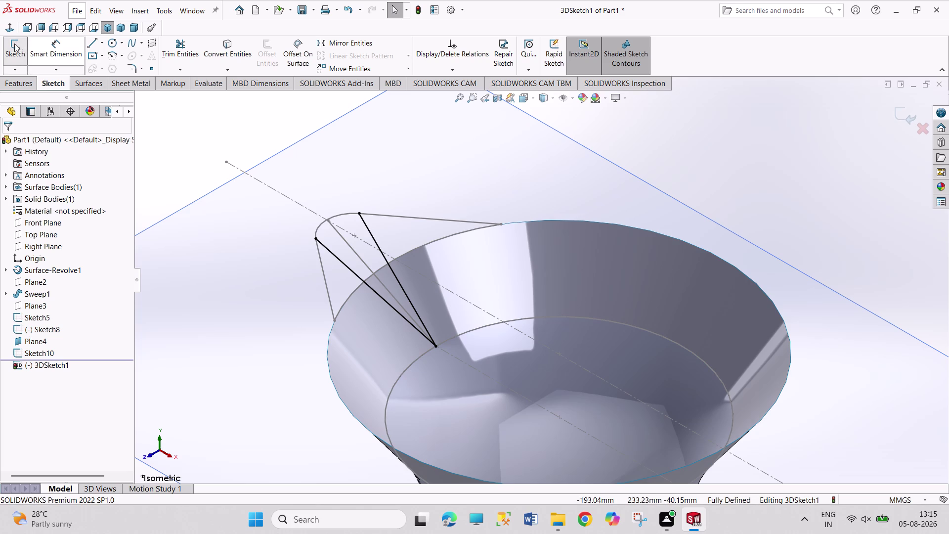
click(12, 47)
click(417, 9)
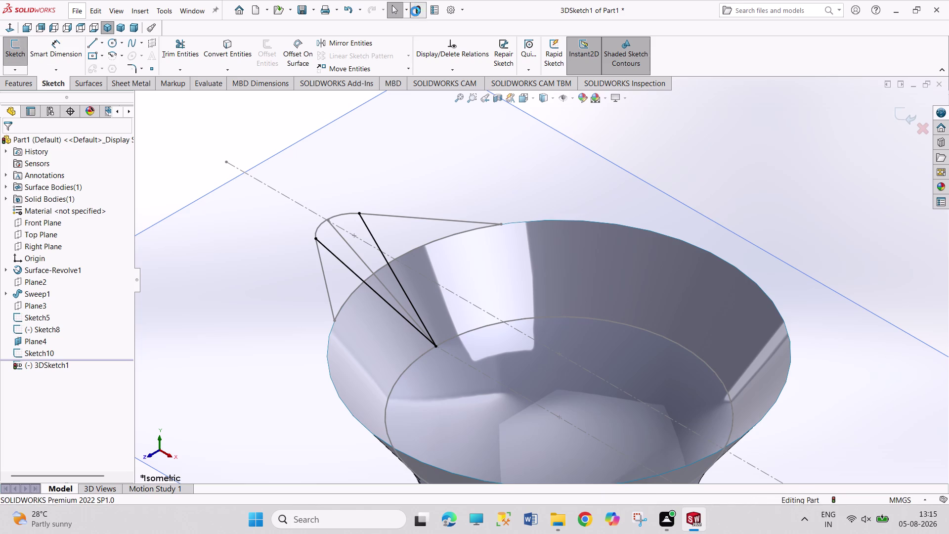
Edit Sketch10, set the neck circle to construction geometry, and exit.
click(539, 316)
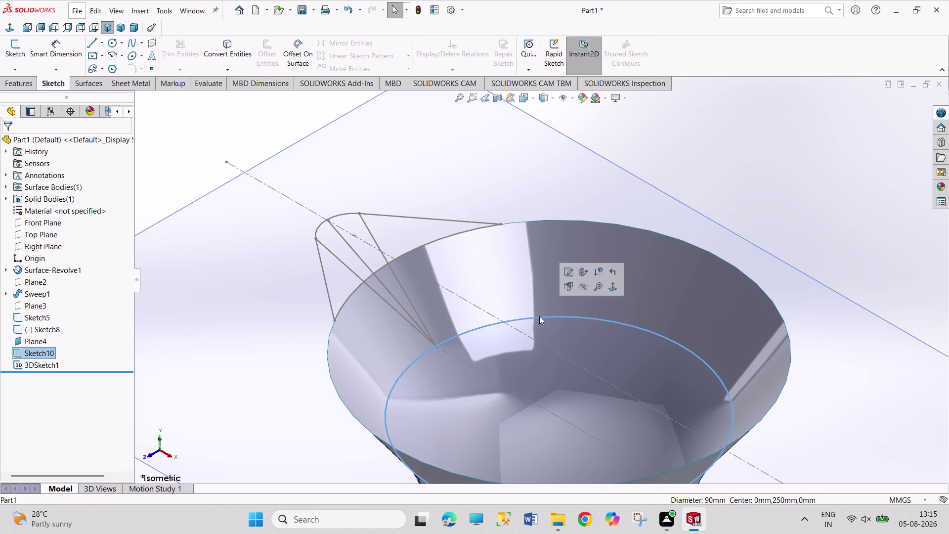
click(571, 270)
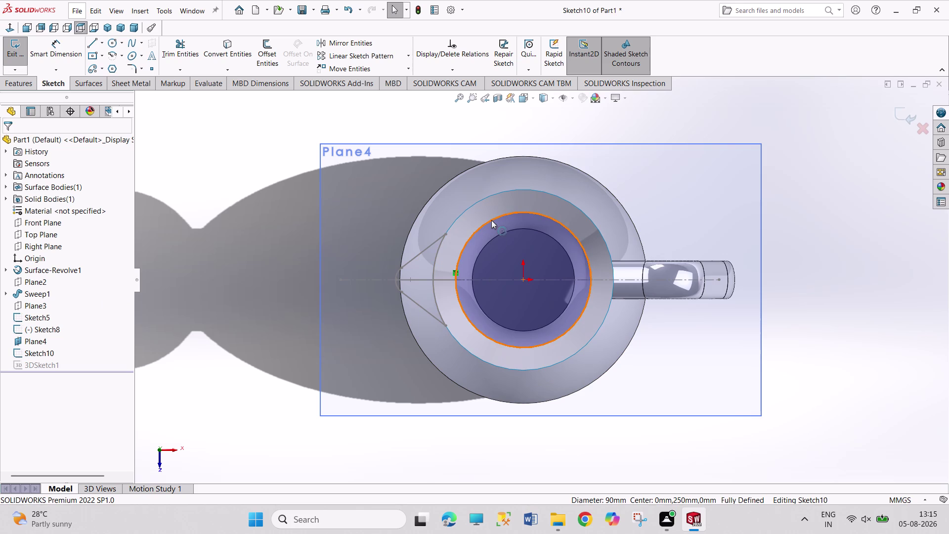
click(496, 216)
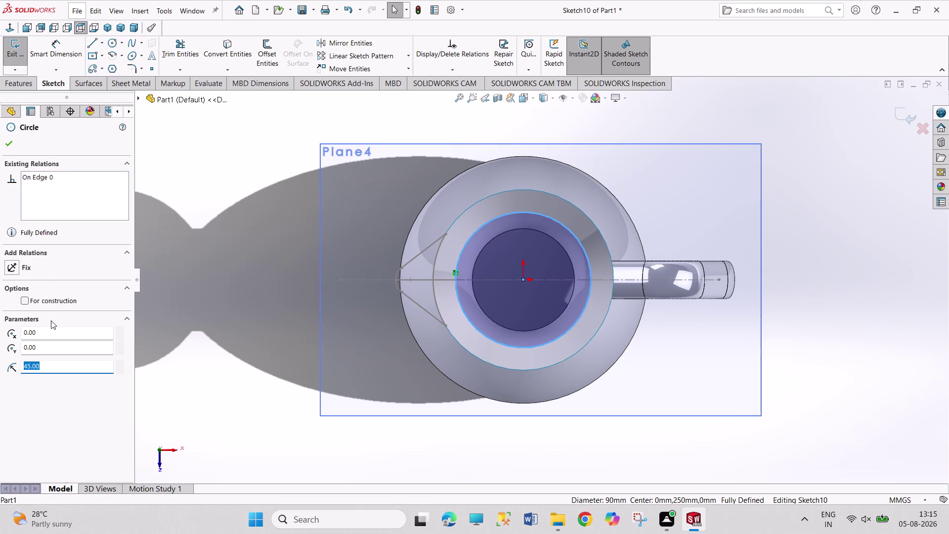
click(40, 302)
click(208, 167)
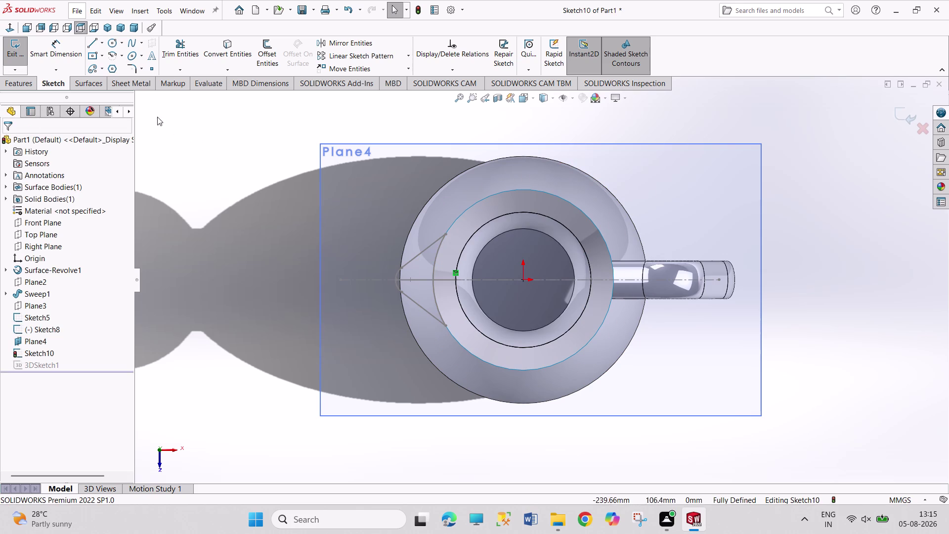
click(11, 51)
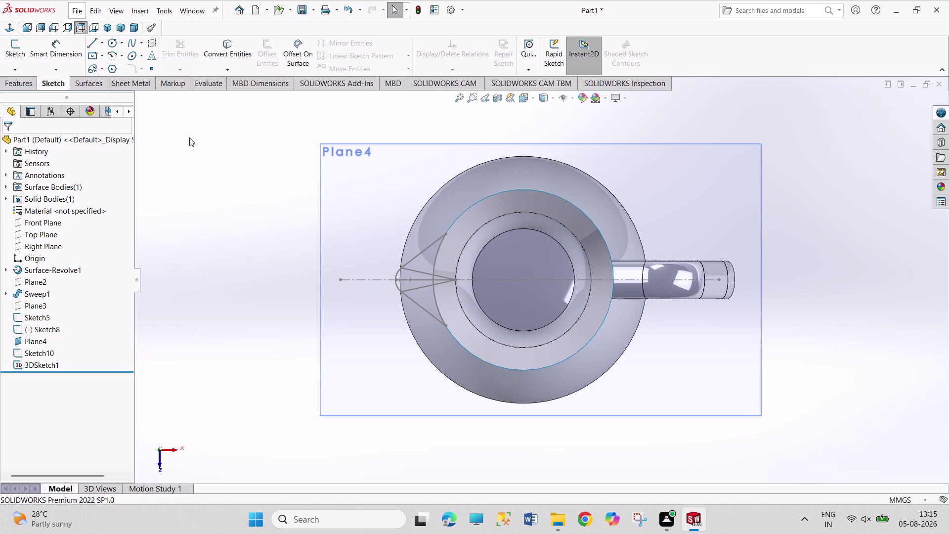
View the flared neck in isometric and start a new lofted surface.
click(110, 26)
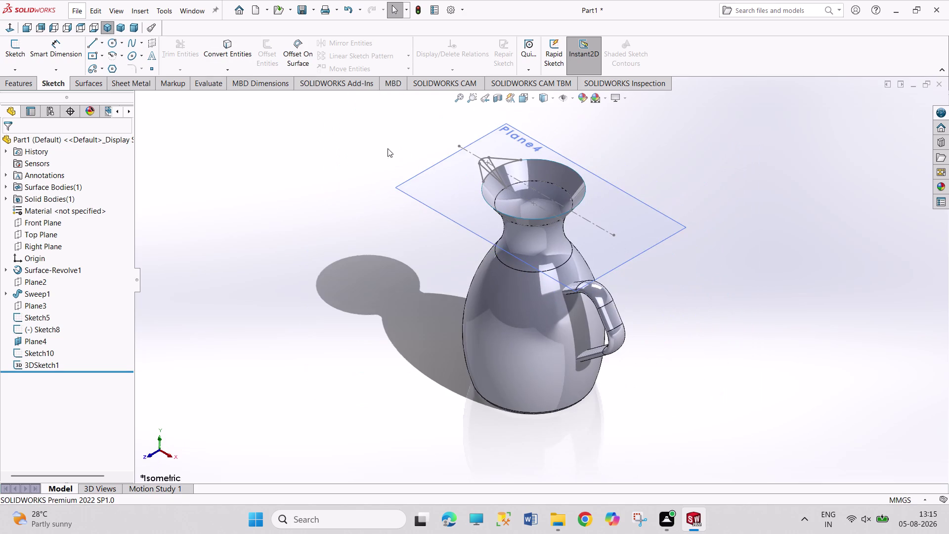
scroll(down, 3)
scroll(down, 3)
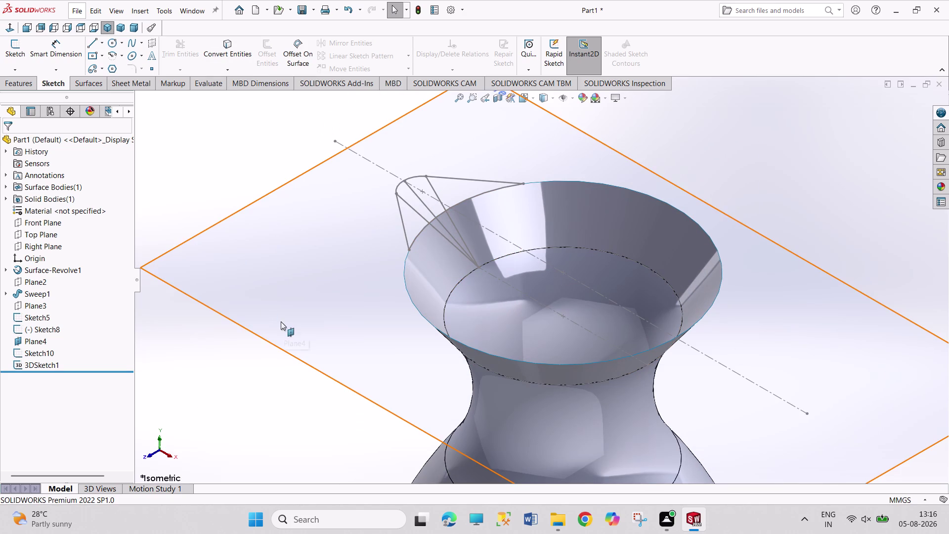
middle_drag(203, 199, 271, 249)
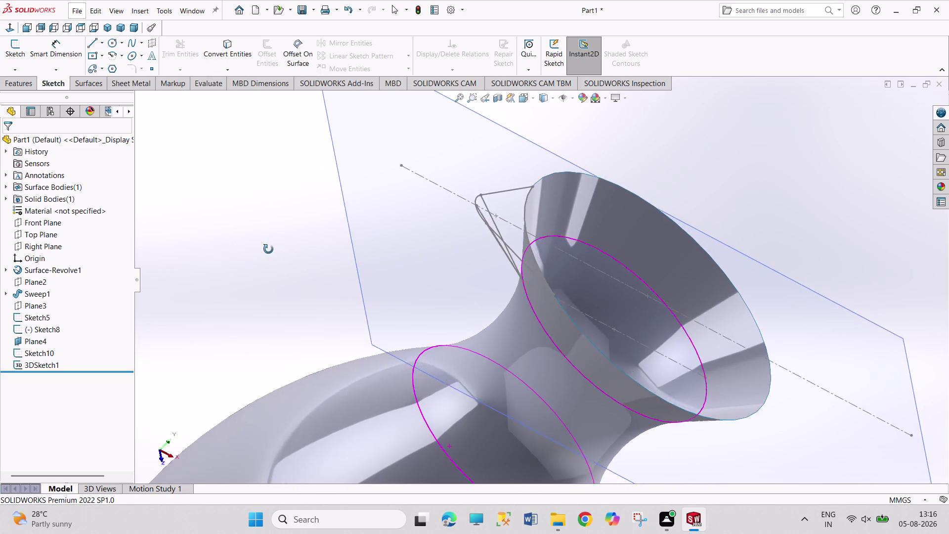
middle_drag(270, 249, 252, 289)
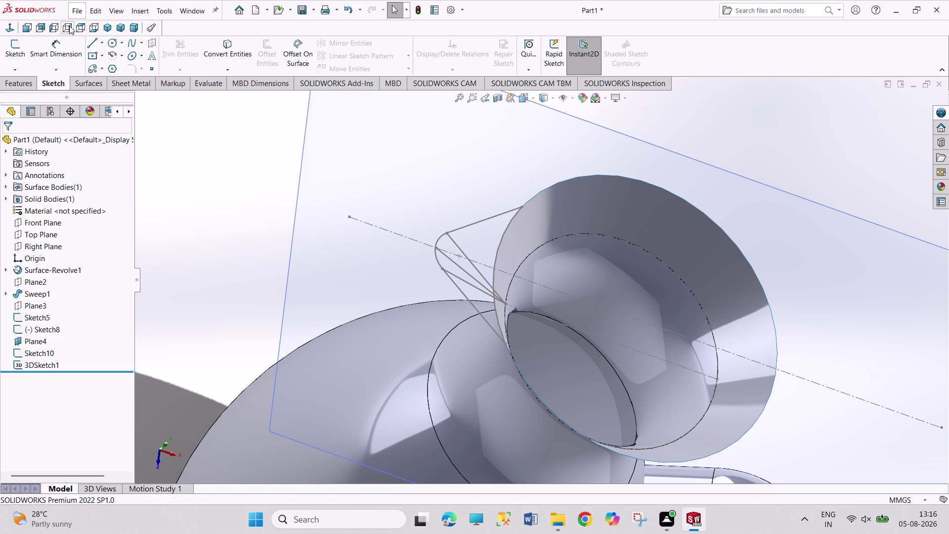
click(83, 78)
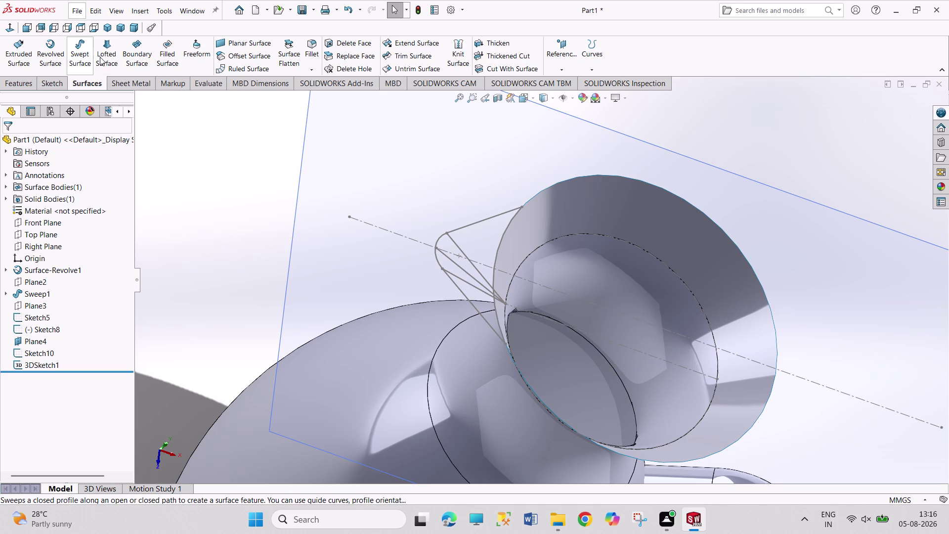
click(109, 56)
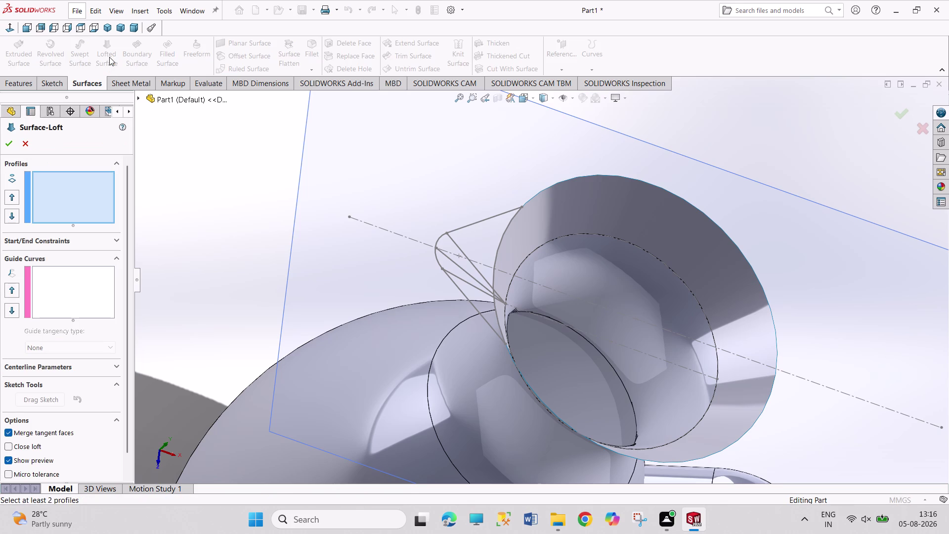
Try a loft of Sketch5 with Sketch8 and 3DSketch1 guides, then cancel it.
click(434, 251)
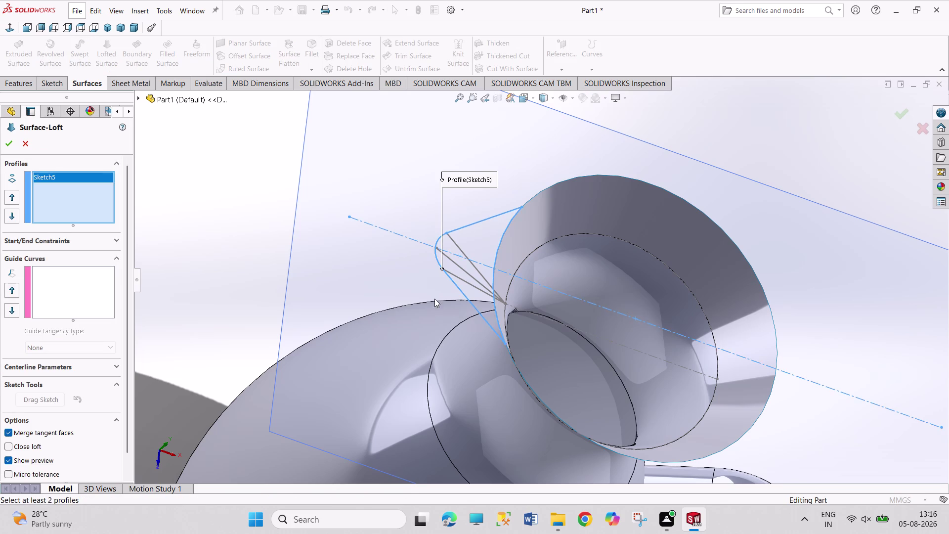
click(58, 275)
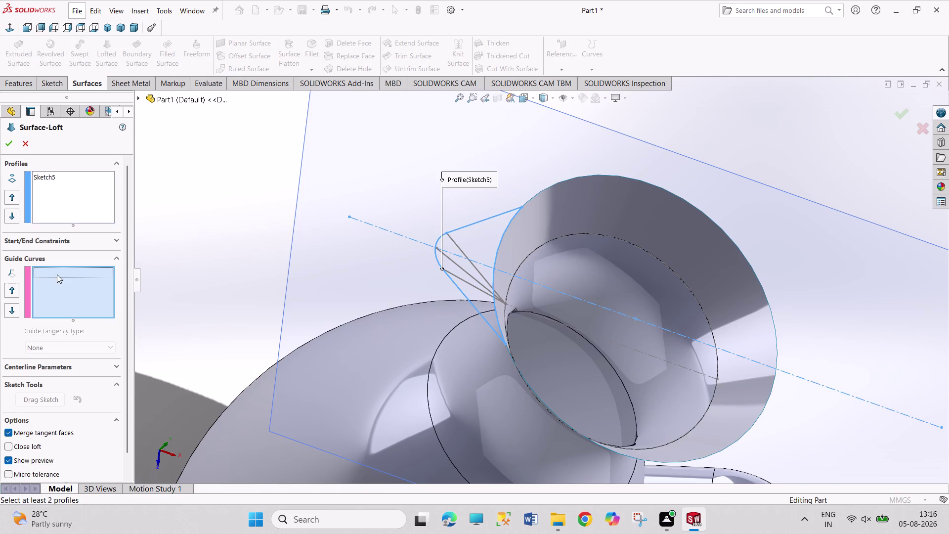
click(470, 282)
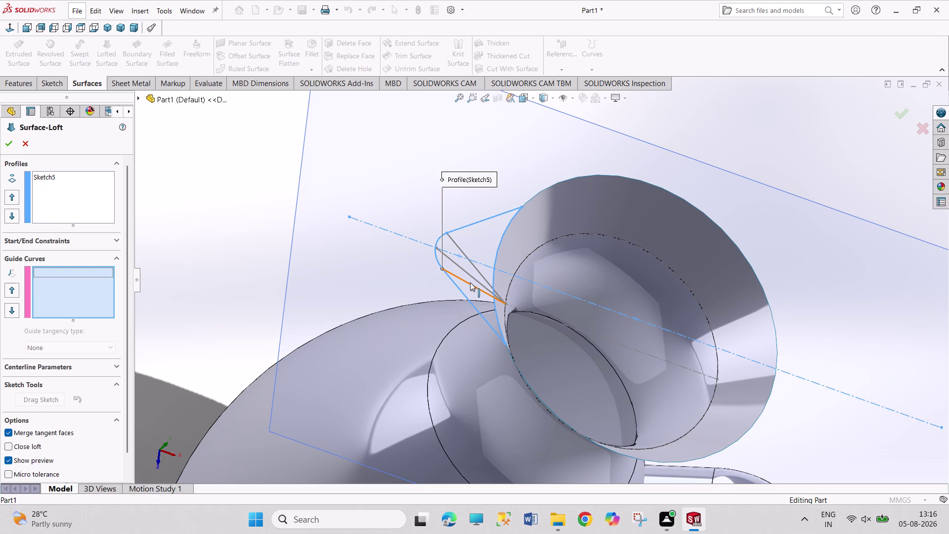
click(474, 267)
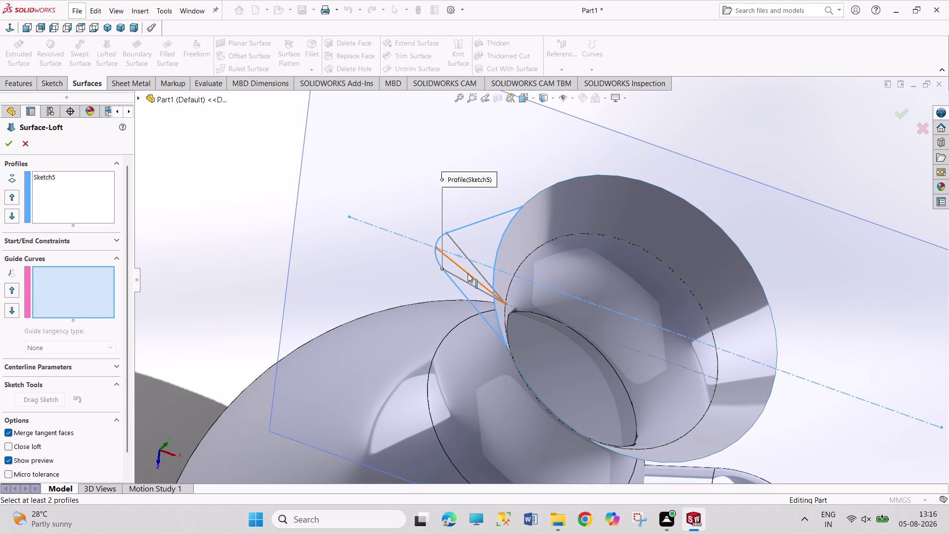
click(467, 274)
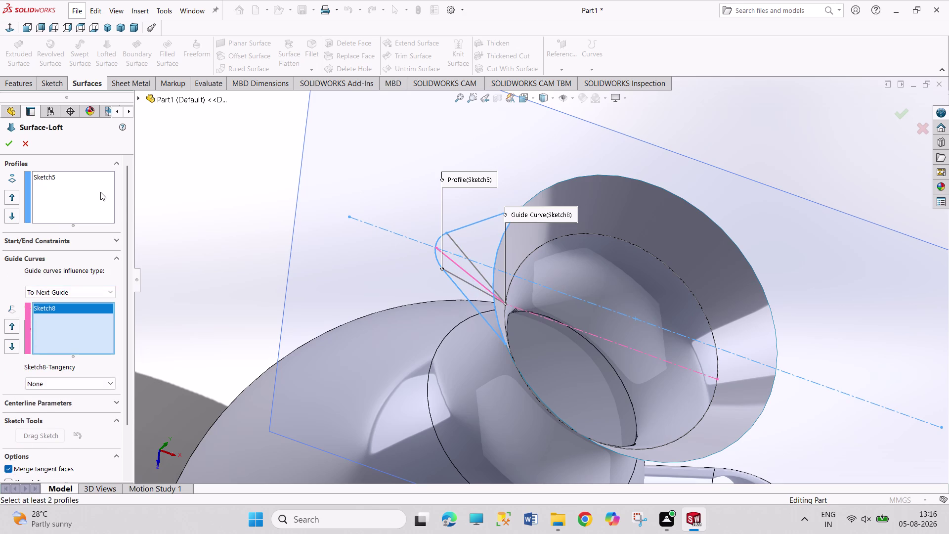
click(467, 281)
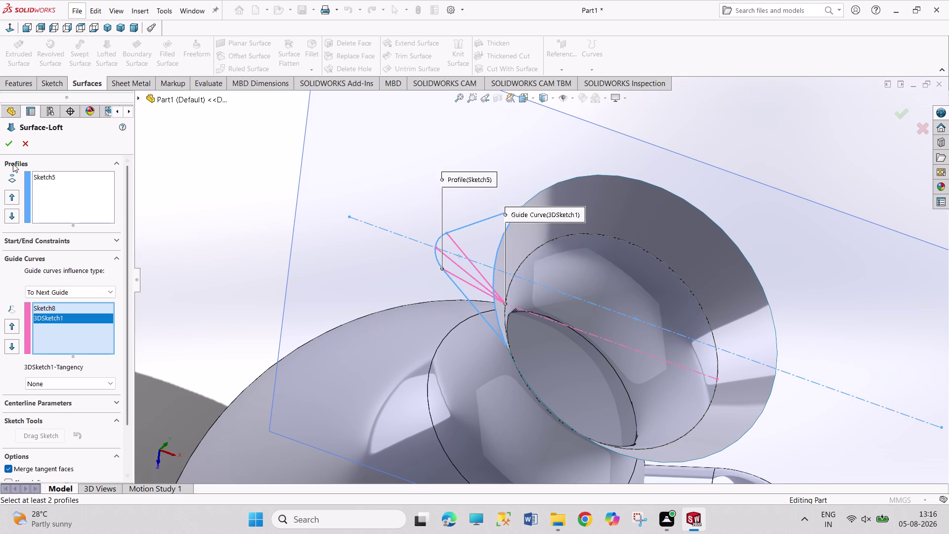
click(10, 142)
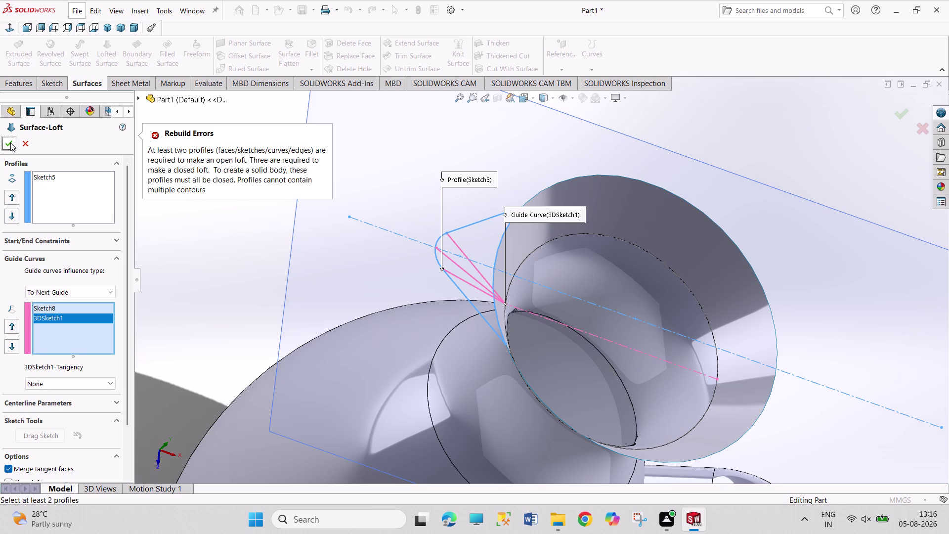
click(21, 142)
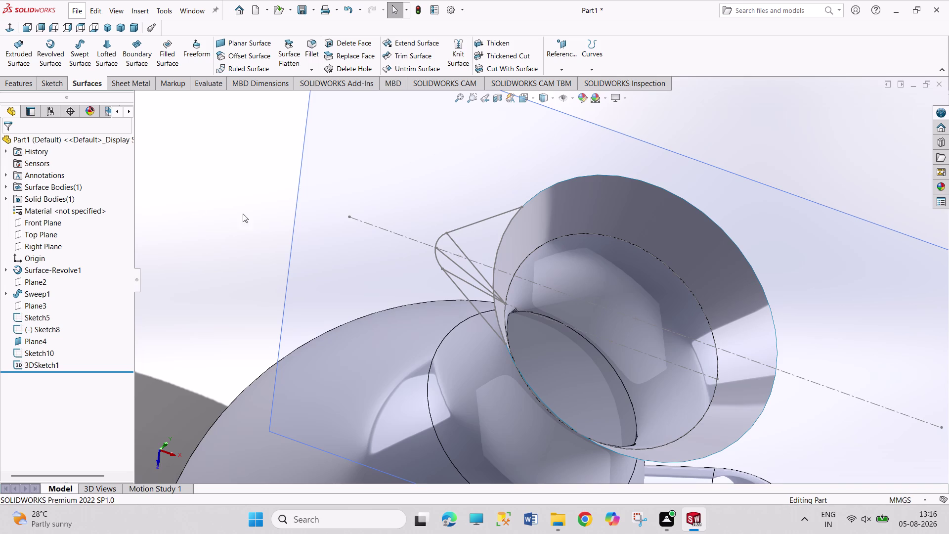
Edit Sketch10 again and turn the neck circle back into regular geometry.
middle_drag(283, 237, 368, 282)
scroll(down, 3)
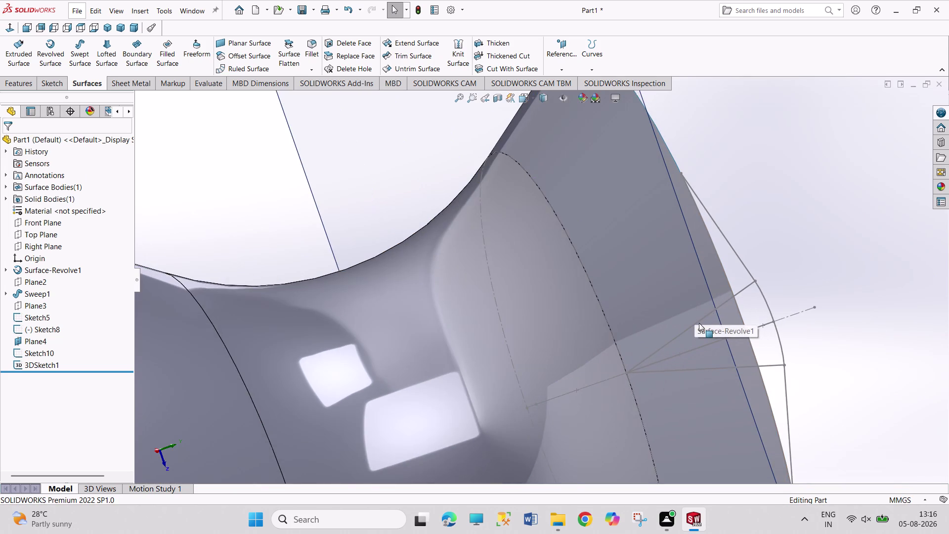
scroll(down, 3)
scroll(up, 3)
scroll(up, 3)
middle_drag(694, 307, 614, 270)
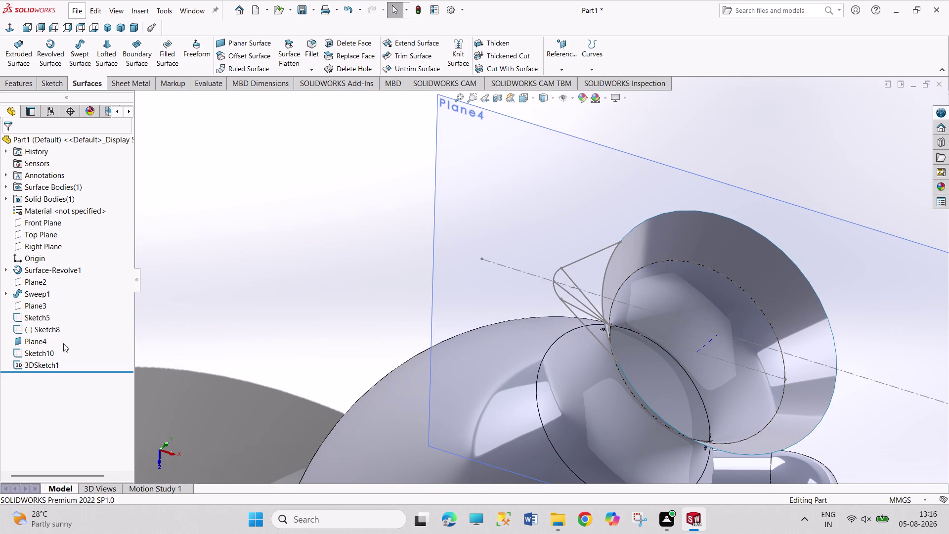
click(39, 353)
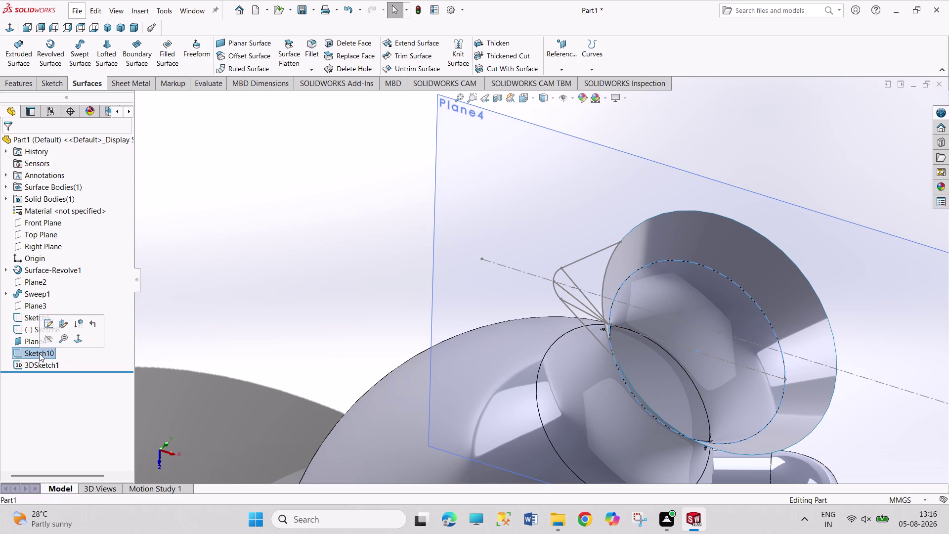
double_click(37, 354)
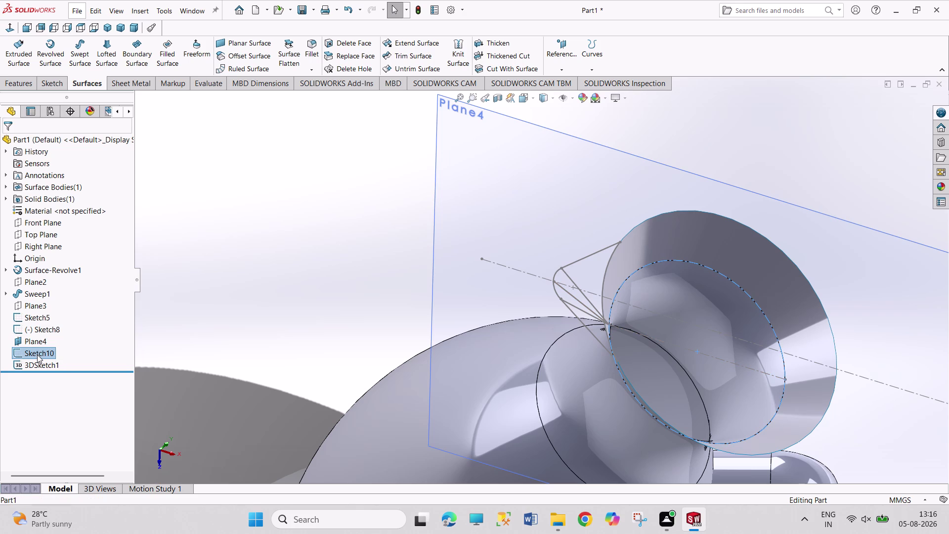
right_click(37, 354)
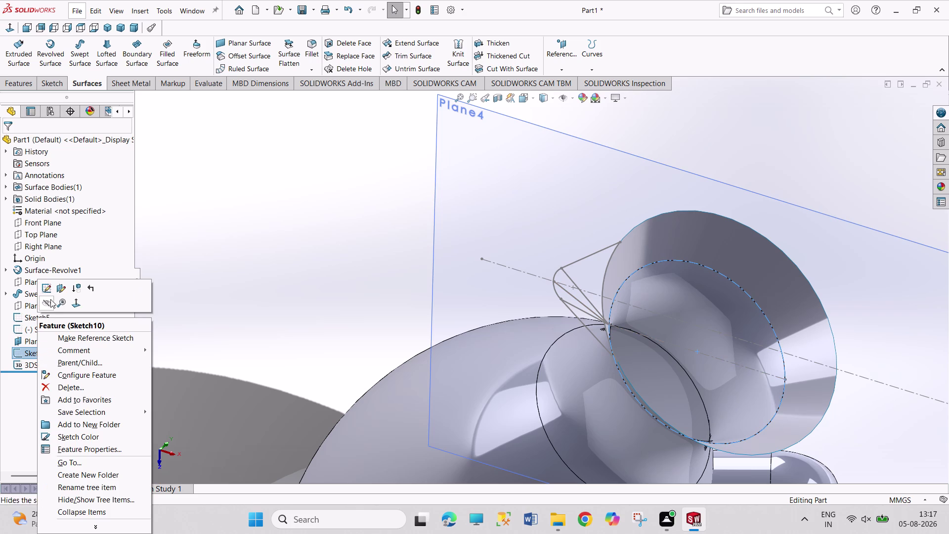
click(46, 290)
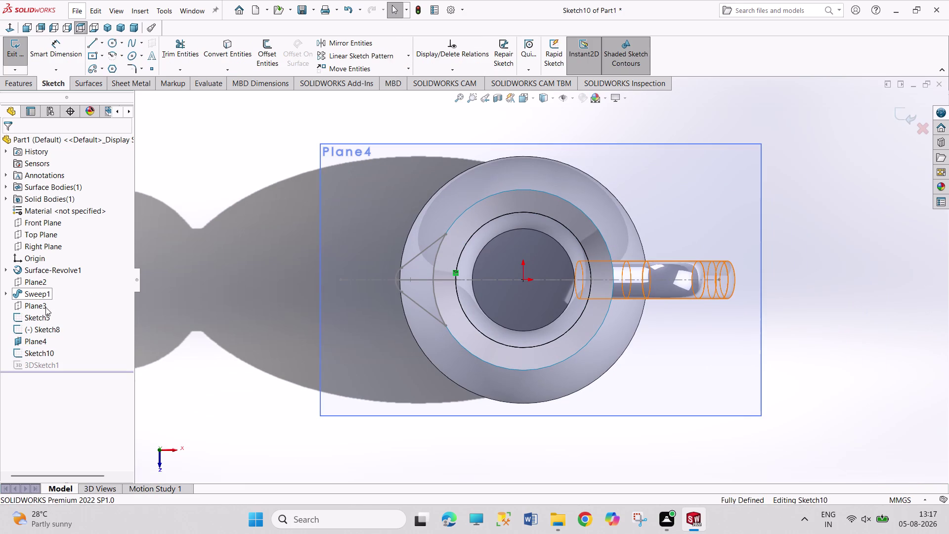
click(554, 218)
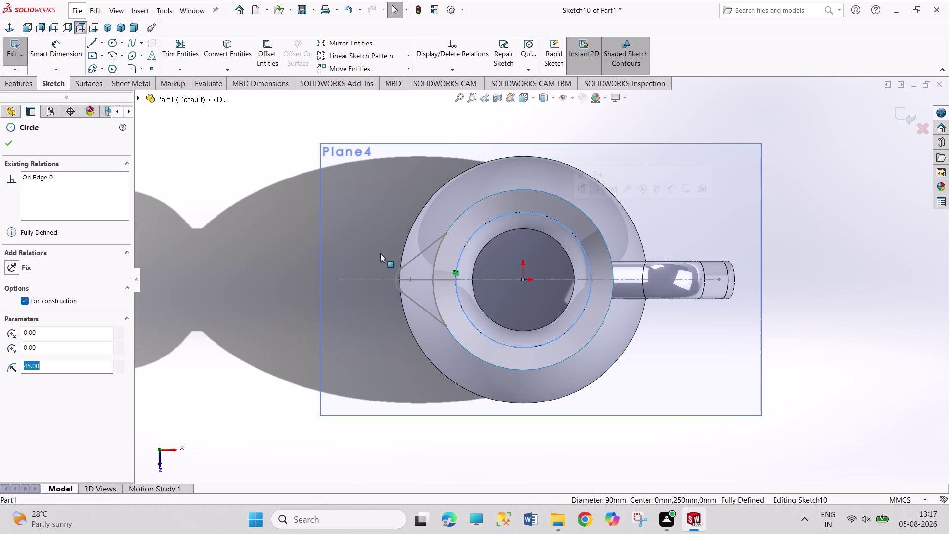
click(45, 304)
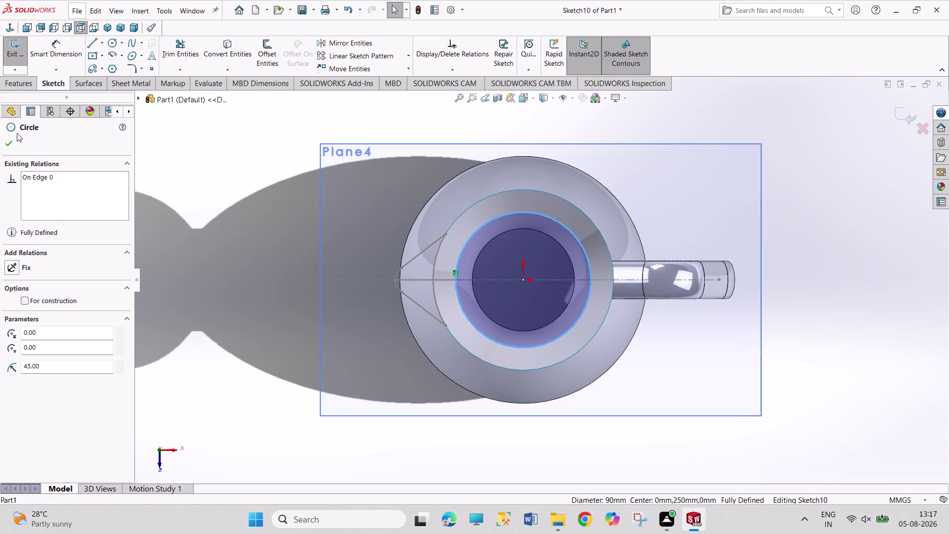
click(10, 143)
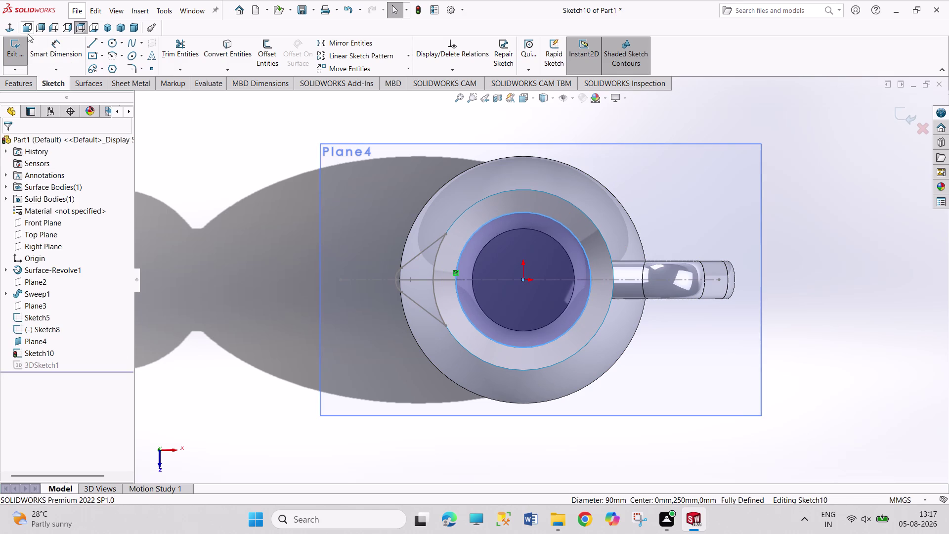
Close Sketch10 in isometric view and start a swept surface for the spout.
click(109, 28)
scroll(down, 3)
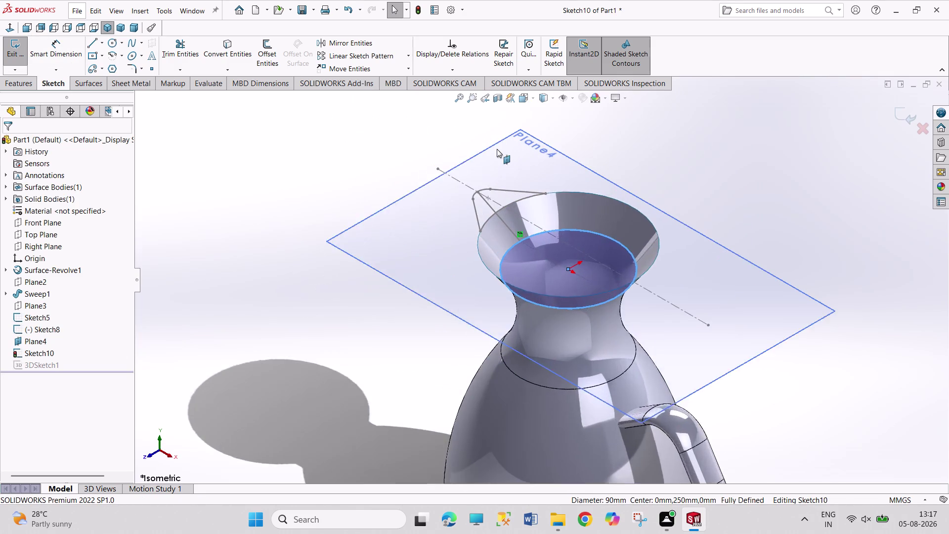
scroll(down, 3)
click(698, 167)
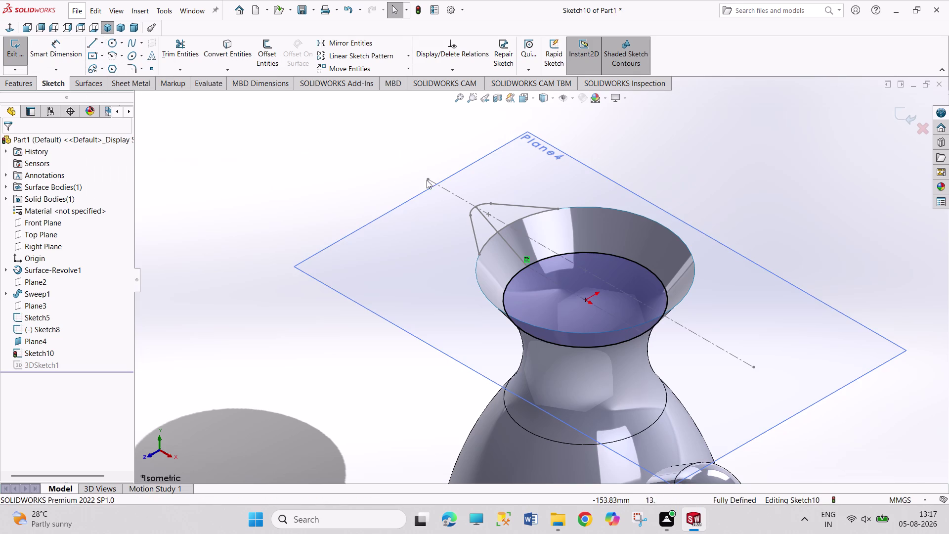
click(15, 54)
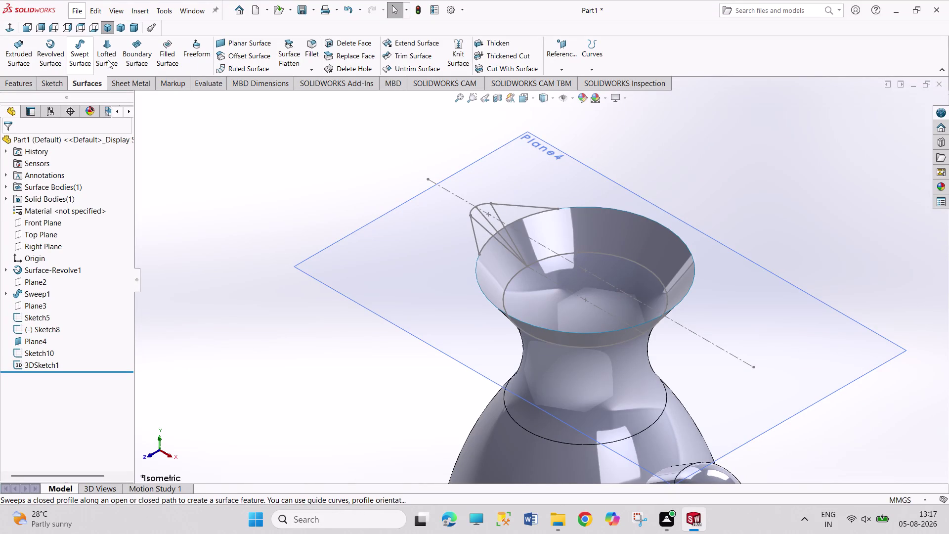
click(84, 53)
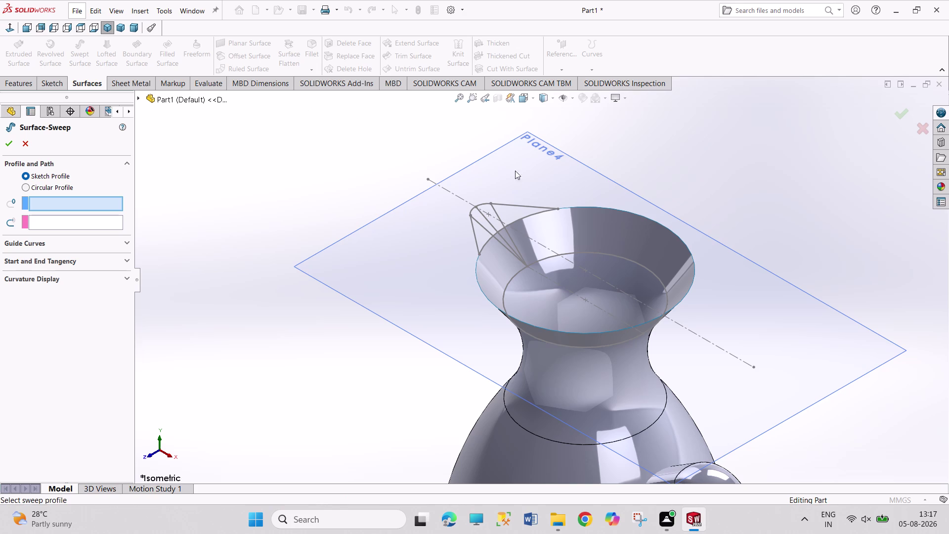
Sweep profile Sketch5 along path 3DSketch1 to create Surface-Sweep1.
click(525, 206)
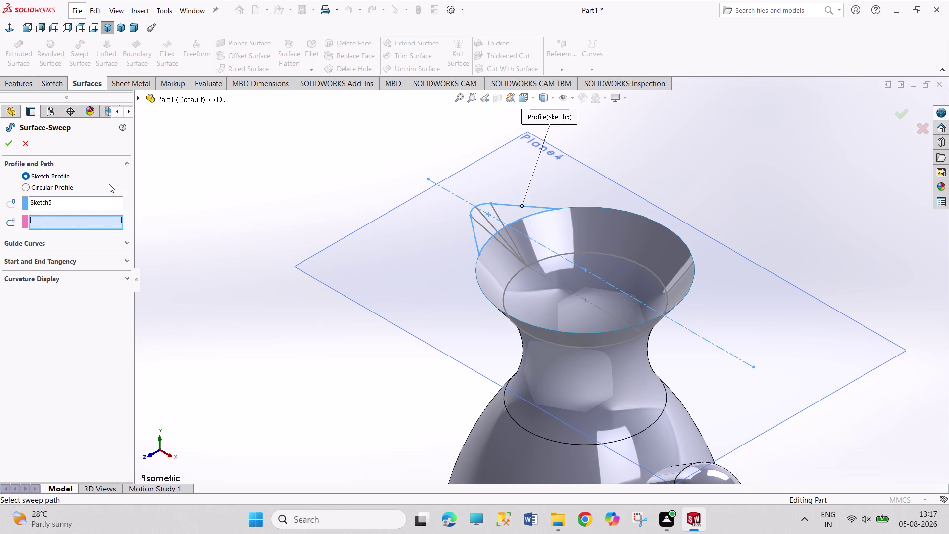
click(488, 227)
middle_drag(357, 254, 430, 386)
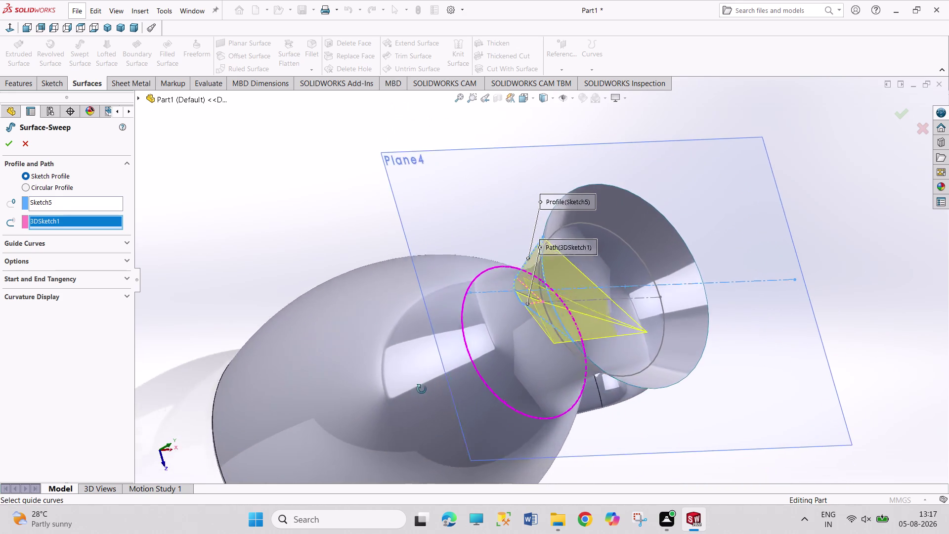
middle_drag(430, 386, 436, 316)
scroll(down, 3)
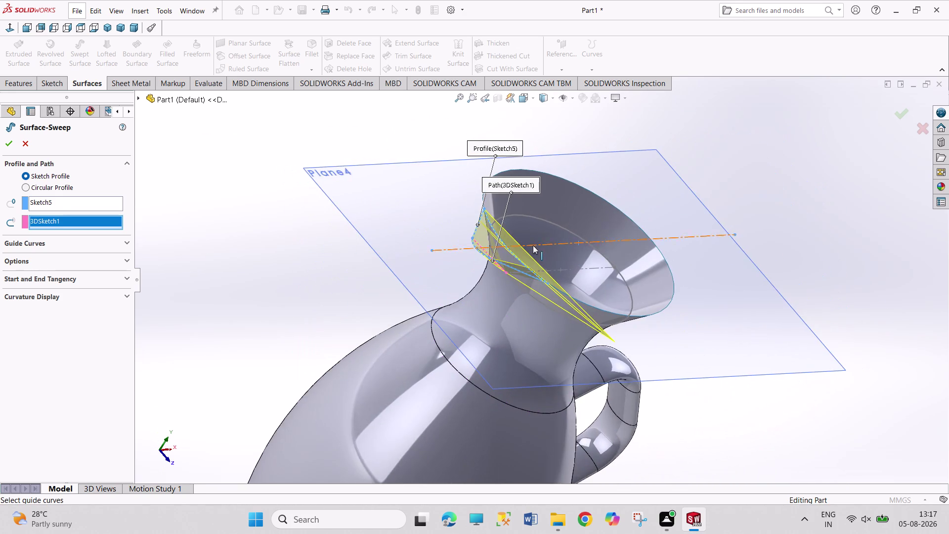
scroll(down, 3)
scroll(down, 3)
middle_drag(492, 250, 482, 254)
click(15, 143)
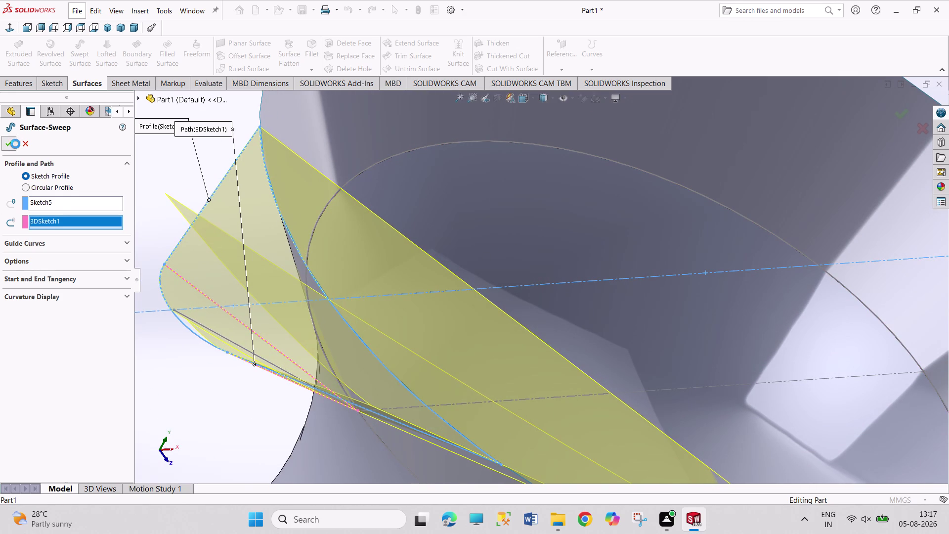
Orbit around the jug neck to inspect Surface-Sweep1.
scroll(up, 3)
scroll(up, 3)
middle_drag(261, 248, 261, 249)
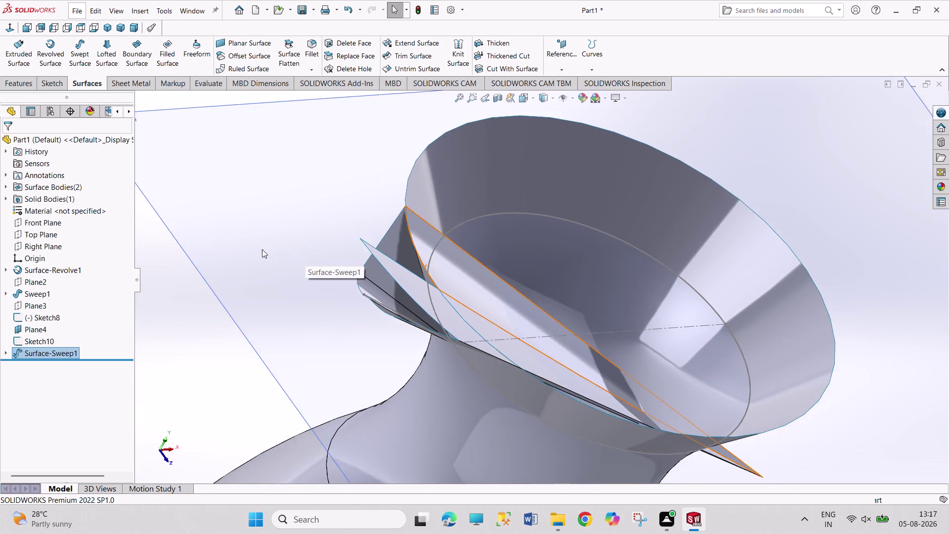
middle_drag(261, 249, 275, 291)
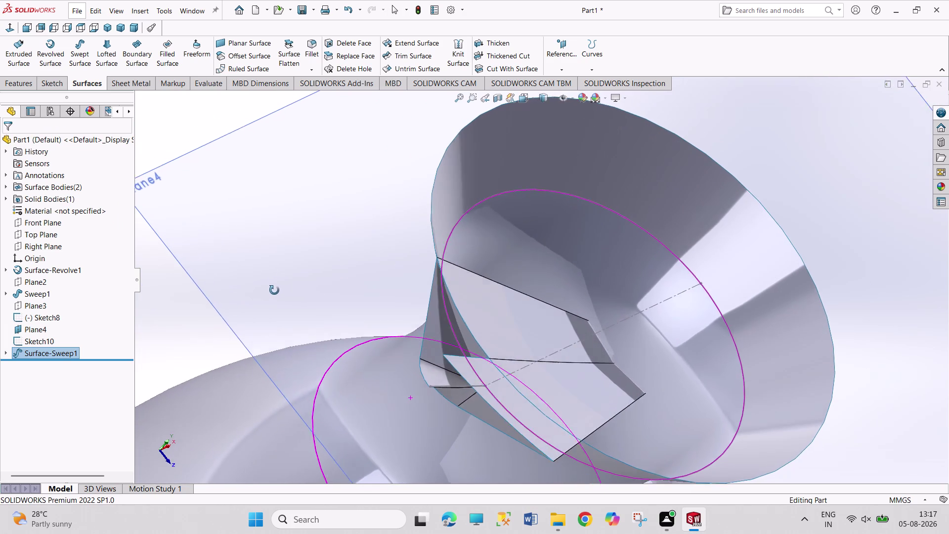
middle_drag(275, 291, 274, 280)
middle_click(287, 275)
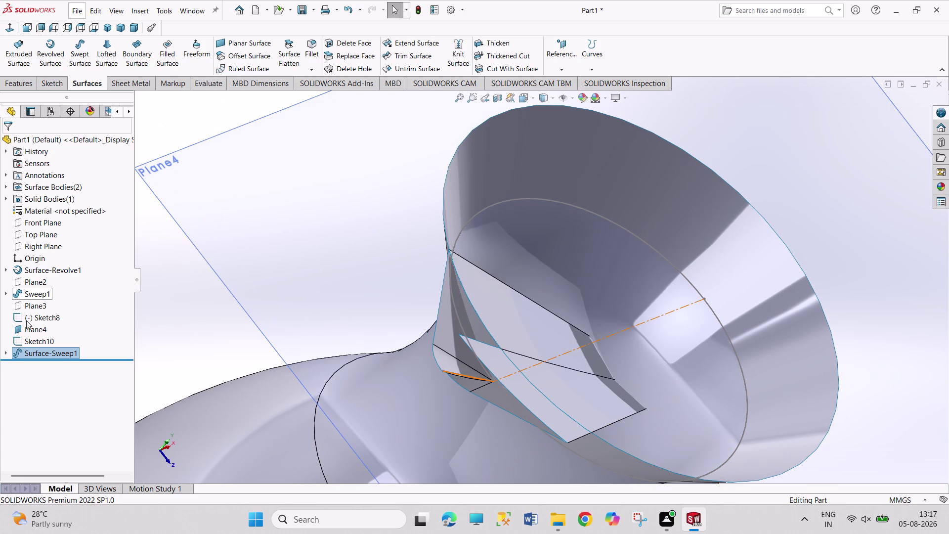
Undo Surface-Sweep1, then start deleting Sketch5 and cancel.
key(z)
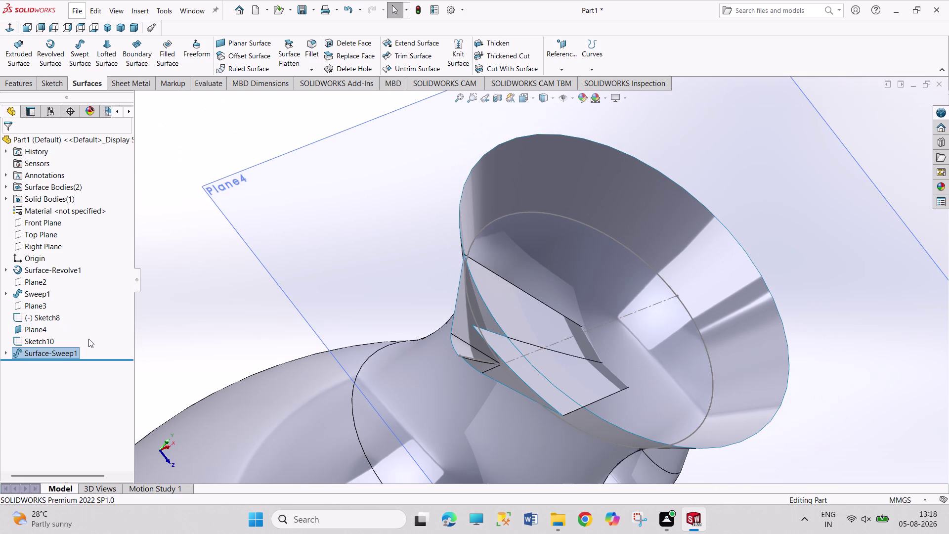
key(ctrl+z)
scroll(up, 3)
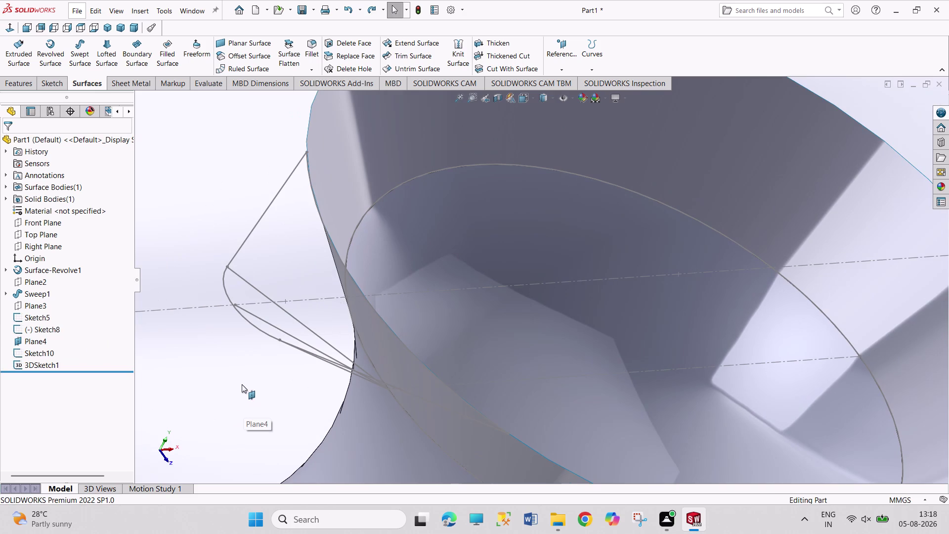
scroll(up, 3)
scroll(up, 3)
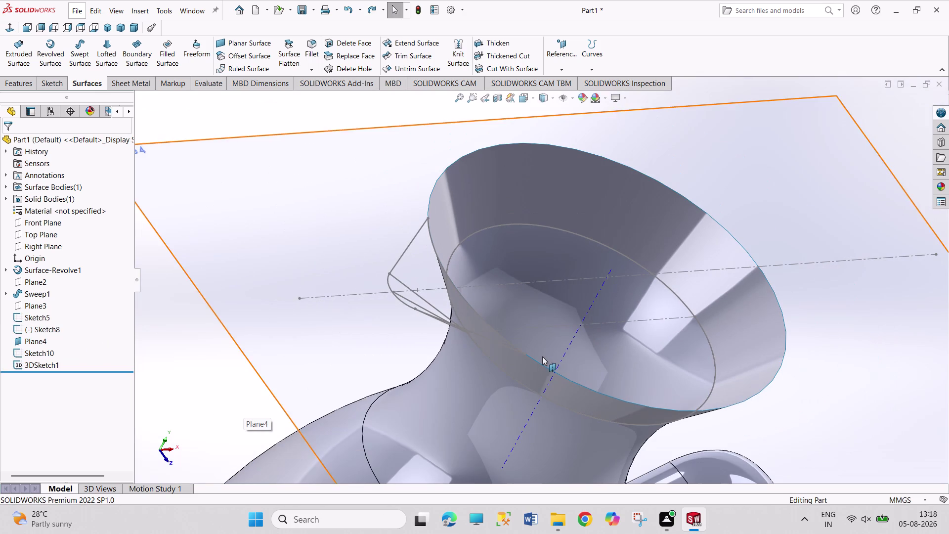
middle_drag(539, 364, 494, 417)
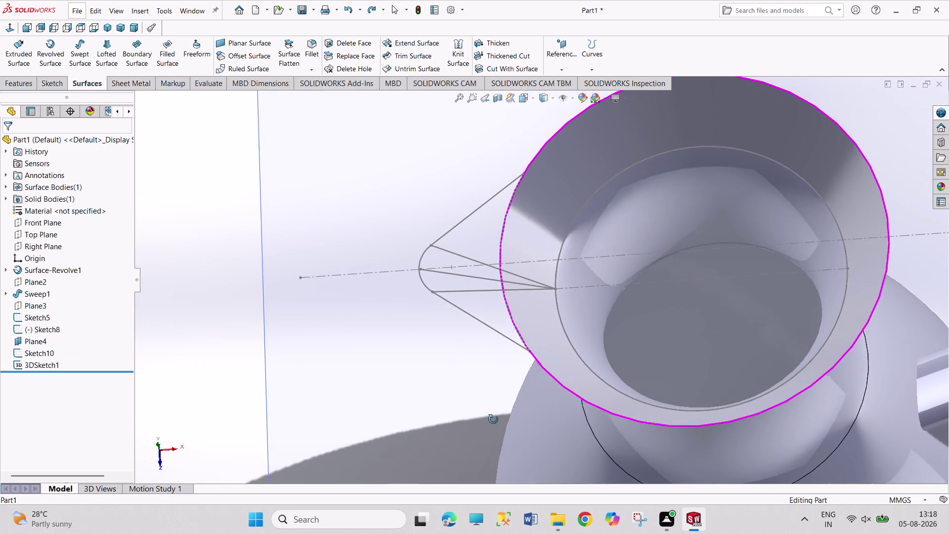
middle_drag(493, 417, 494, 423)
scroll(down, 3)
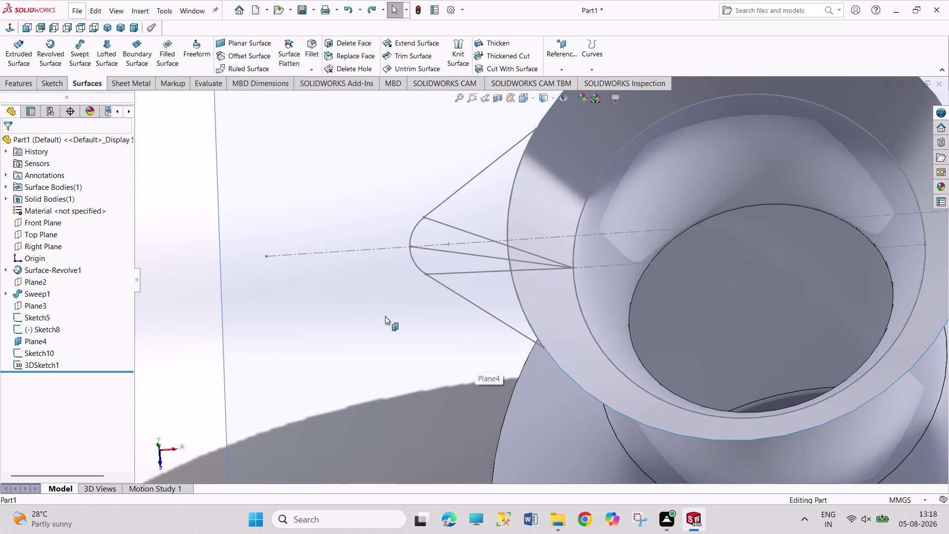
right_click(338, 251)
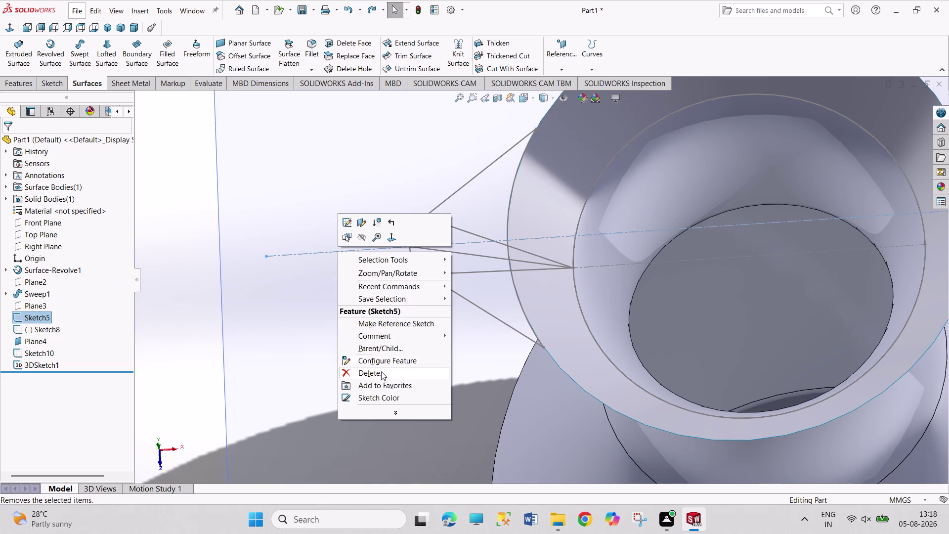
click(381, 372)
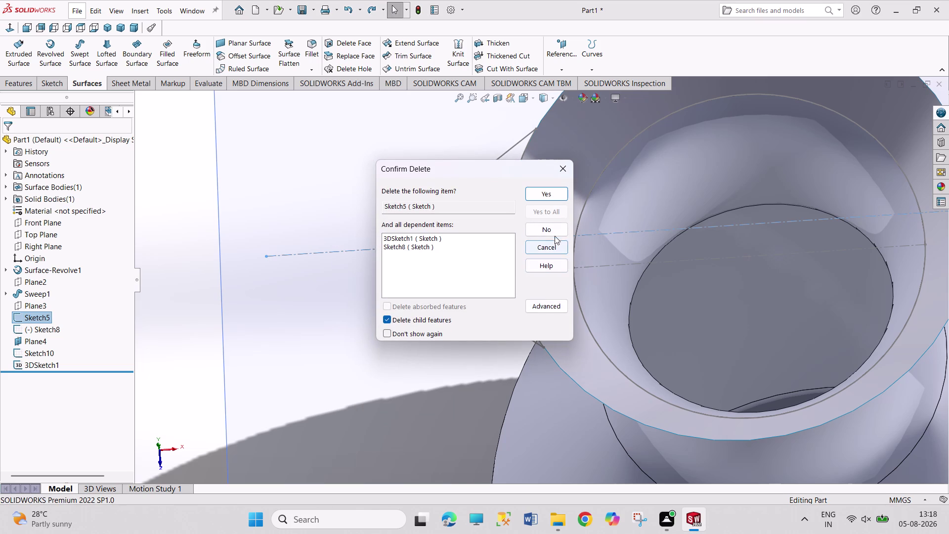
click(556, 245)
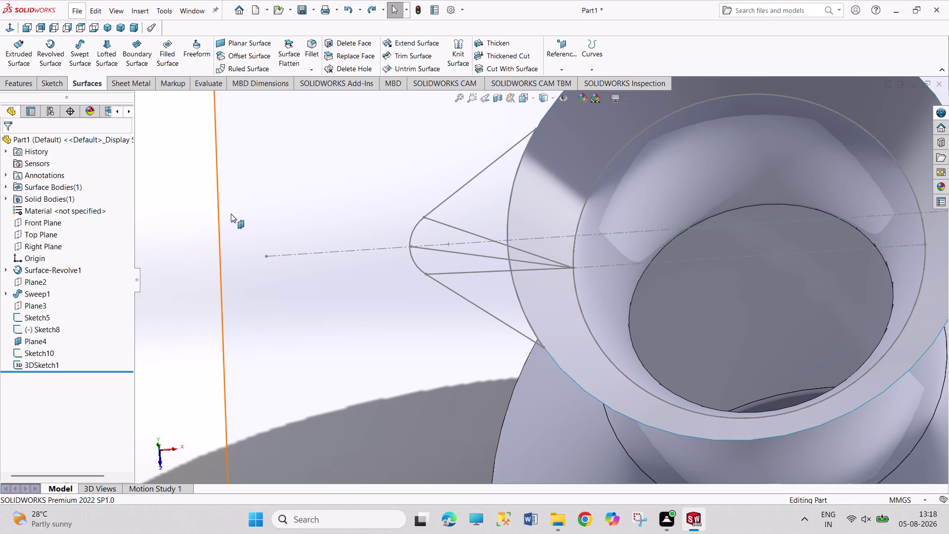
Inspect the 90 mm rim circle in Sketch10, exit, and start a new swept surface.
double_click(596, 343)
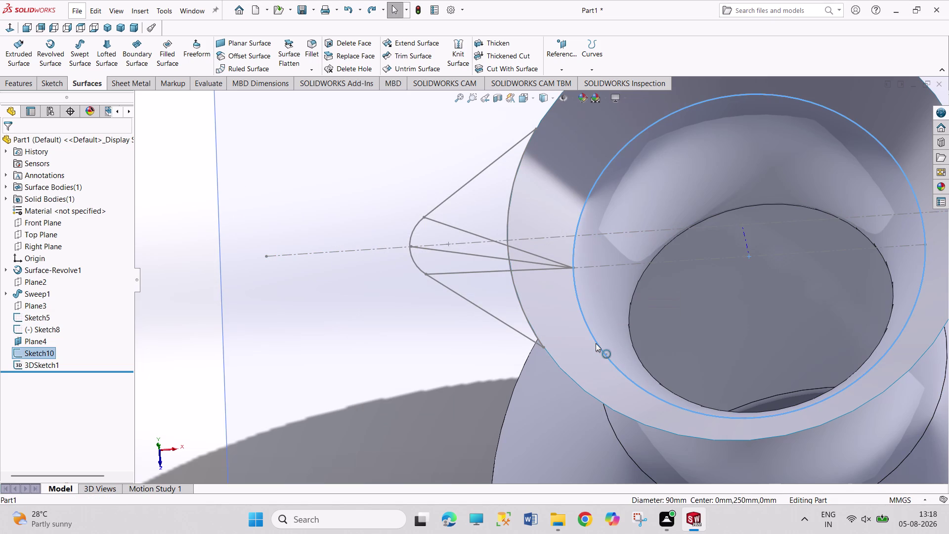
right_click(596, 343)
click(603, 313)
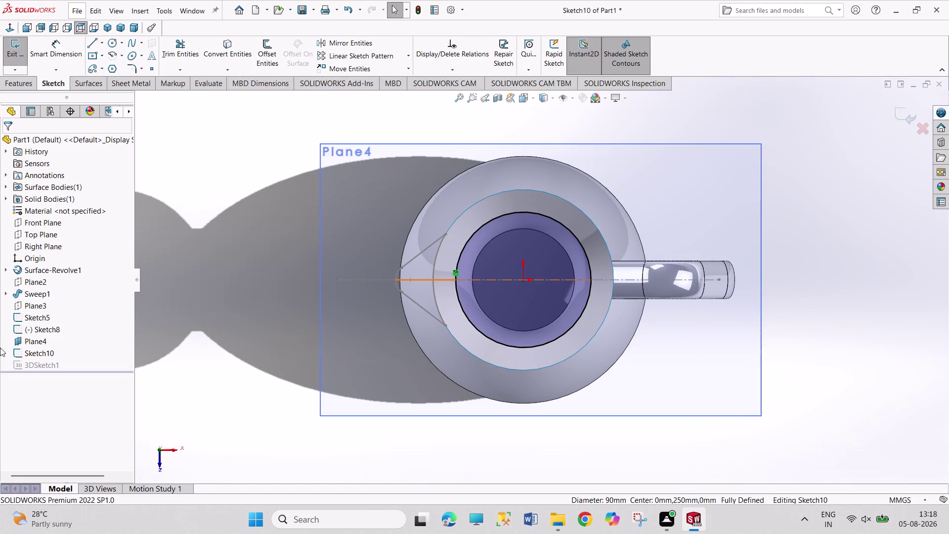
double_click(456, 262)
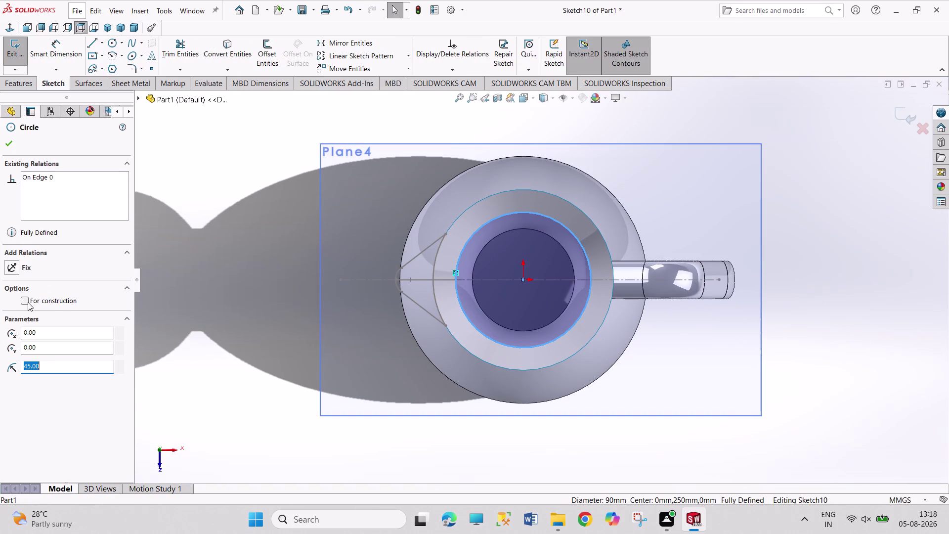
click(27, 302)
click(12, 141)
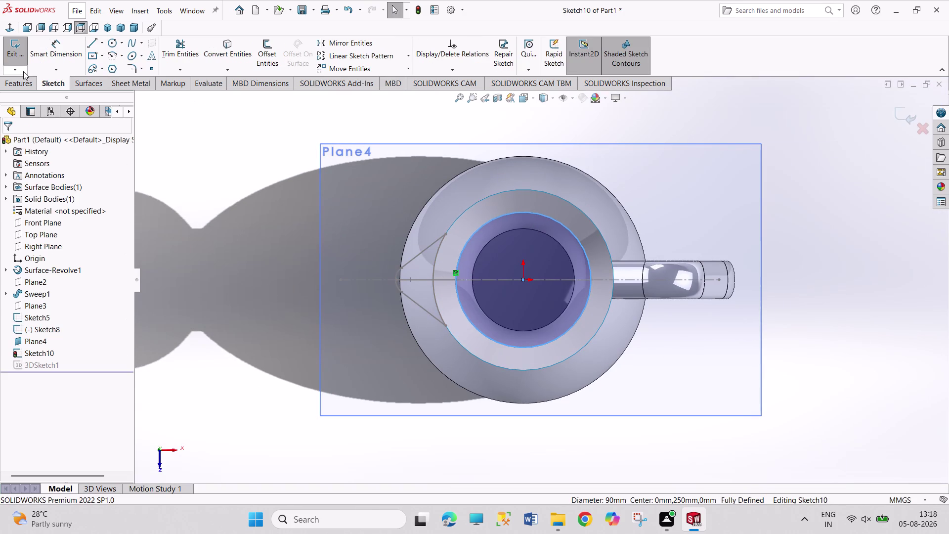
click(11, 54)
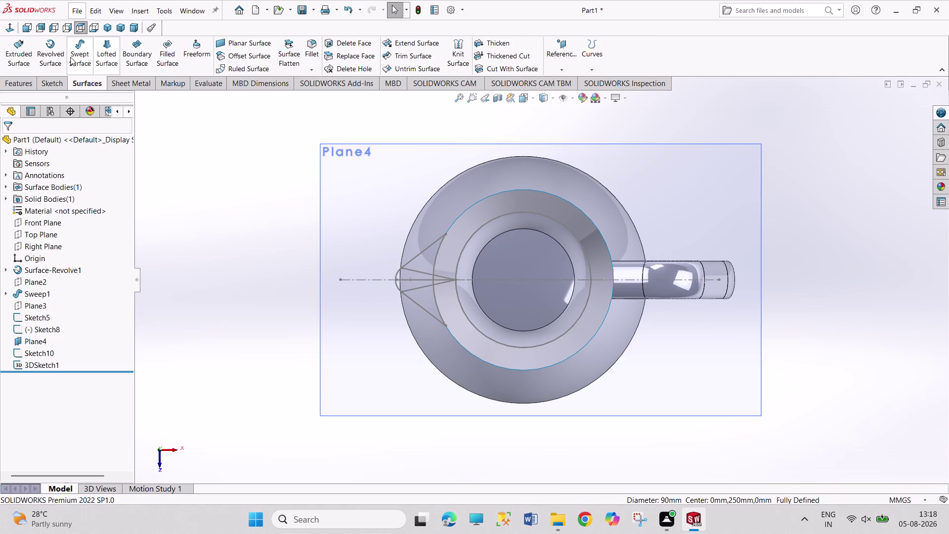
click(67, 57)
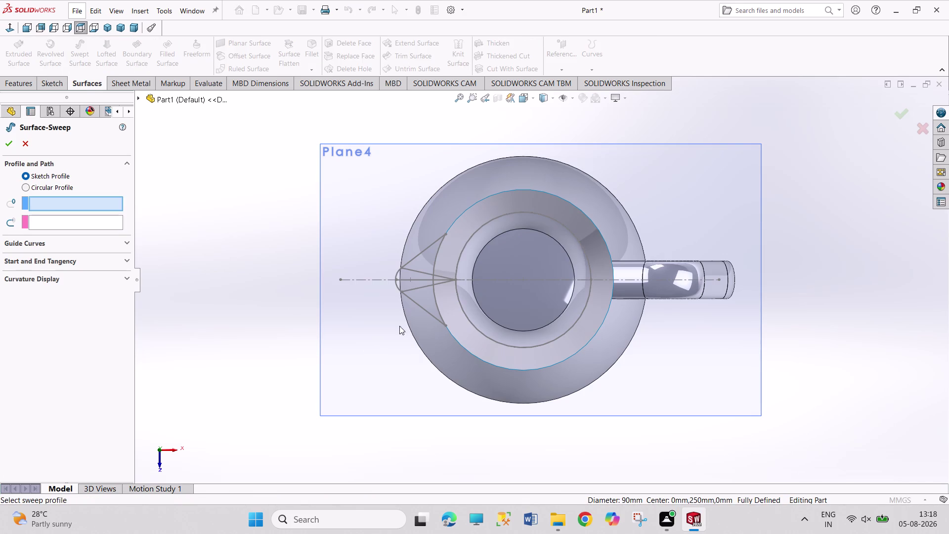
Pick Sketch5 as the sweep profile and 3DSketch1 as the path, then inspect the spout preview.
click(417, 303)
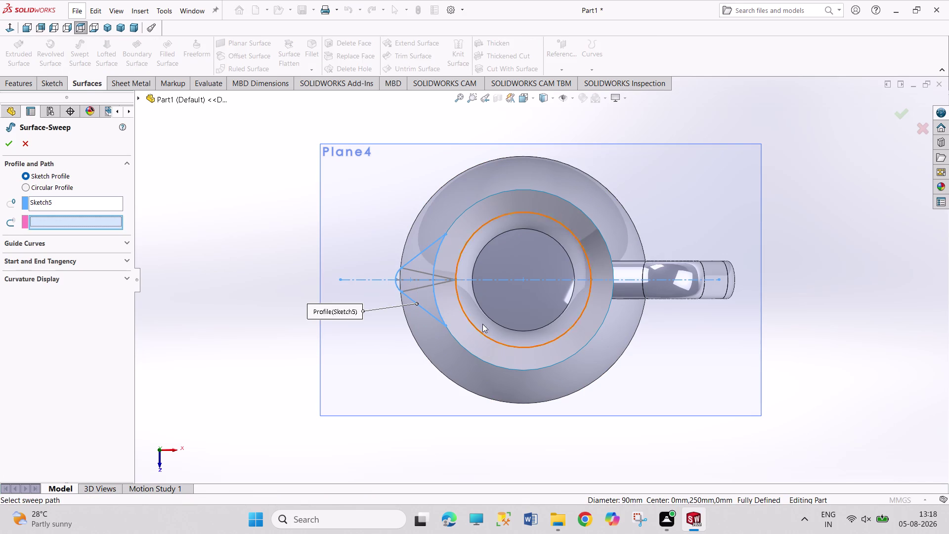
click(426, 287)
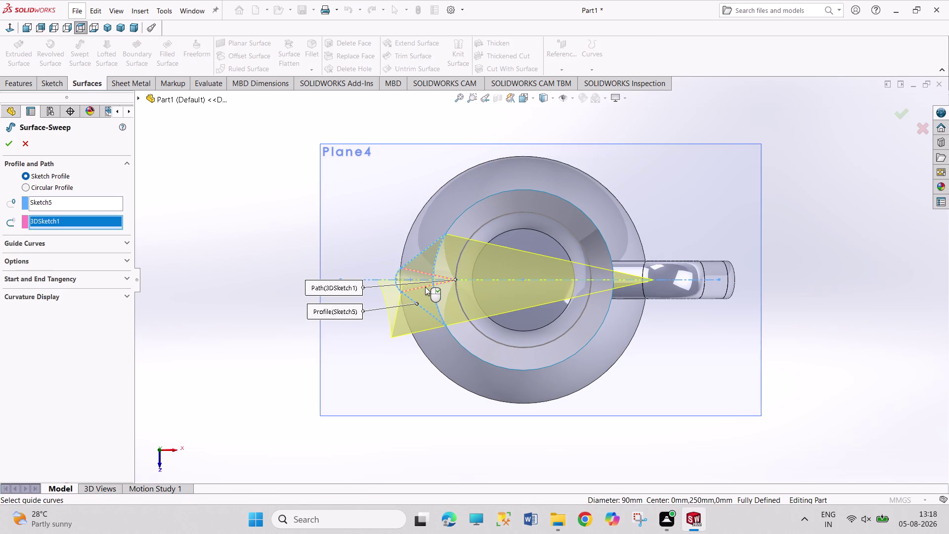
middle_drag(381, 363, 436, 333)
middle_click(436, 333)
scroll(down, 3)
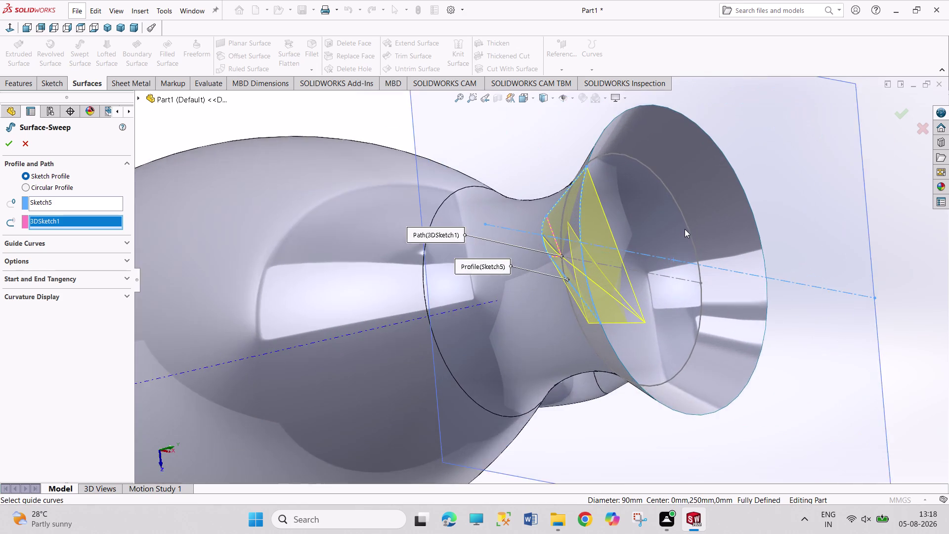
scroll(down, 3)
scroll(down, 3)
middle_drag(700, 253, 678, 258)
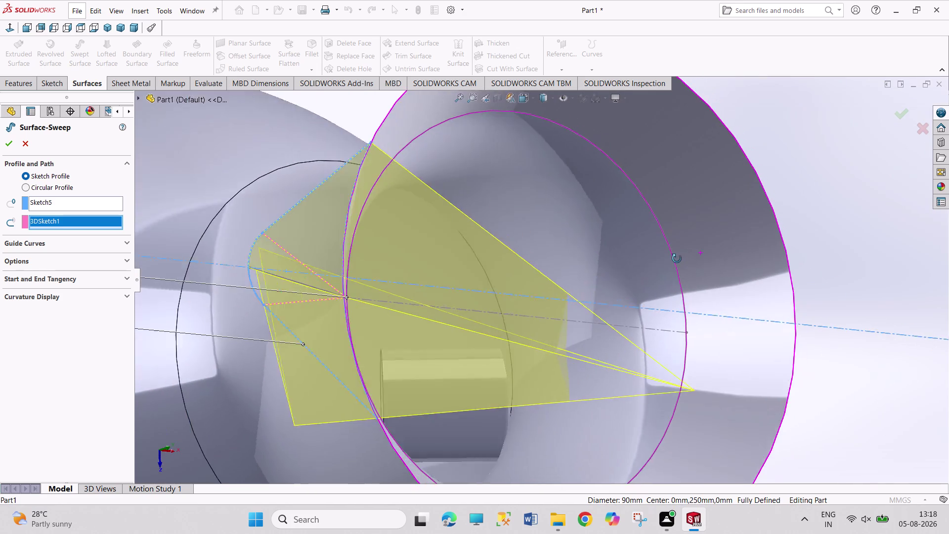
middle_drag(677, 258, 641, 185)
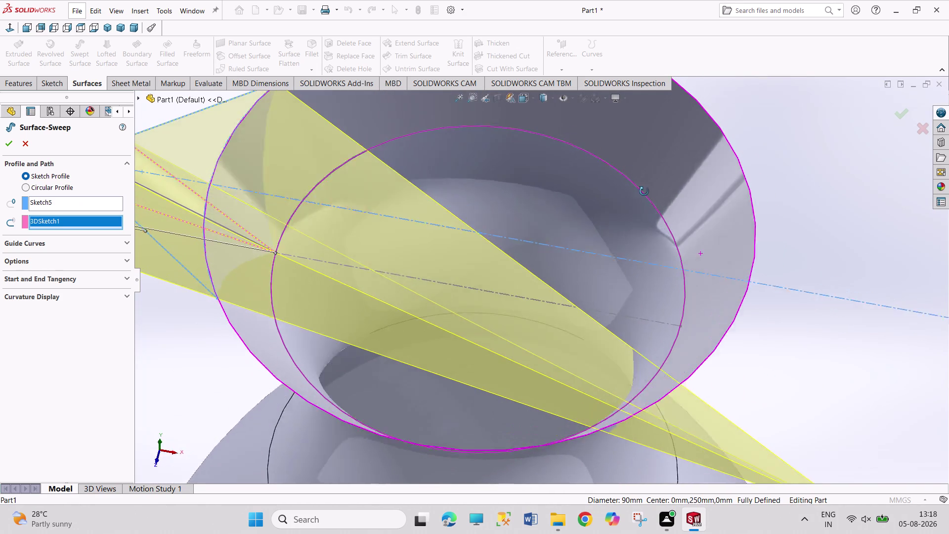
middle_drag(641, 185, 648, 197)
scroll(up, 3)
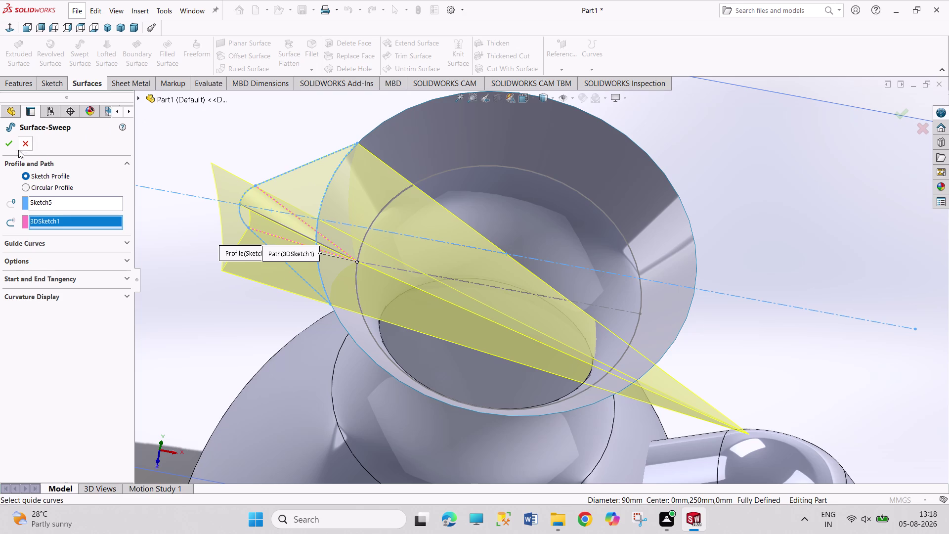
click(61, 241)
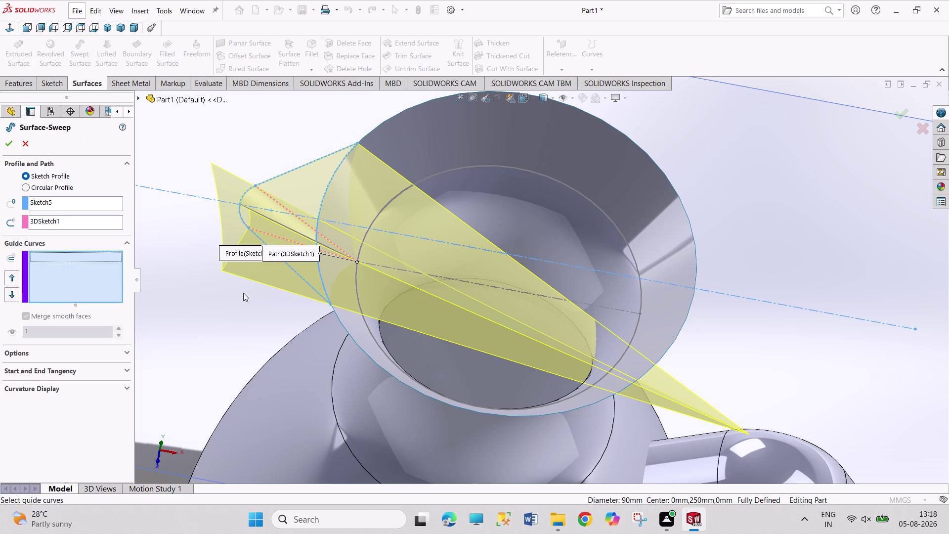
Try the sweep with 3DSketch1 as a guide curve instead of the path.
click(286, 209)
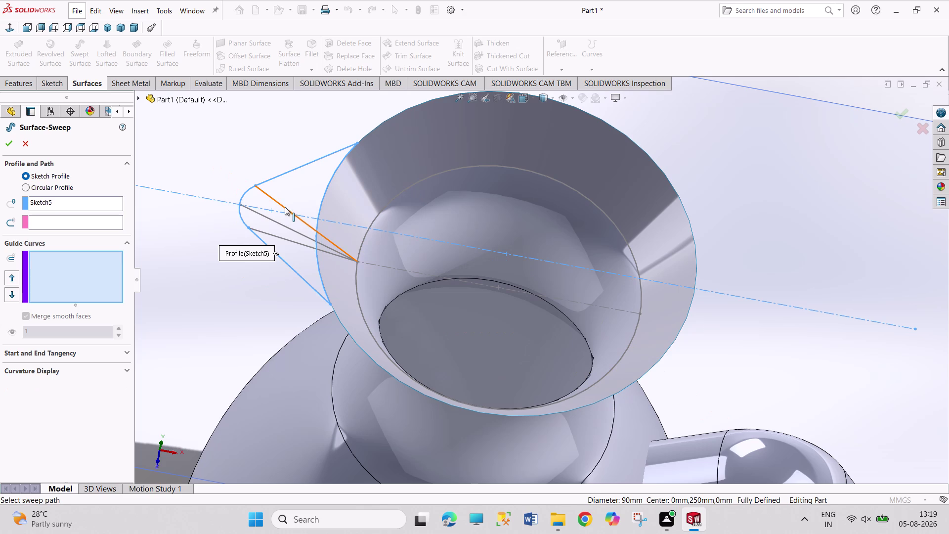
click(277, 204)
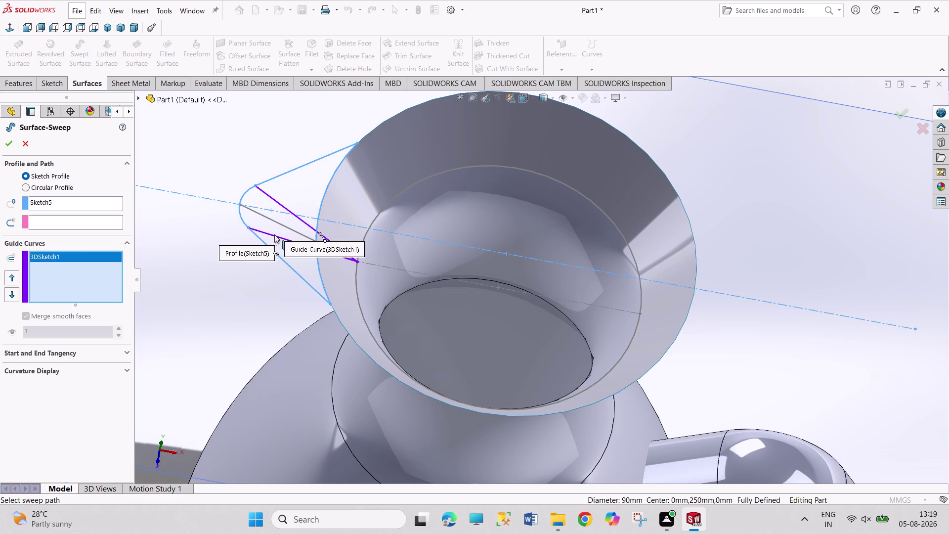
click(274, 237)
click(276, 223)
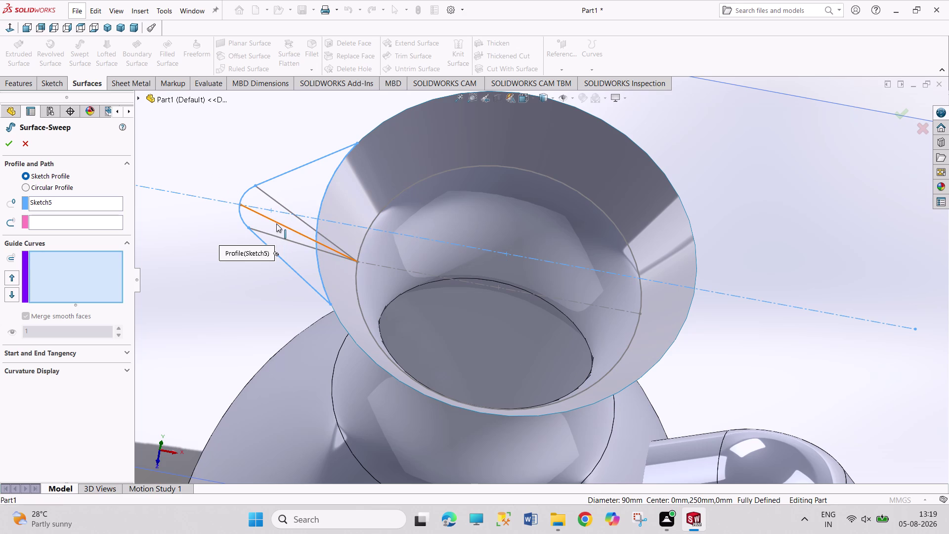
click(281, 204)
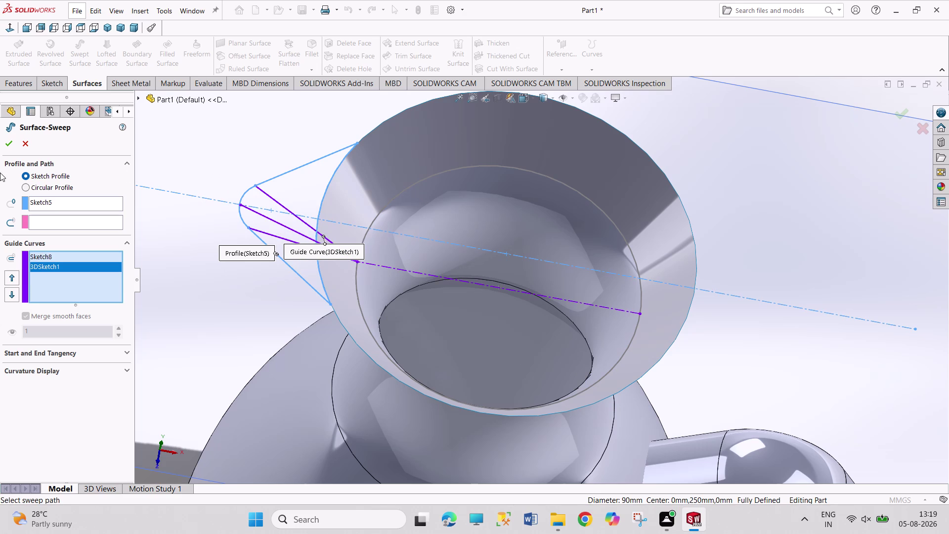
click(13, 145)
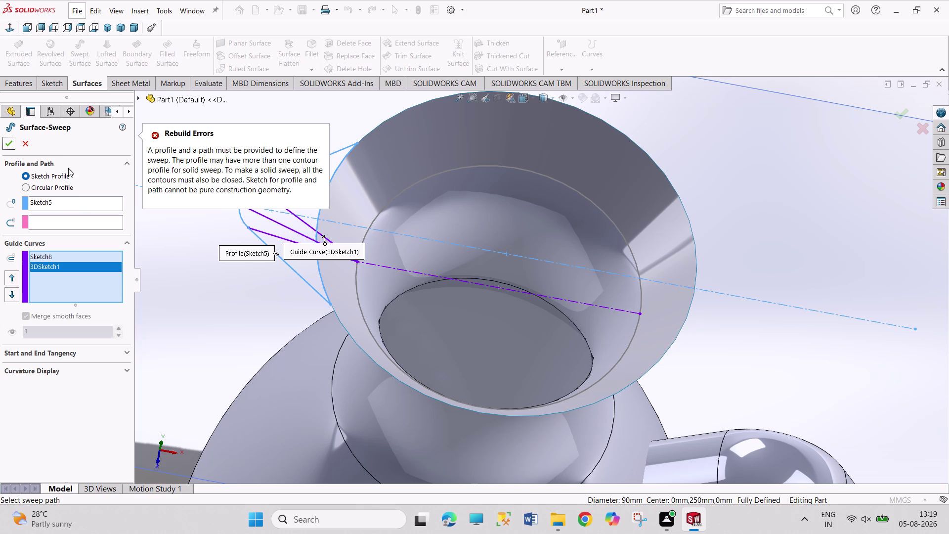
Clear the guide curves, then use the Sketch8 line as path and 3DSketch1 as guide.
click(73, 220)
right_click(61, 255)
click(72, 261)
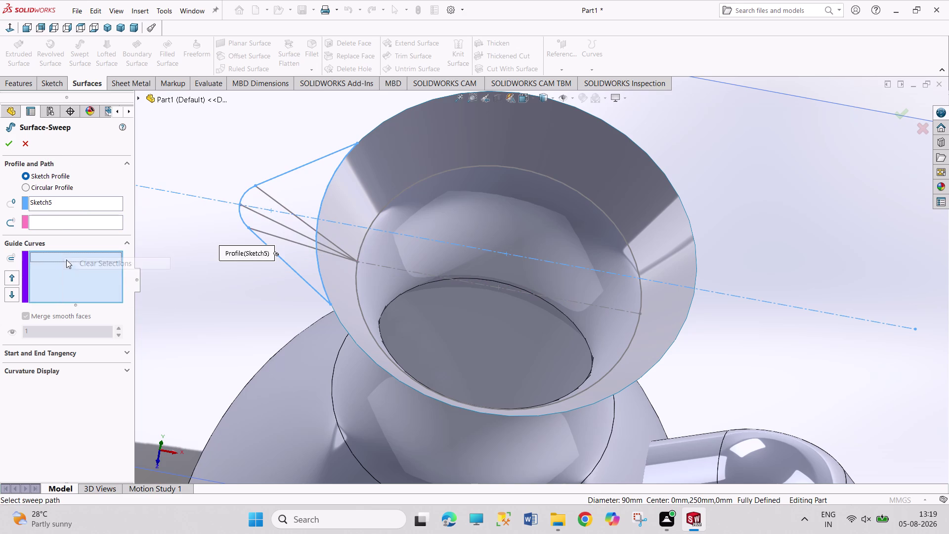
click(59, 224)
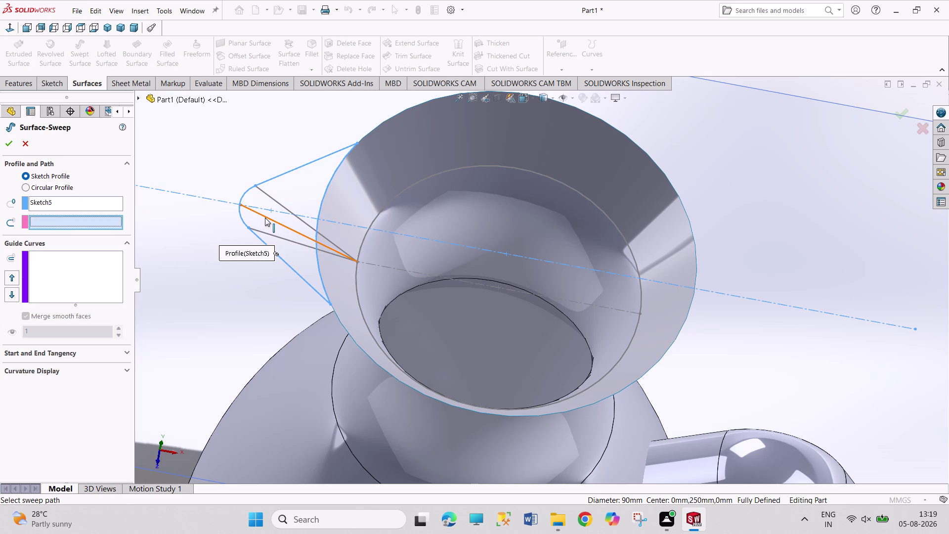
click(265, 218)
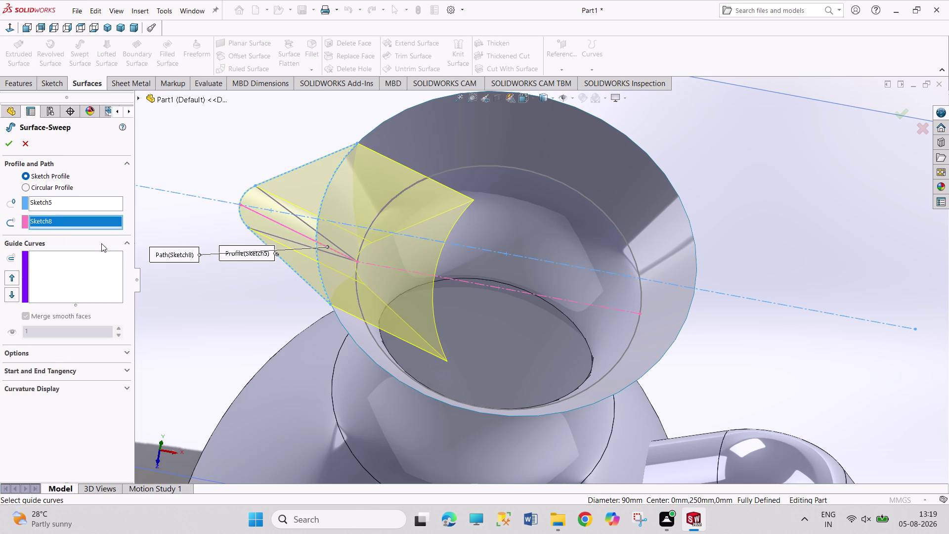
click(77, 266)
click(281, 237)
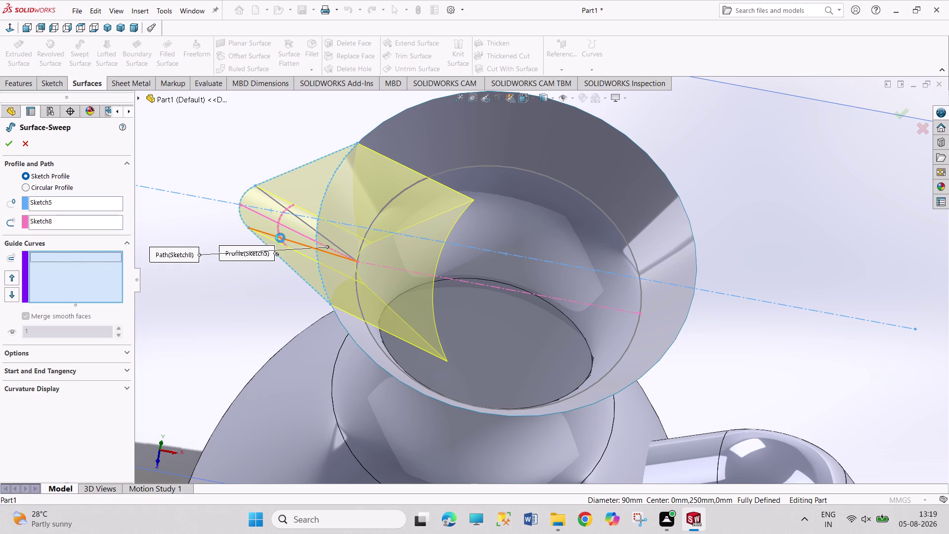
click(12, 142)
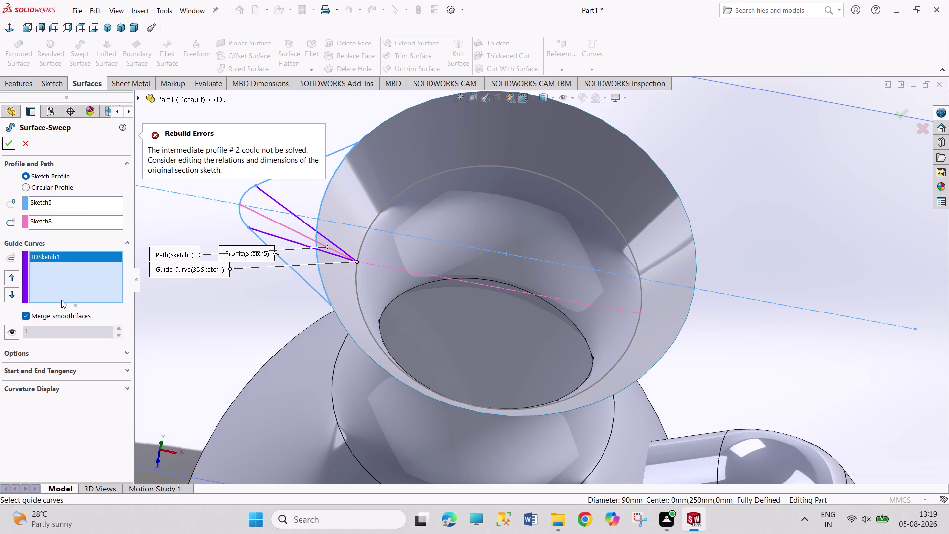
Turn off Merge smooth faces, retry, then remove 3DSketch1 from the guide curves.
click(54, 314)
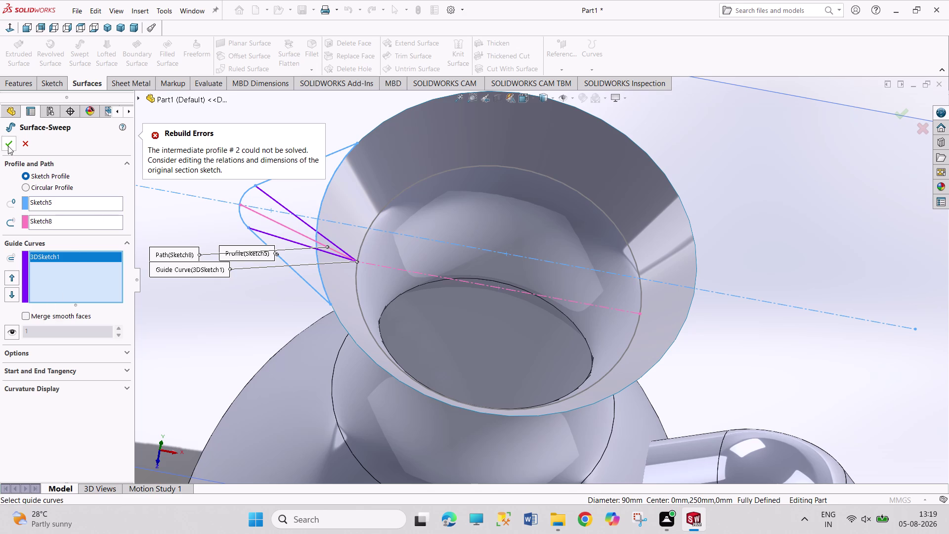
click(8, 146)
click(42, 314)
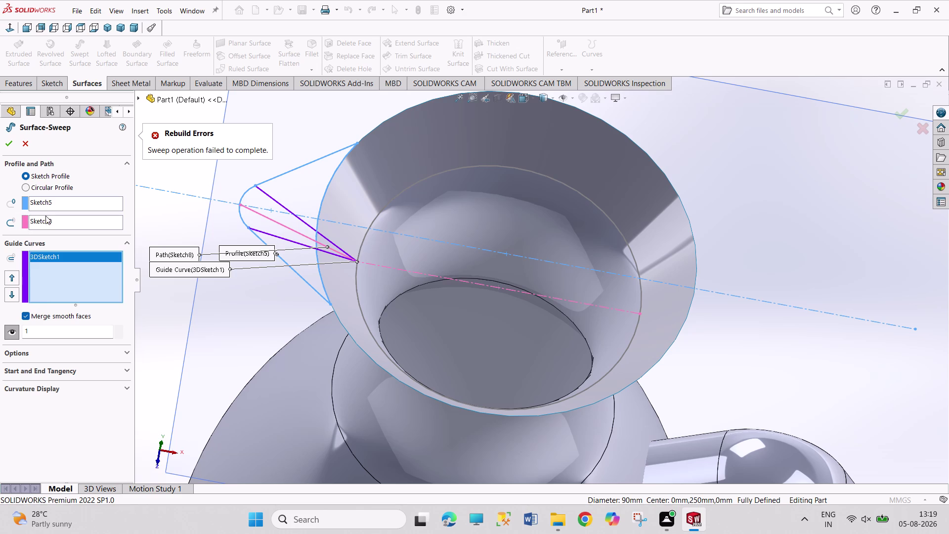
right_click(54, 254)
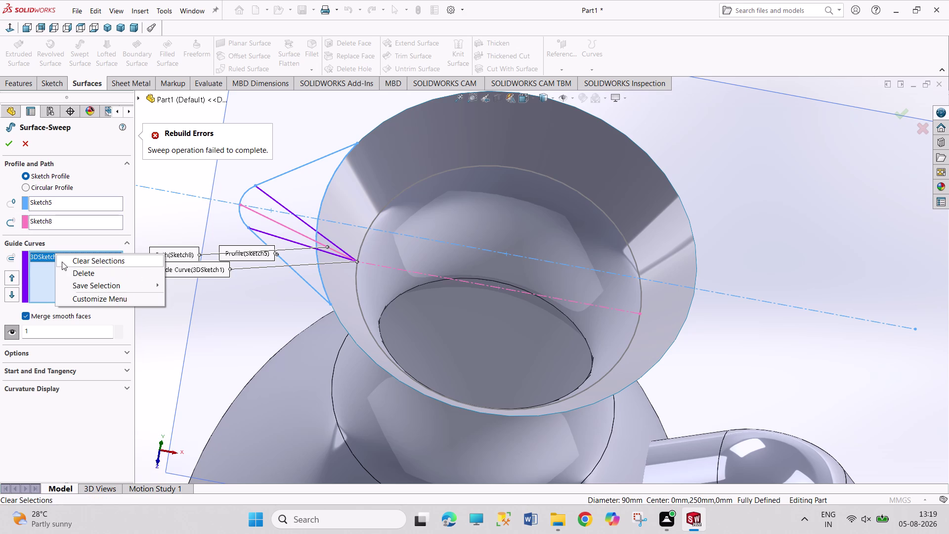
click(62, 261)
click(61, 223)
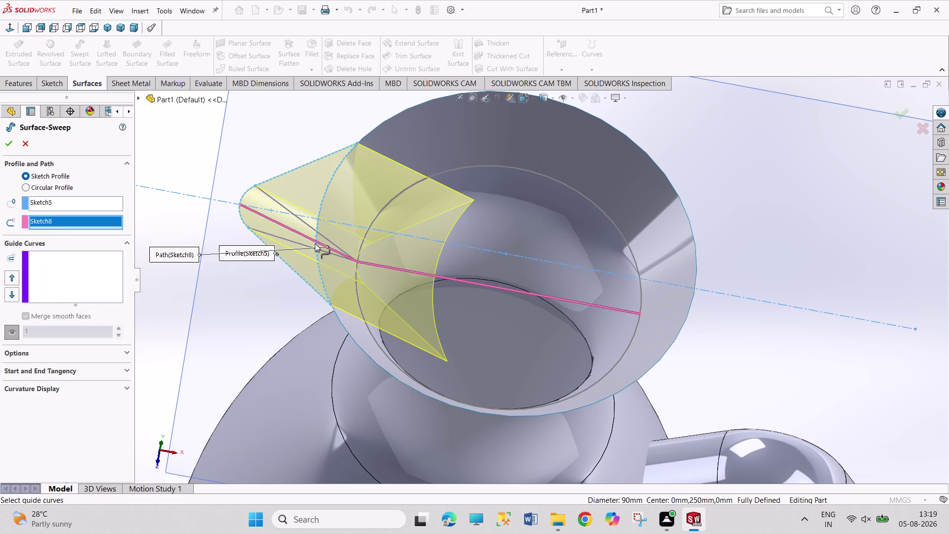
Zoom in on the sweep lines in the neck and clear the current sweep path.
middle_drag(232, 210, 268, 234)
scroll(down, 3)
scroll(down, 3)
scroll(down, 3)
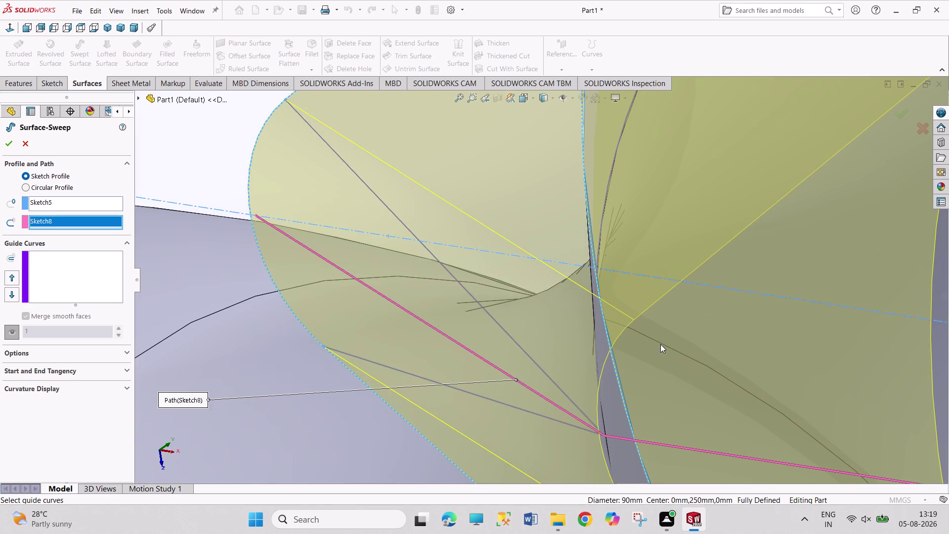
right_click(51, 222)
click(76, 227)
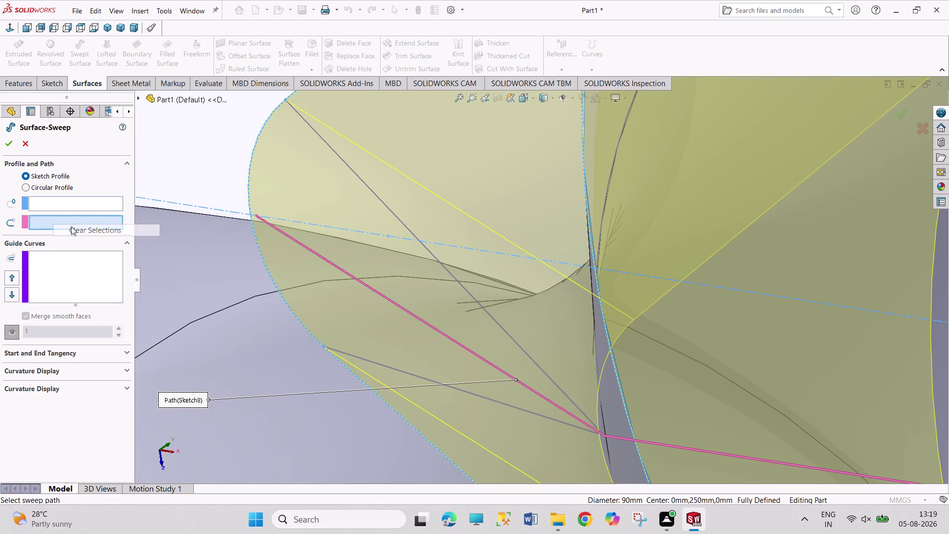
Re-pick Sketch5 as profile and 3DSketch1 as path, and create the swept surface.
click(60, 217)
click(414, 376)
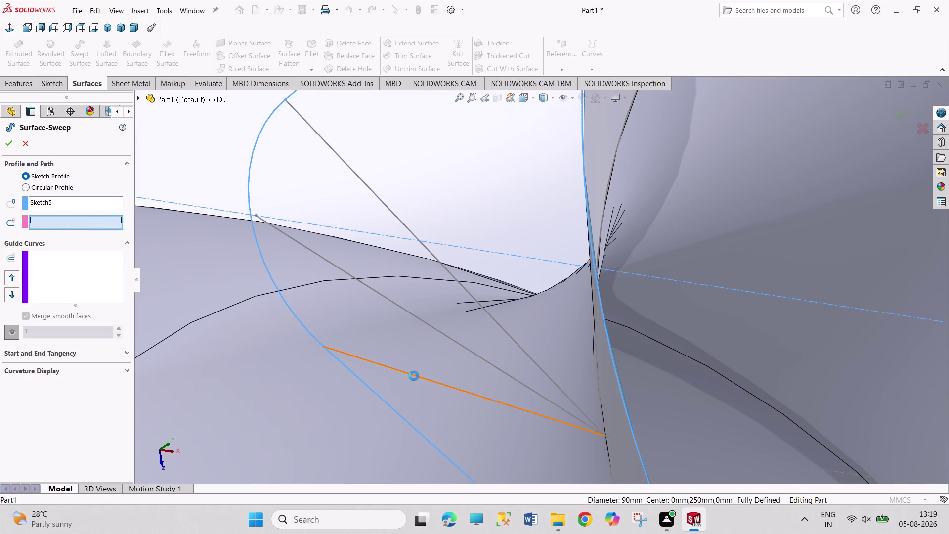
scroll(up, 3)
scroll(up, 3)
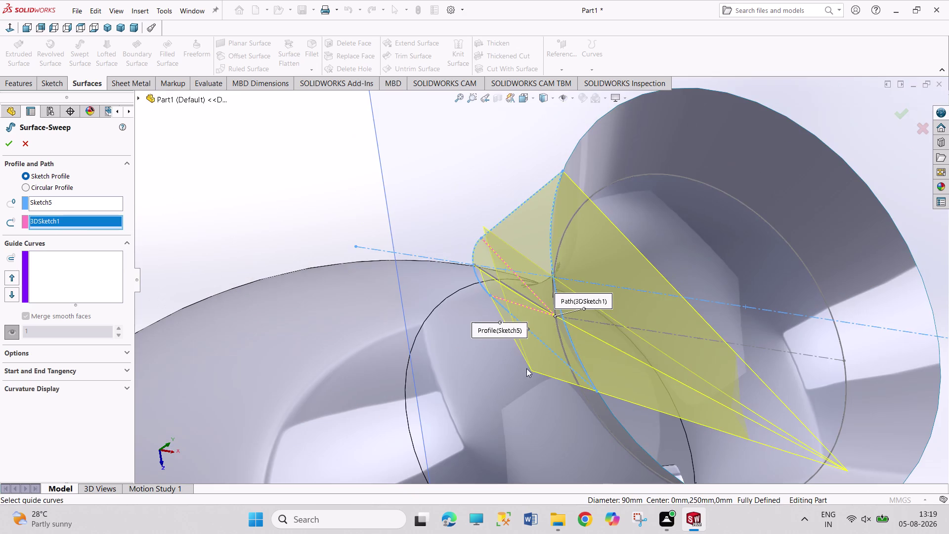
scroll(up, 3)
scroll(down, 3)
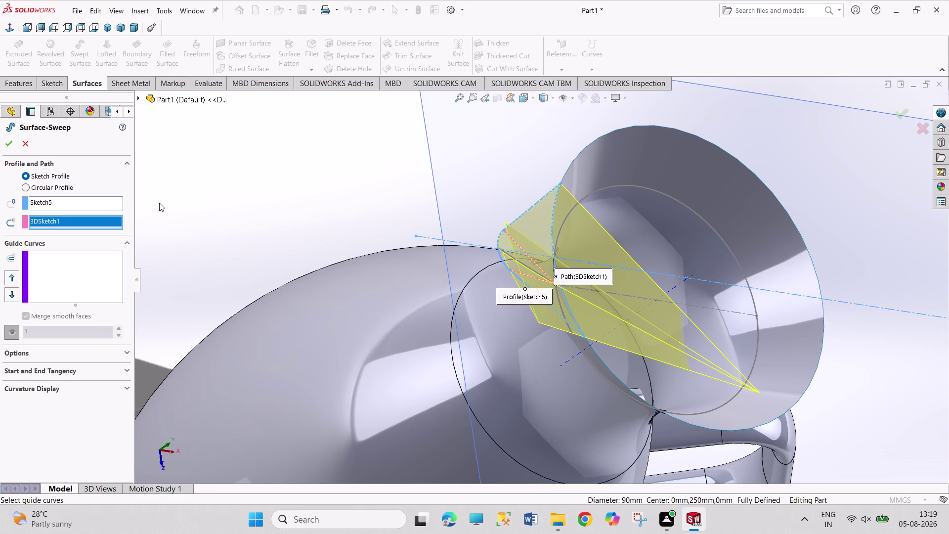
click(9, 144)
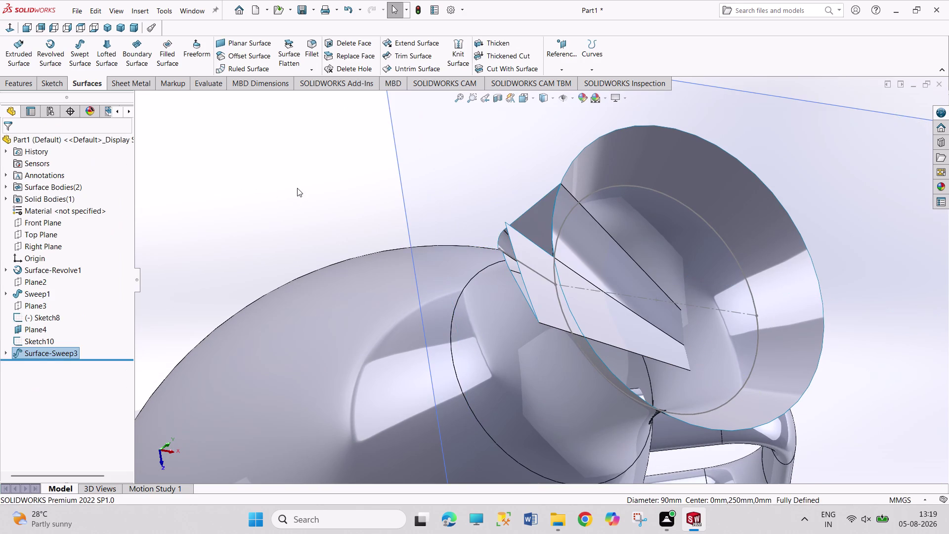
Orbit and zoom to inspect the Surface-Sweep3 spout and the whole jug with Plane4.
middle_drag(297, 187, 311, 202)
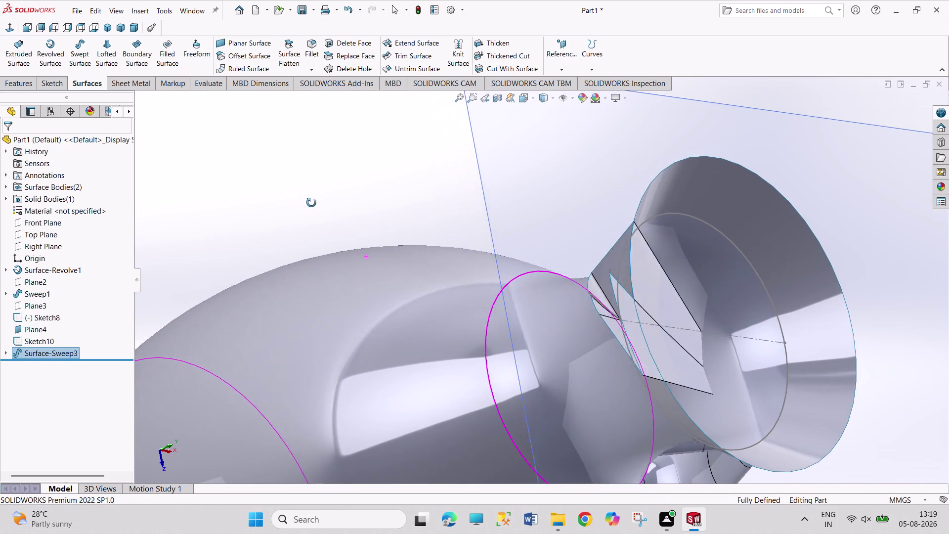
middle_drag(311, 202, 312, 203)
middle_click(314, 204)
scroll(down, 3)
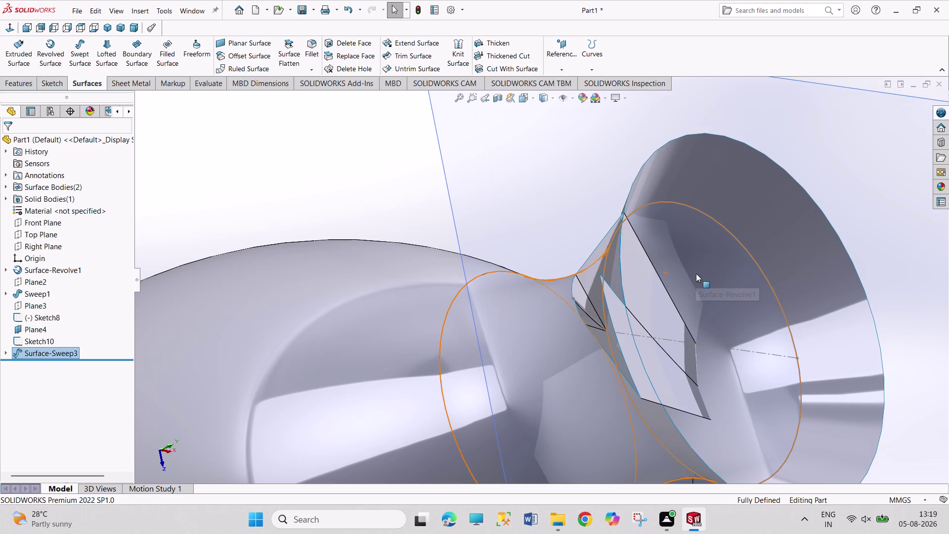
scroll(down, 3)
scroll(down, 3)
scroll(down, 3)
scroll(up, 3)
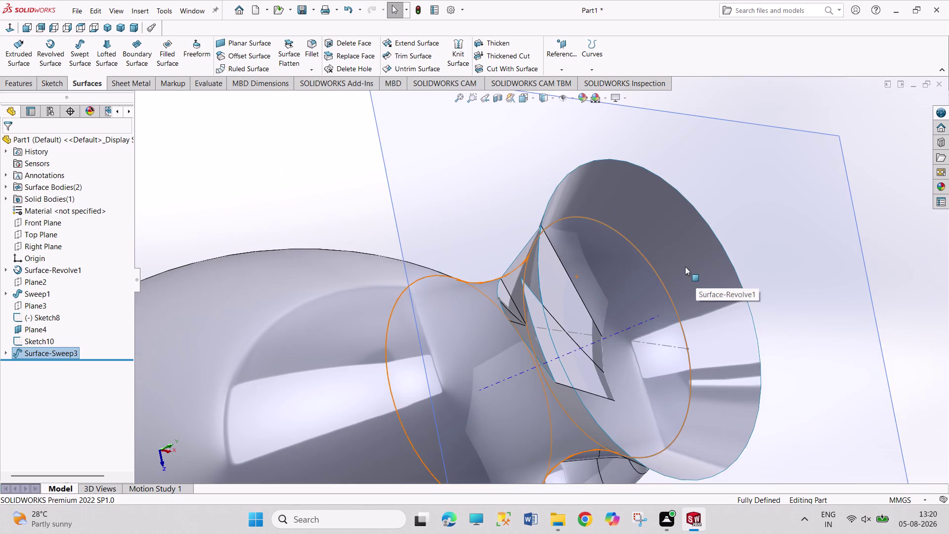
scroll(up, 3)
middle_drag(672, 283, 626, 283)
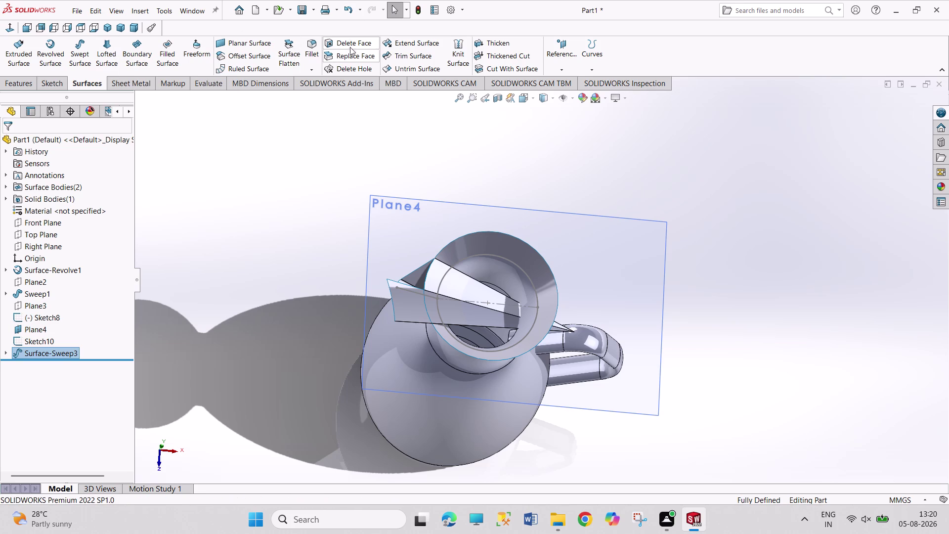
click(403, 59)
key(Escape)
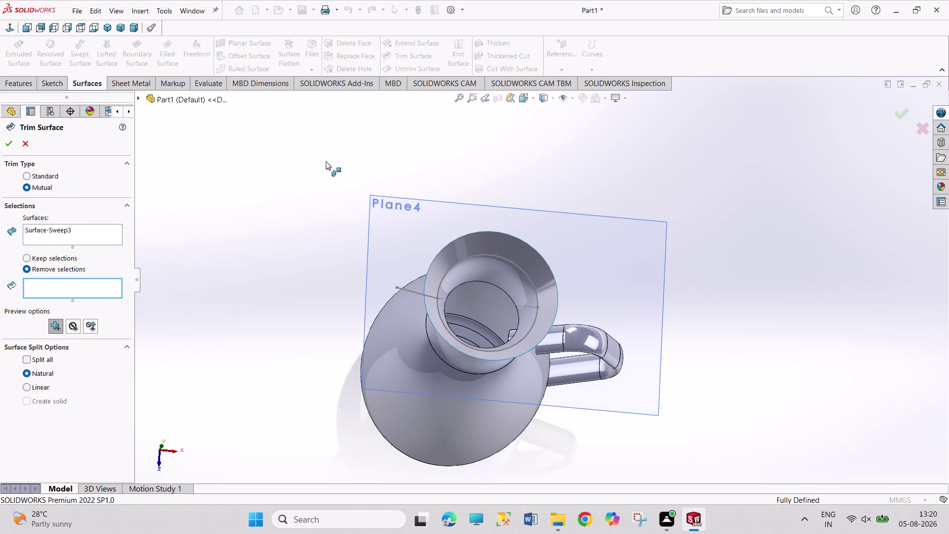
key(Escape)
click(399, 234)
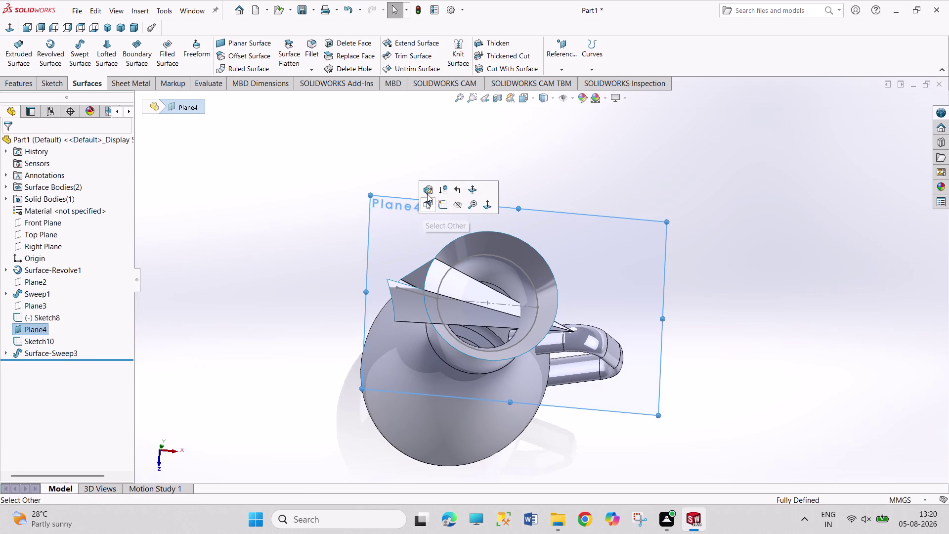
click(453, 207)
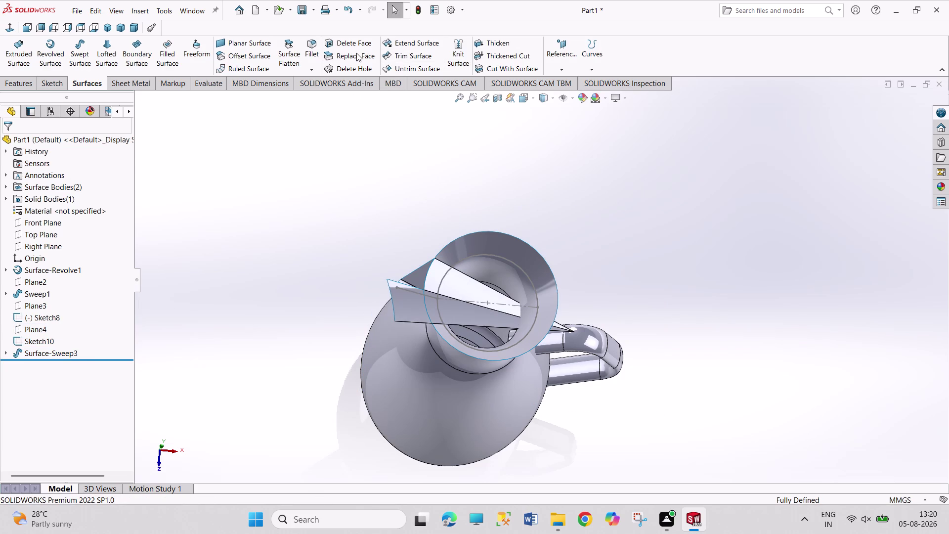
click(407, 53)
drag(284, 126, 494, 467)
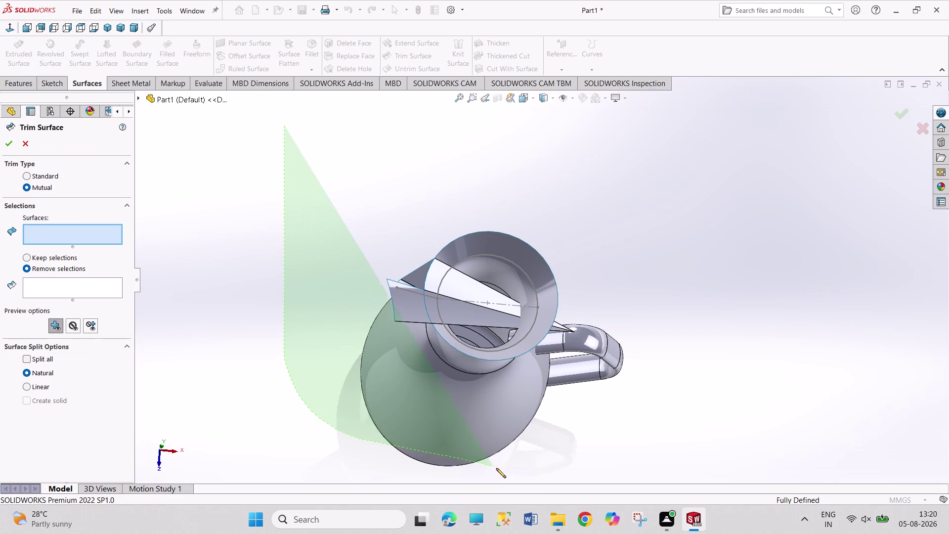
drag(494, 466, 580, 416)
right_click(375, 209)
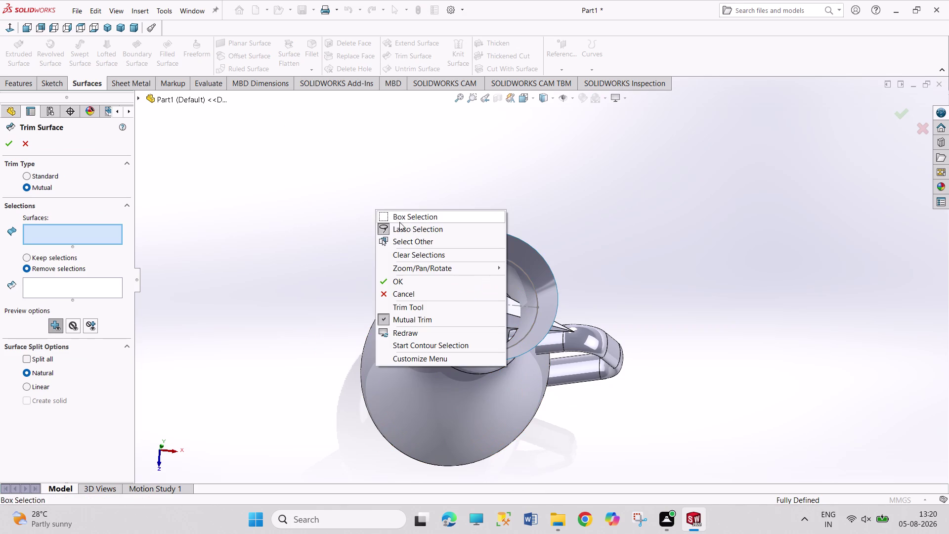
click(400, 212)
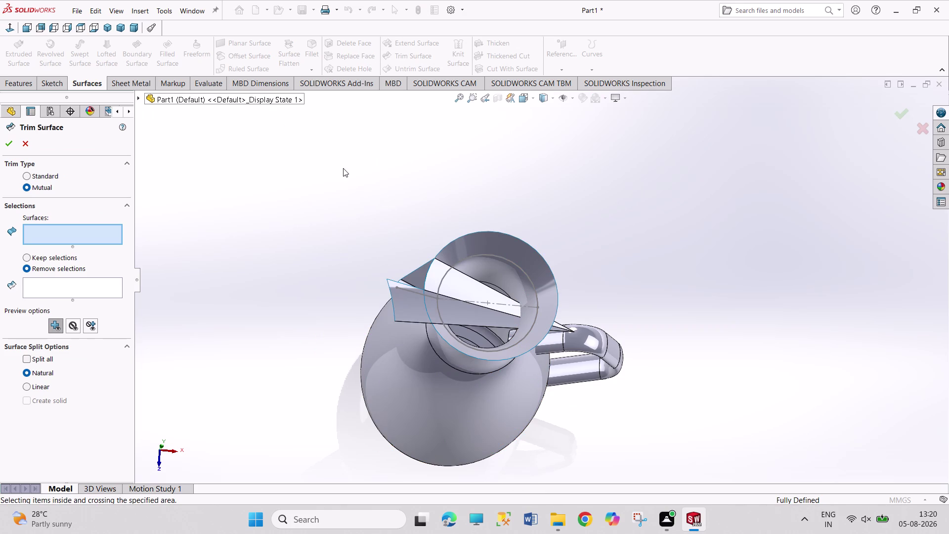
drag(343, 168, 697, 493)
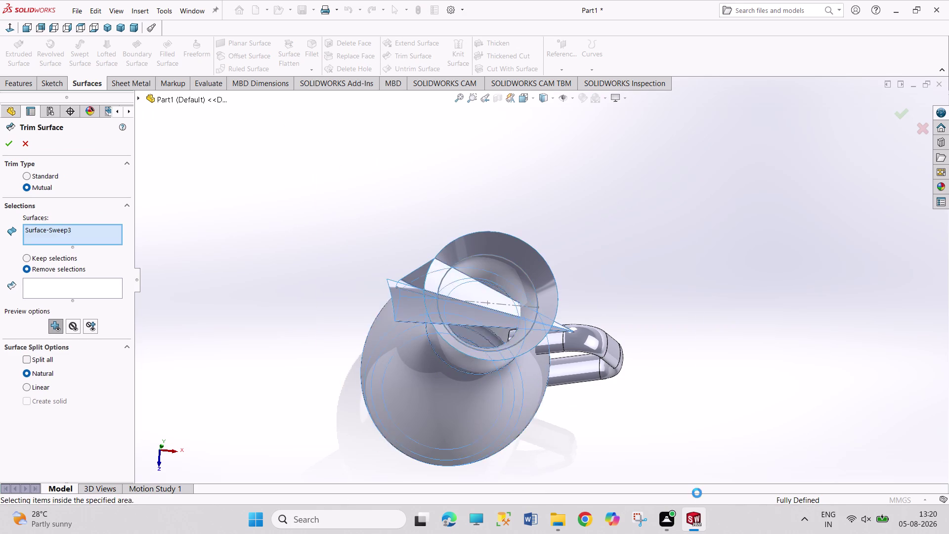
click(57, 292)
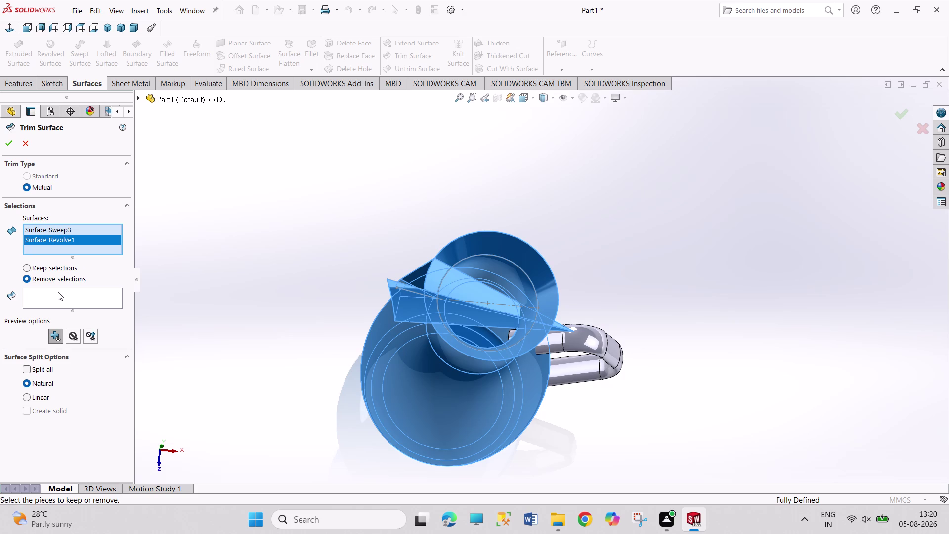
scroll(down, 3)
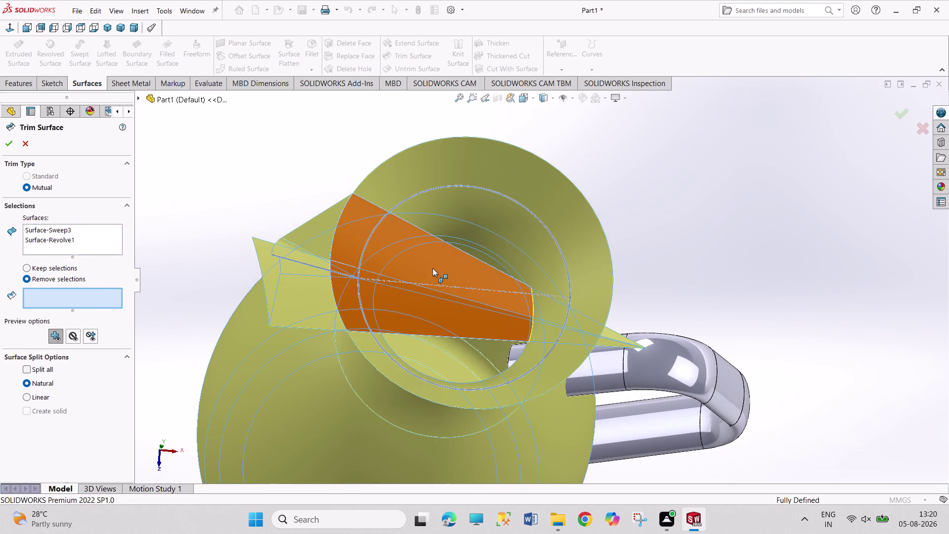
click(432, 268)
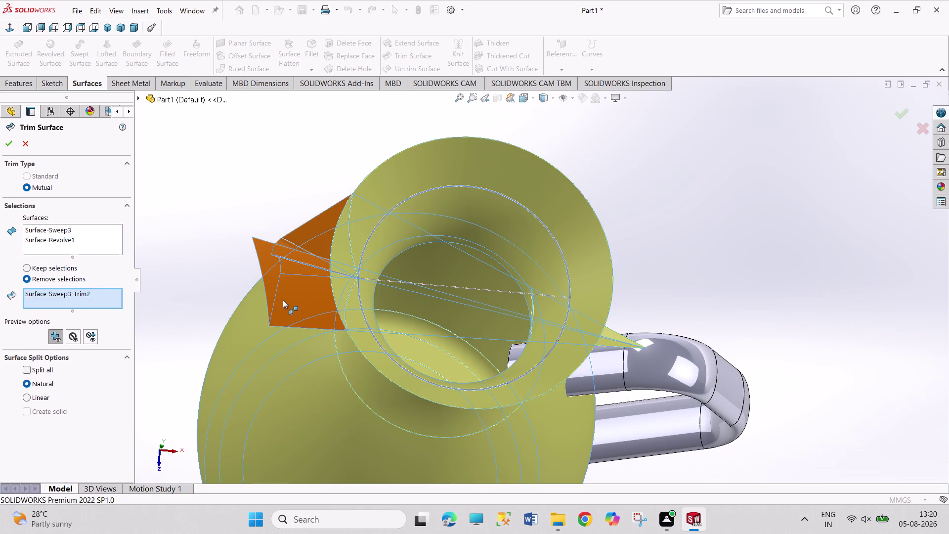
click(339, 282)
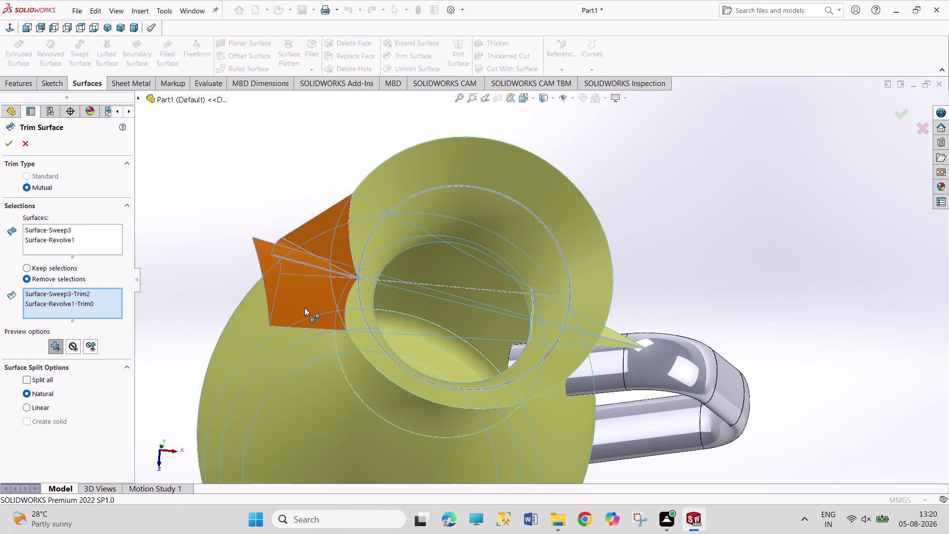
middle_drag(209, 277, 265, 286)
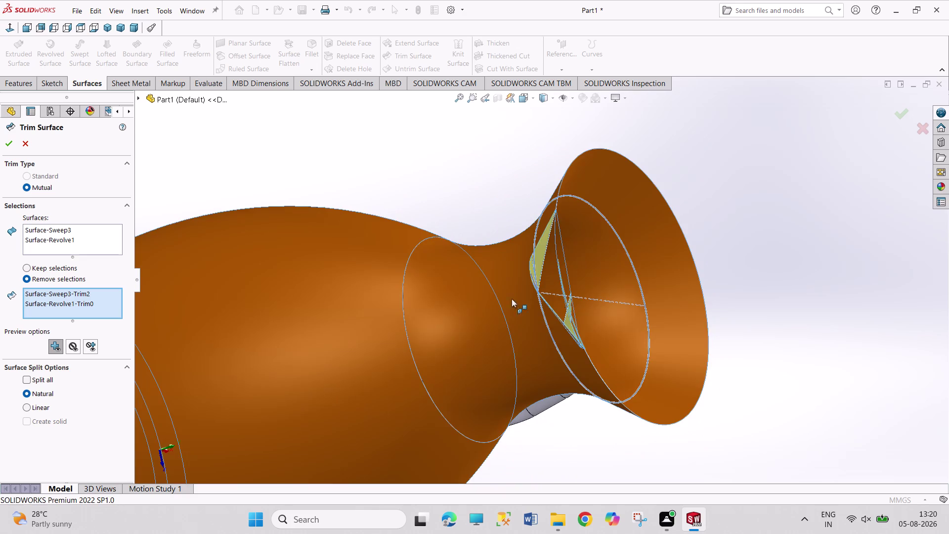
middle_drag(748, 320, 716, 325)
click(446, 324)
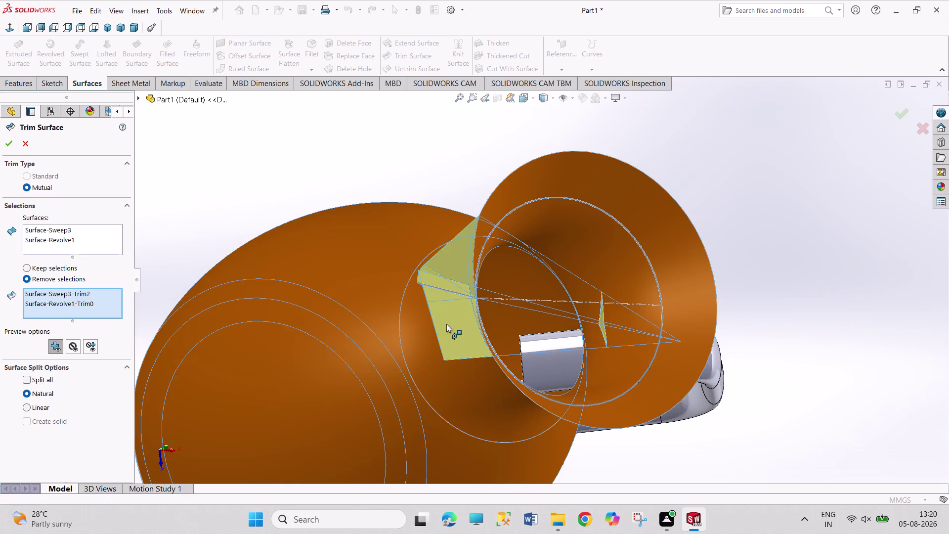
middle_drag(742, 257, 678, 274)
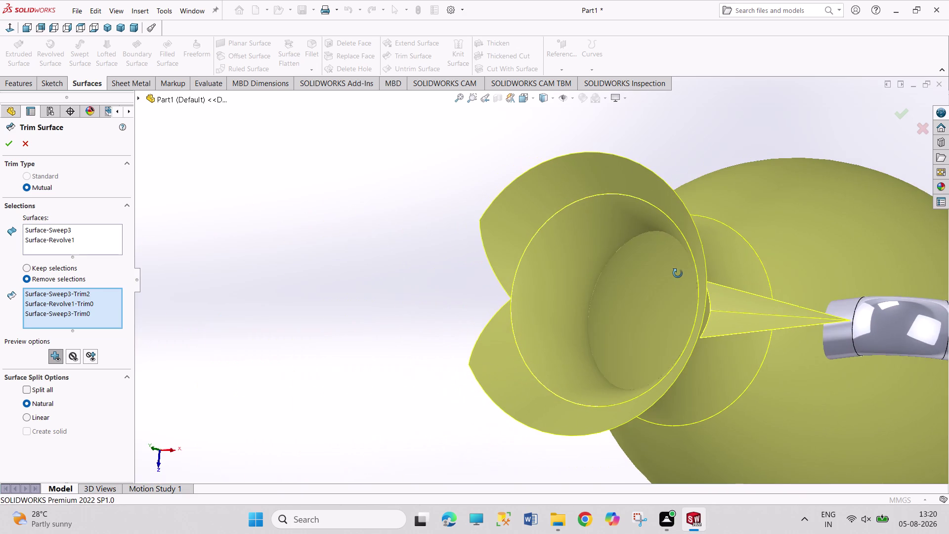
middle_drag(678, 274, 771, 282)
middle_drag(775, 283, 789, 286)
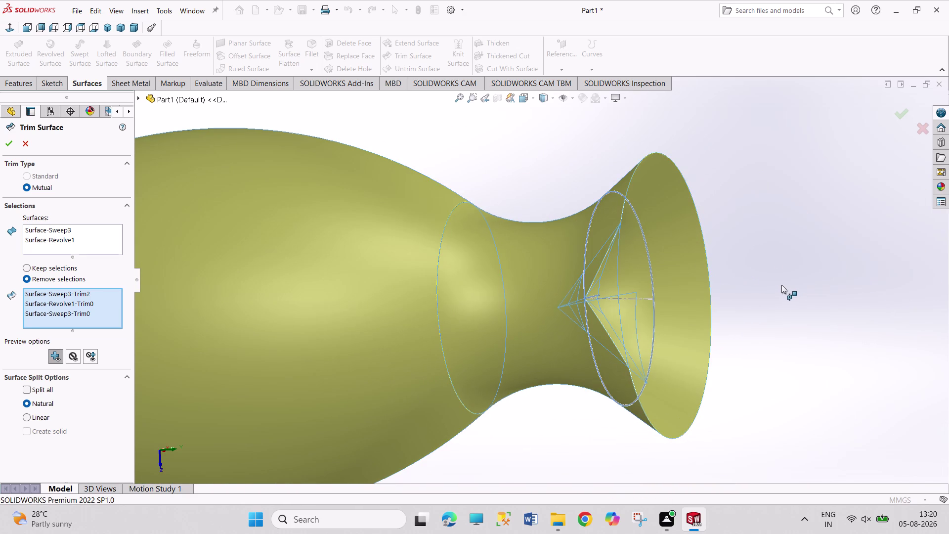
key(Escape)
key(Escape)
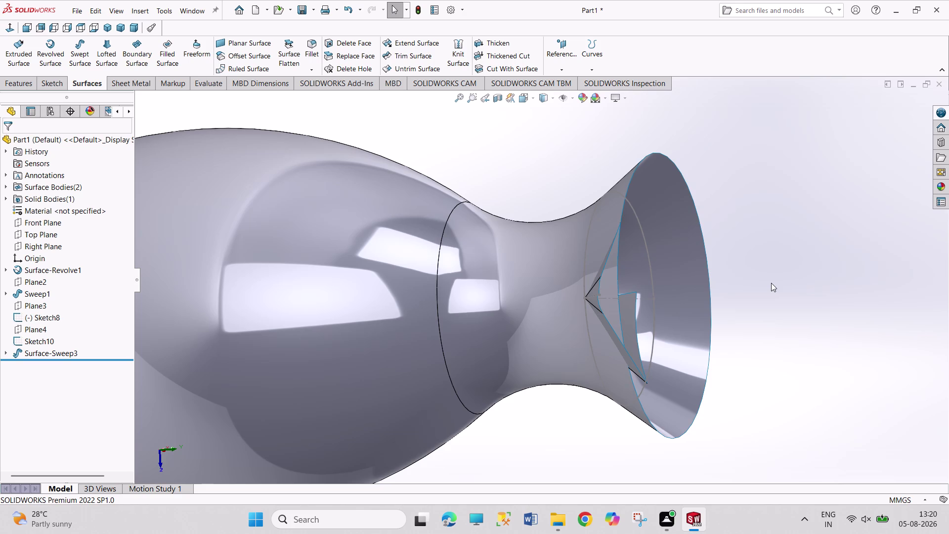
middle_drag(770, 283, 714, 275)
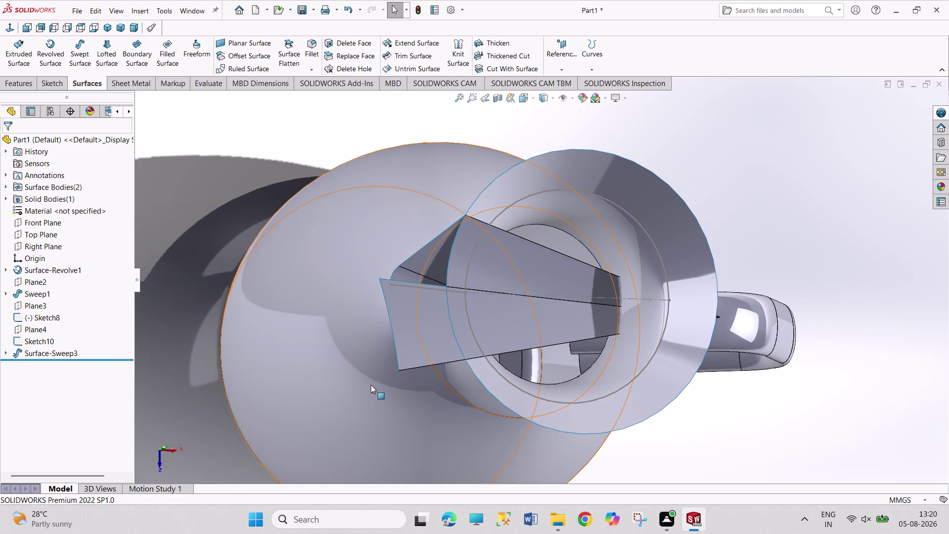
middle_drag(368, 384, 429, 402)
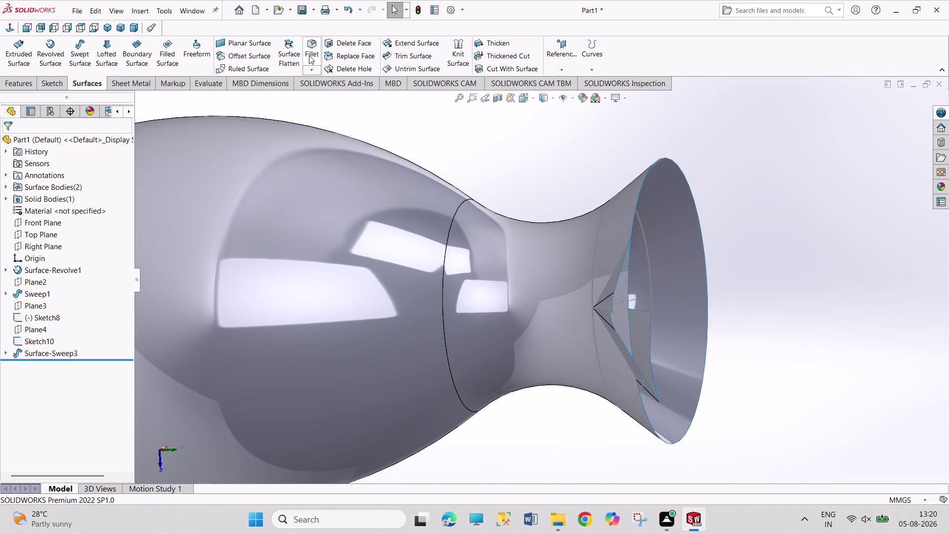
click(420, 56)
scroll(up, 3)
drag(225, 134, 643, 414)
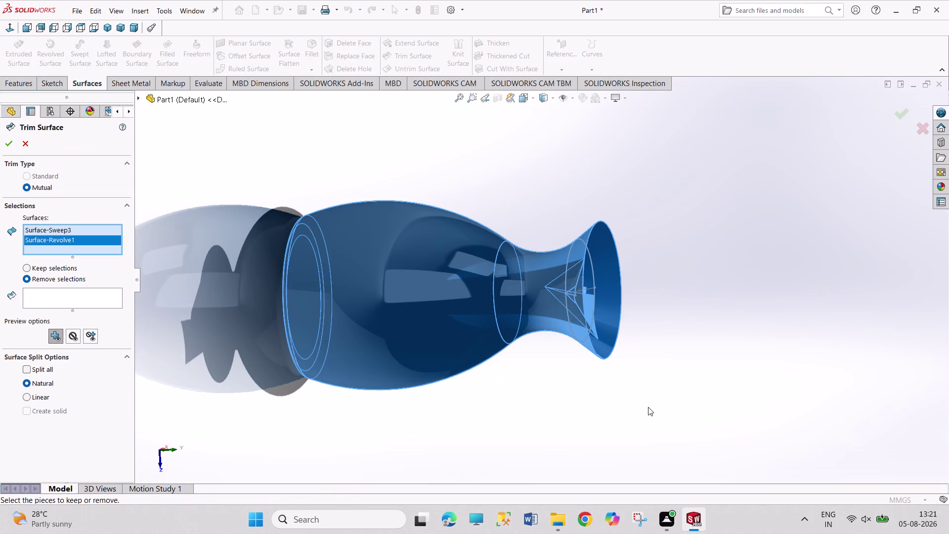
click(74, 299)
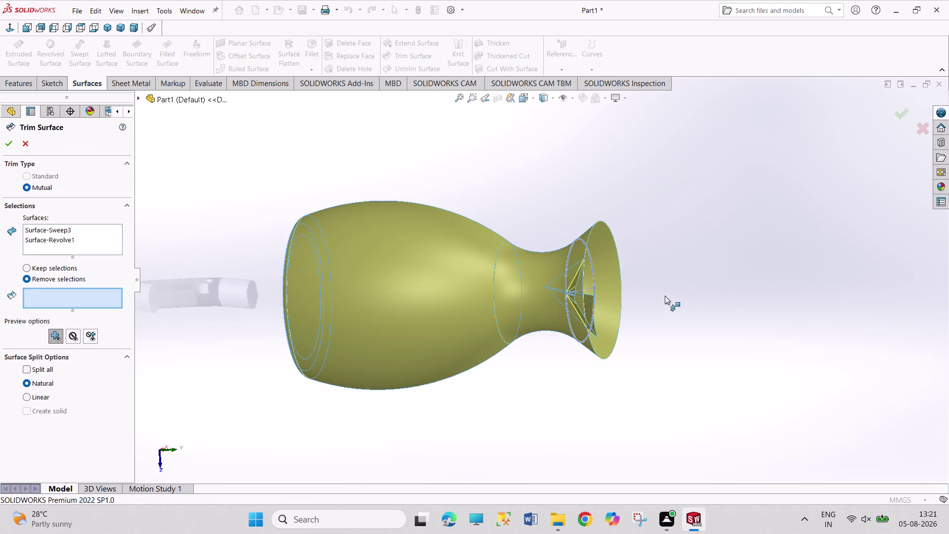
middle_drag(656, 298, 624, 295)
scroll(down, 3)
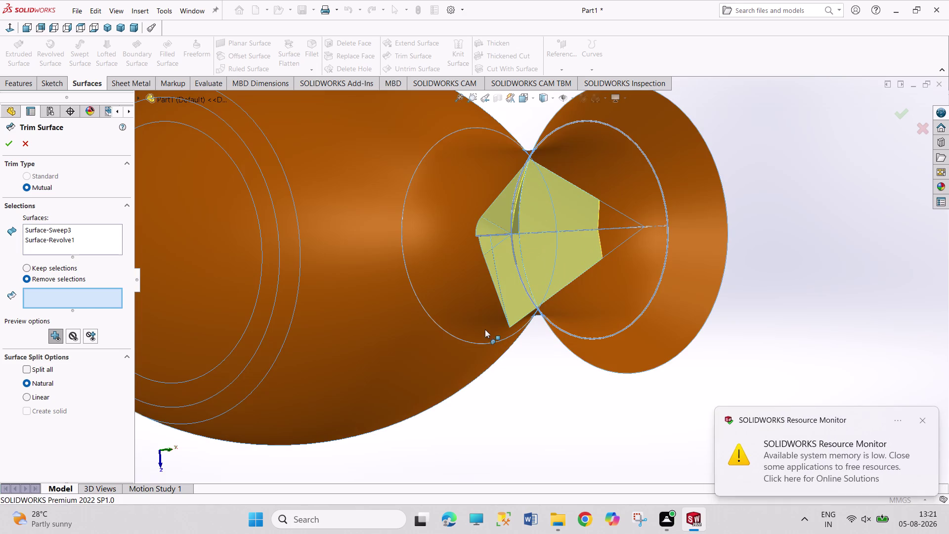
middle_drag(488, 336, 499, 374)
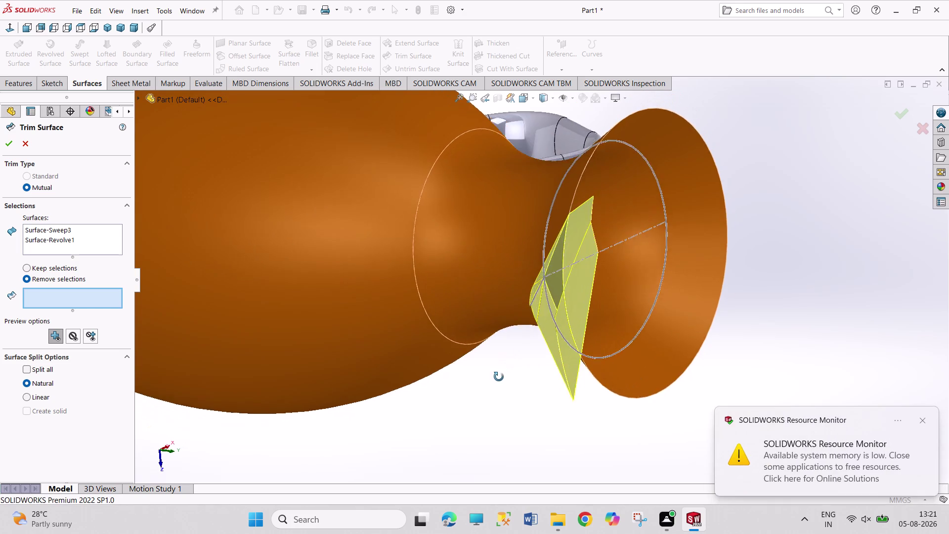
middle_drag(500, 374, 498, 385)
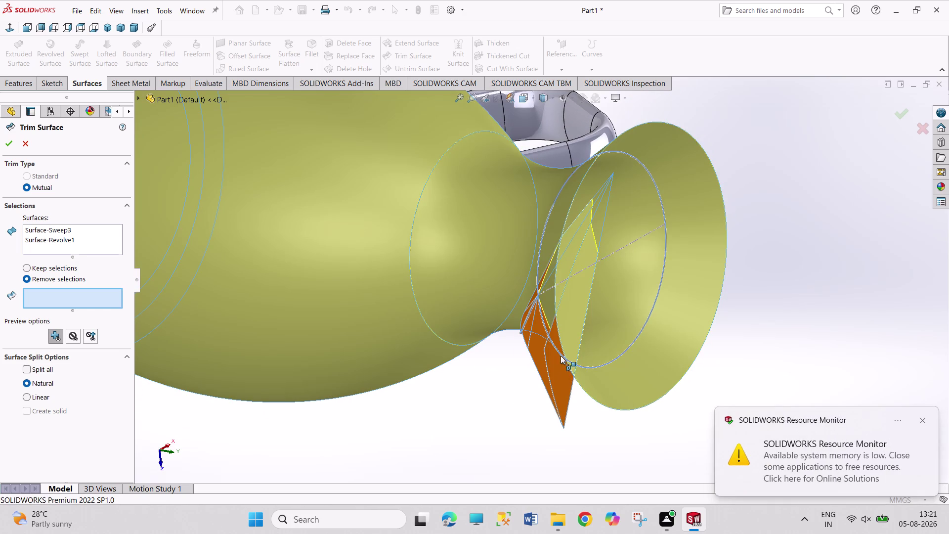
click(569, 332)
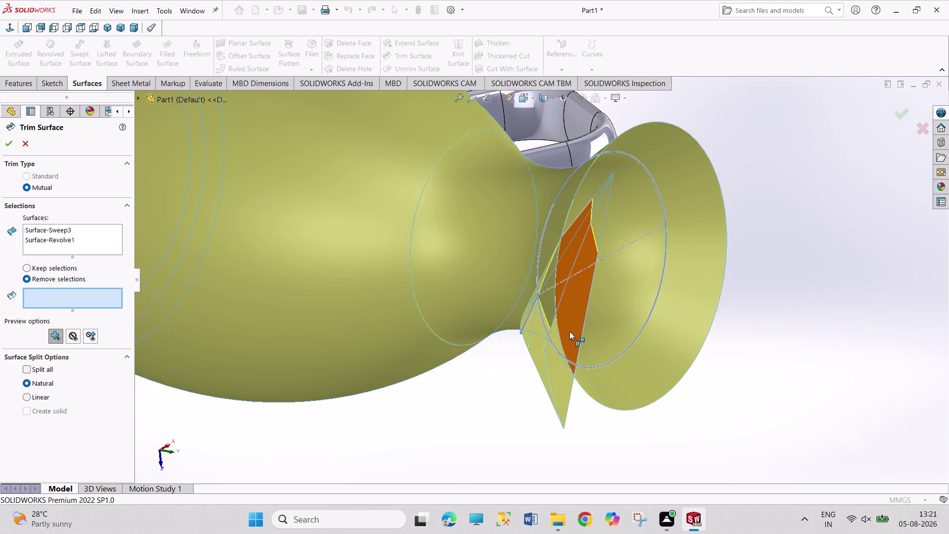
middle_drag(783, 335, 754, 324)
click(563, 214)
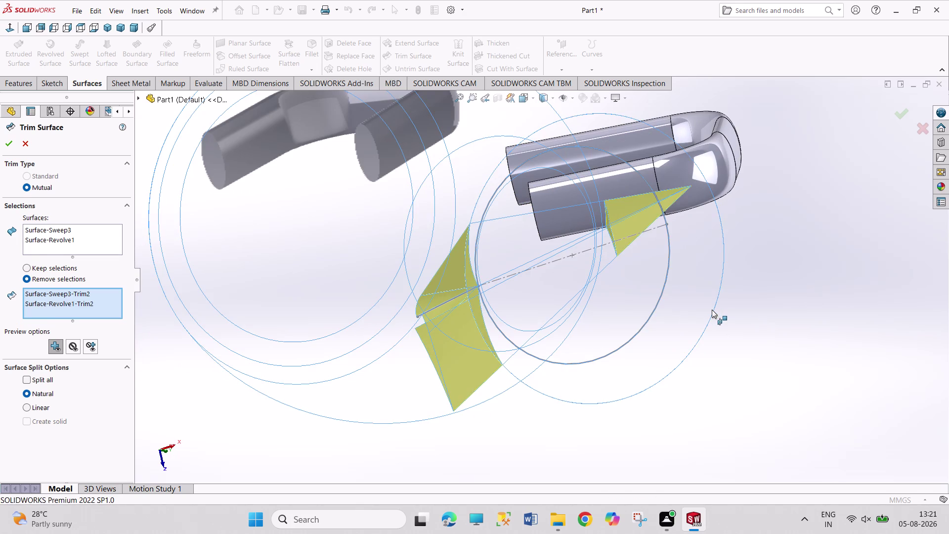
key(Escape)
middle_drag(715, 311, 643, 310)
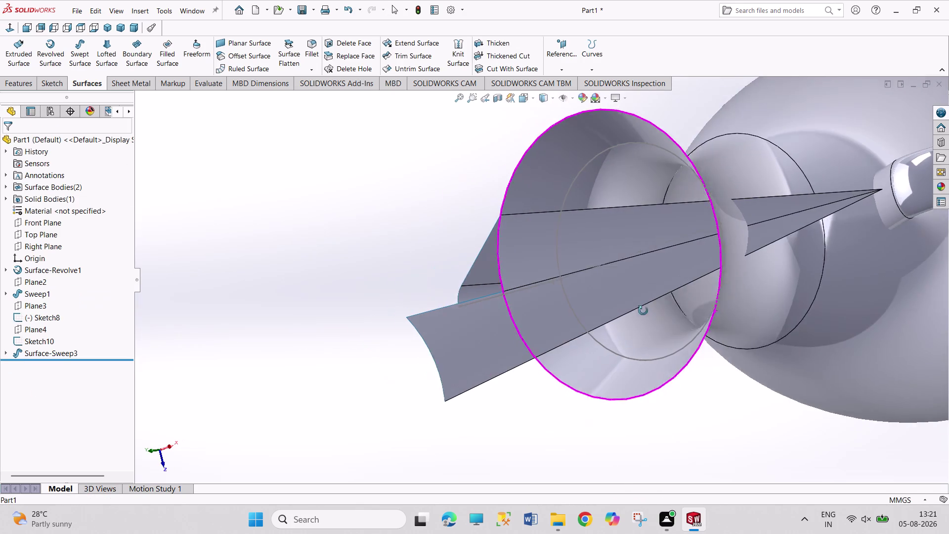
Select the Surface-Sweep3 spout surface and remove it, keeping Sketch5 and 3DSketch1.
middle_drag(643, 310, 644, 310)
click(758, 227)
click(759, 210)
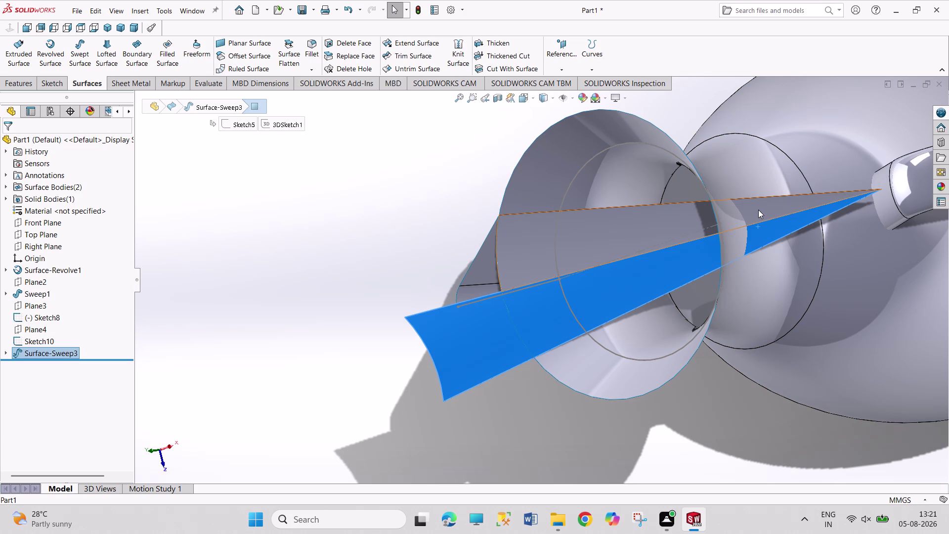
click(276, 364)
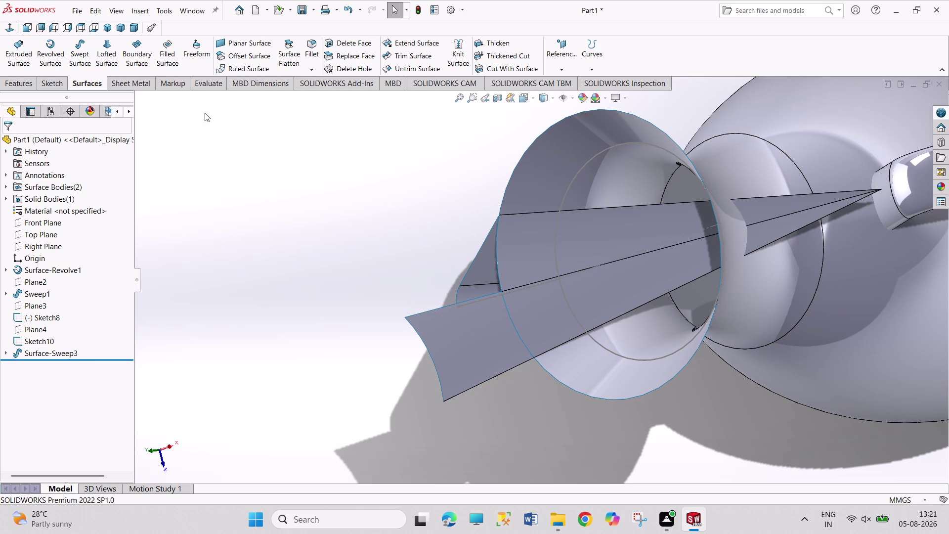
click(276, 220)
middle_drag(368, 248, 400, 250)
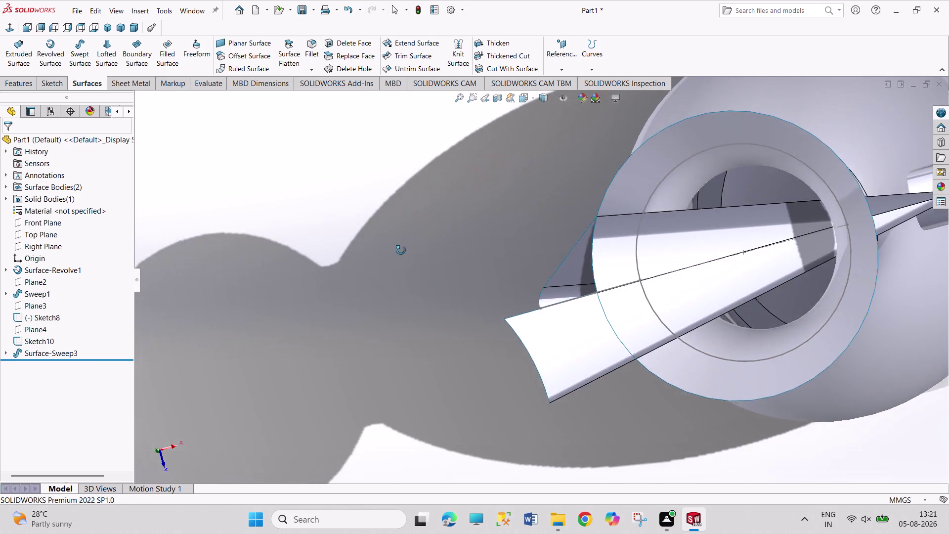
middle_drag(400, 250, 419, 259)
middle_drag(419, 293, 459, 294)
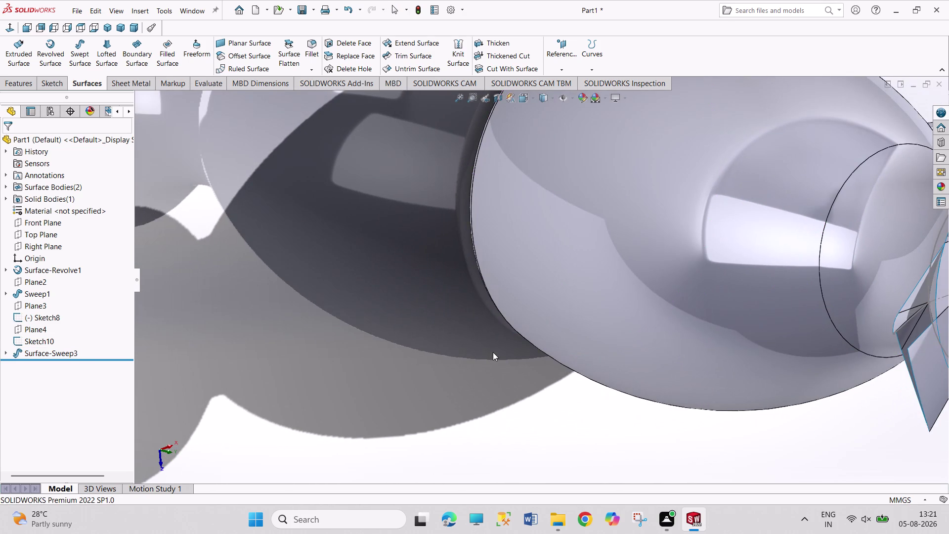
scroll(up, 3)
middle_click(490, 356)
key(ctrl+z)
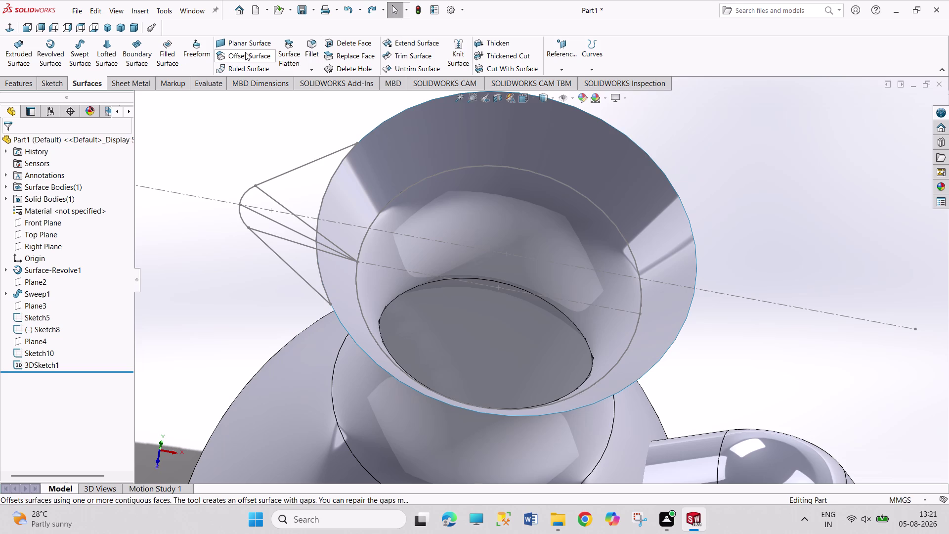
click(111, 50)
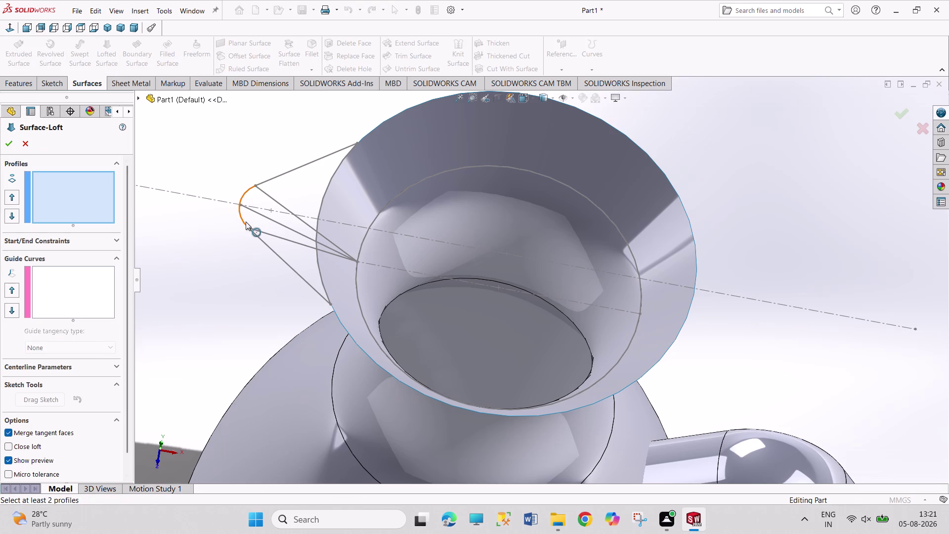
click(245, 222)
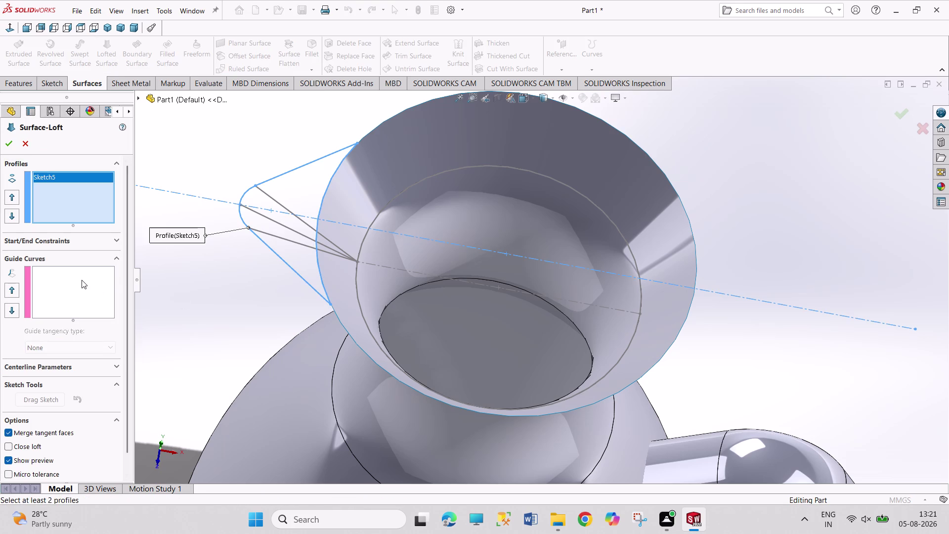
click(81, 276)
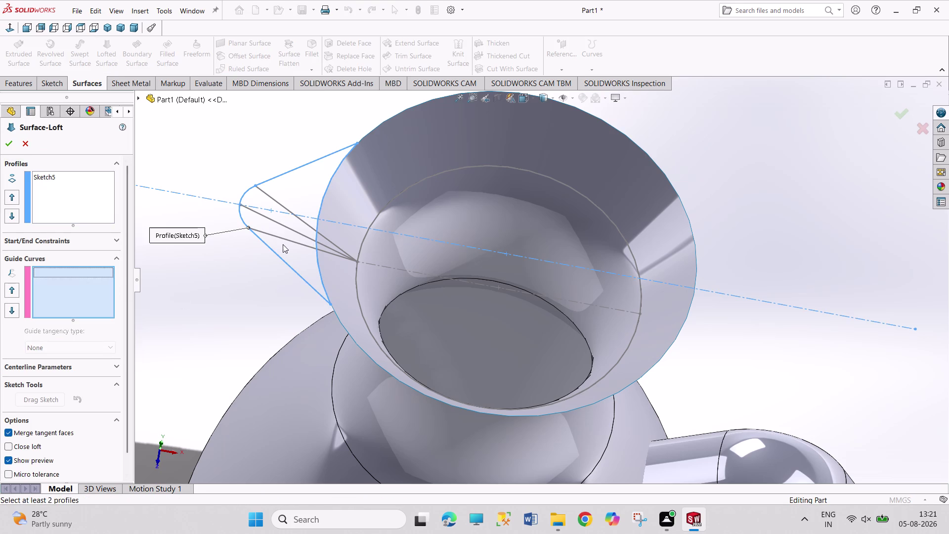
click(285, 240)
click(286, 227)
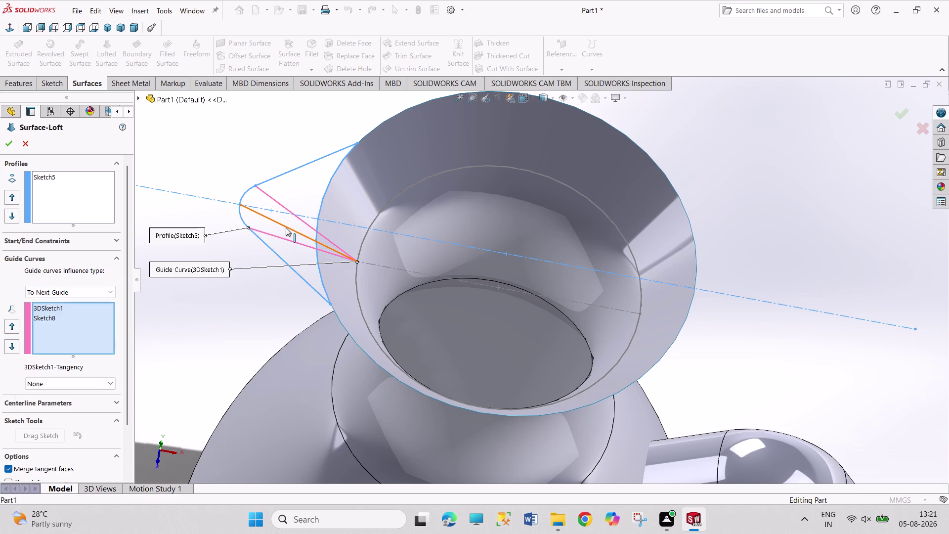
click(14, 147)
click(22, 148)
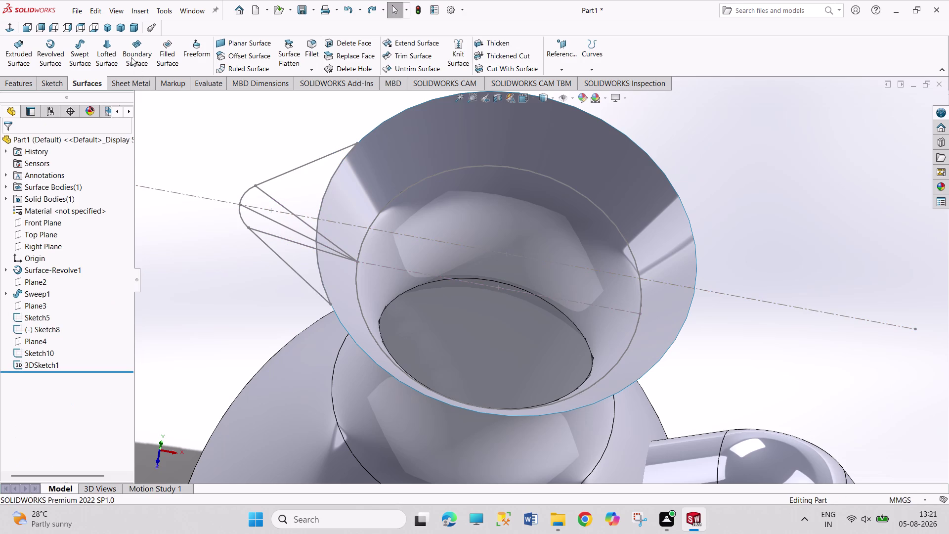
click(131, 58)
Create Boundary-Surface1 with Sketch5 as Direction 1 and 3DSketch1 as Direction 2.
click(302, 278)
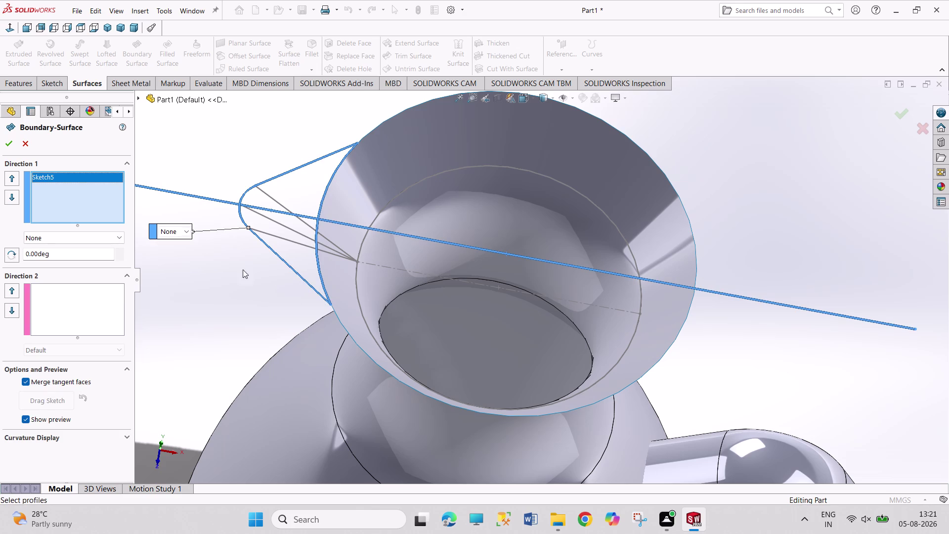
click(66, 294)
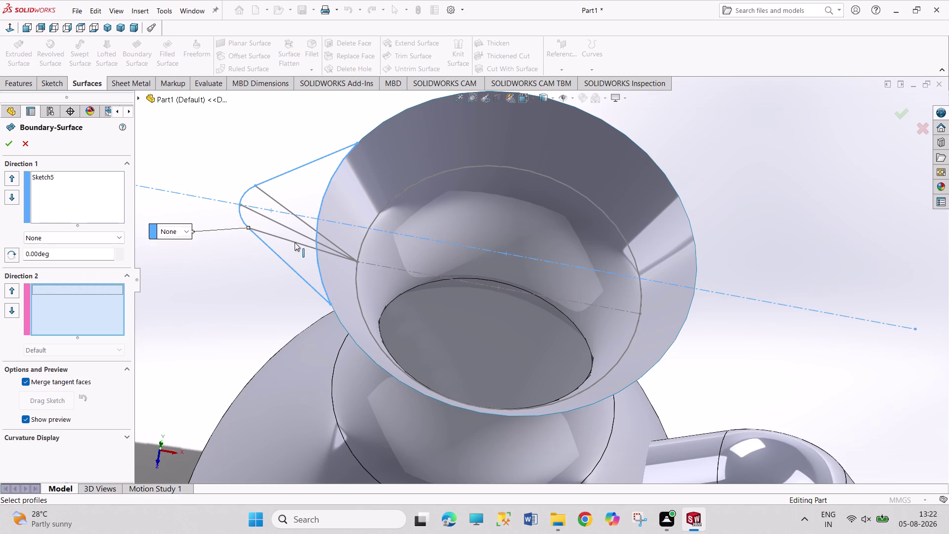
click(295, 240)
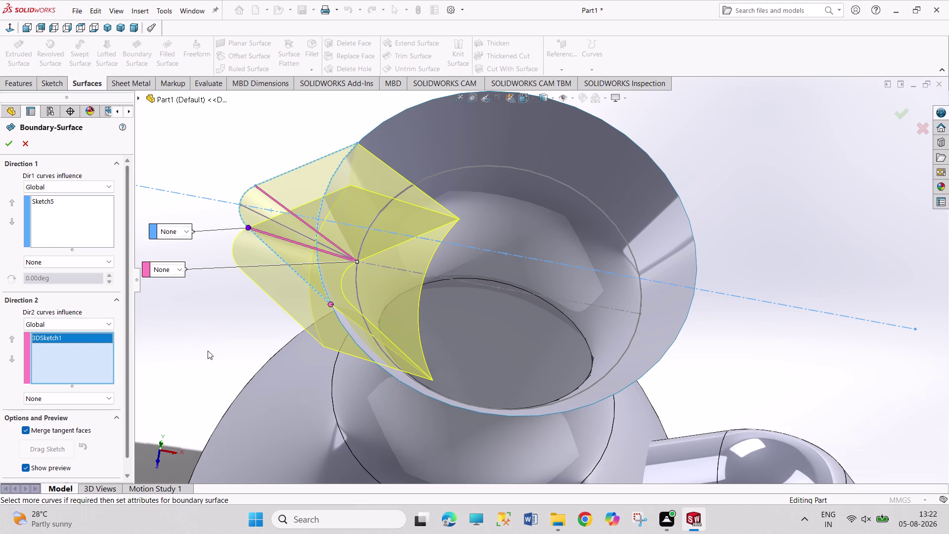
middle_drag(212, 352, 264, 345)
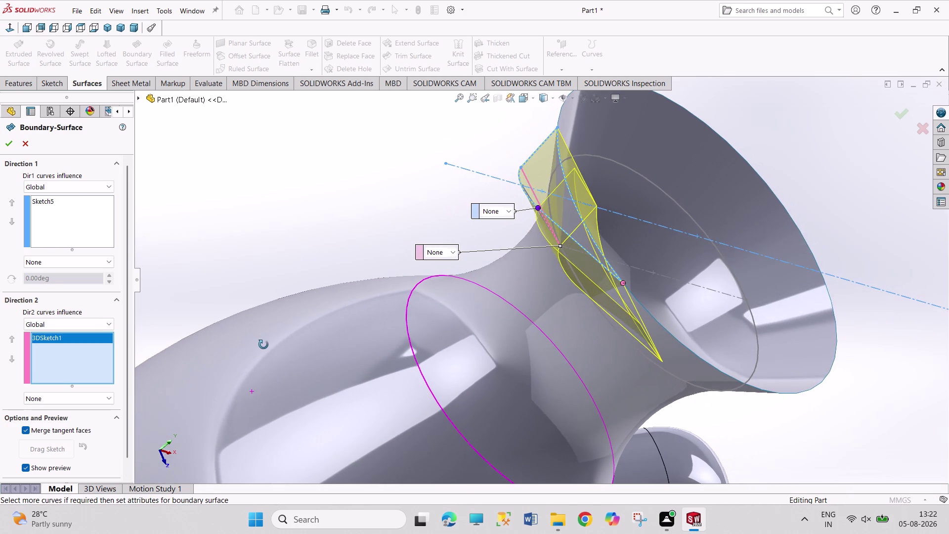
middle_drag(263, 345, 261, 343)
middle_drag(259, 343, 219, 327)
middle_click(220, 328)
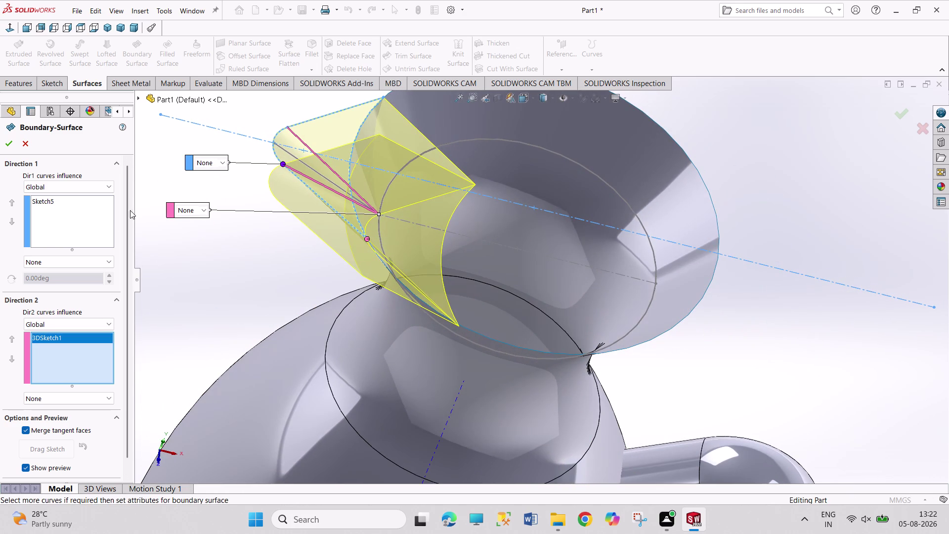
click(14, 143)
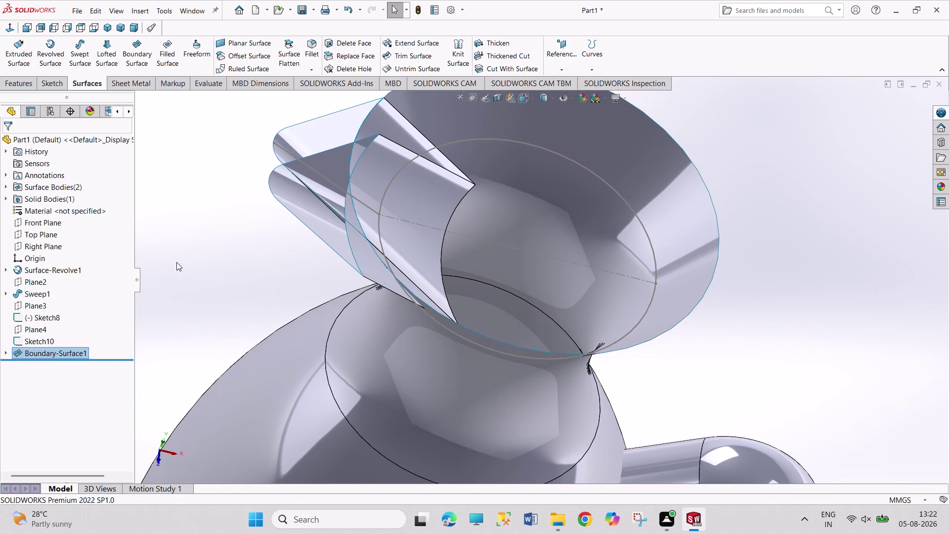
click(176, 262)
Orbit around the neck junction, then undo Boundary-Surface1.
middle_drag(180, 260, 215, 310)
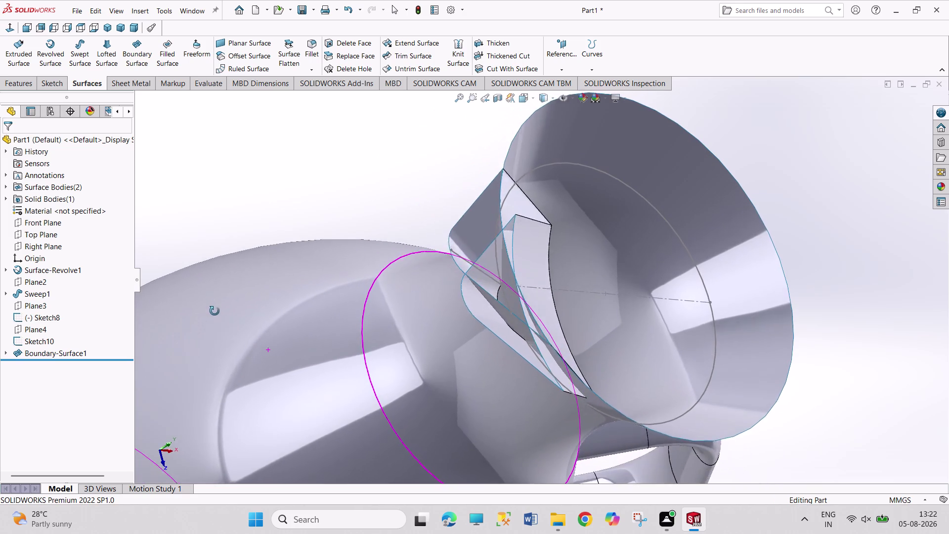
middle_drag(215, 310, 163, 260)
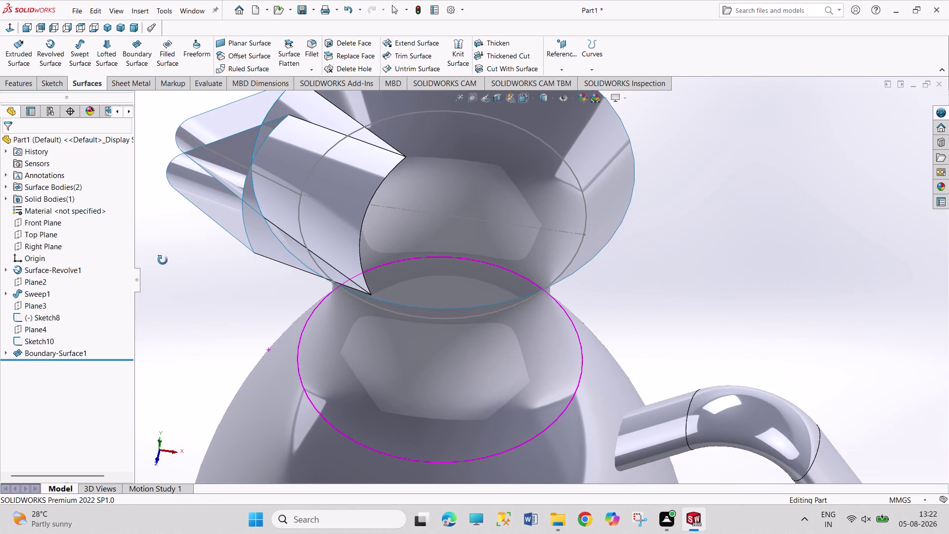
middle_drag(163, 260, 166, 260)
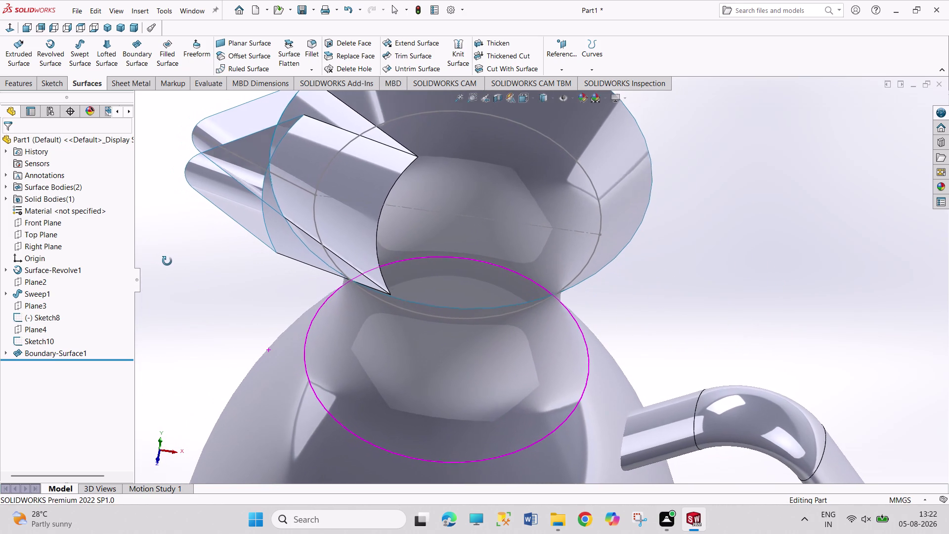
middle_drag(166, 260, 167, 261)
middle_click(167, 261)
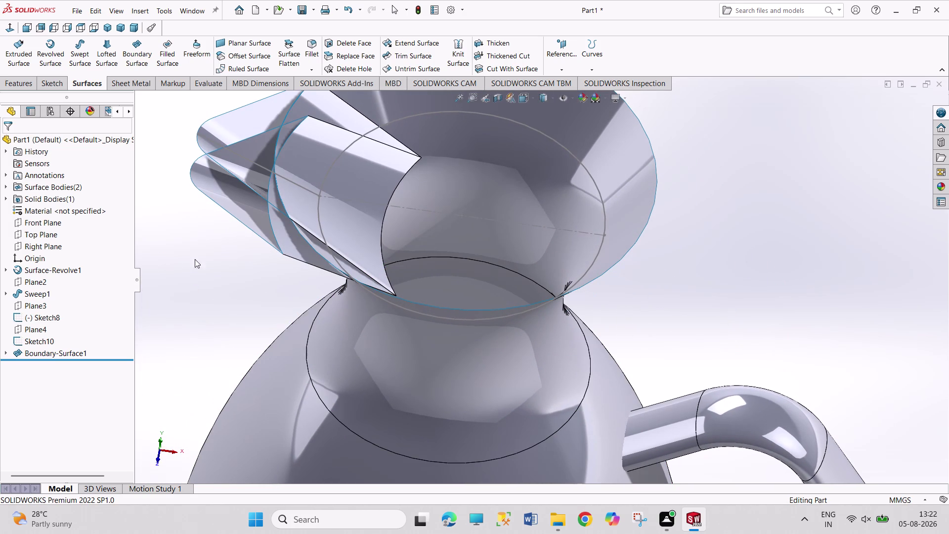
middle_drag(241, 255, 297, 318)
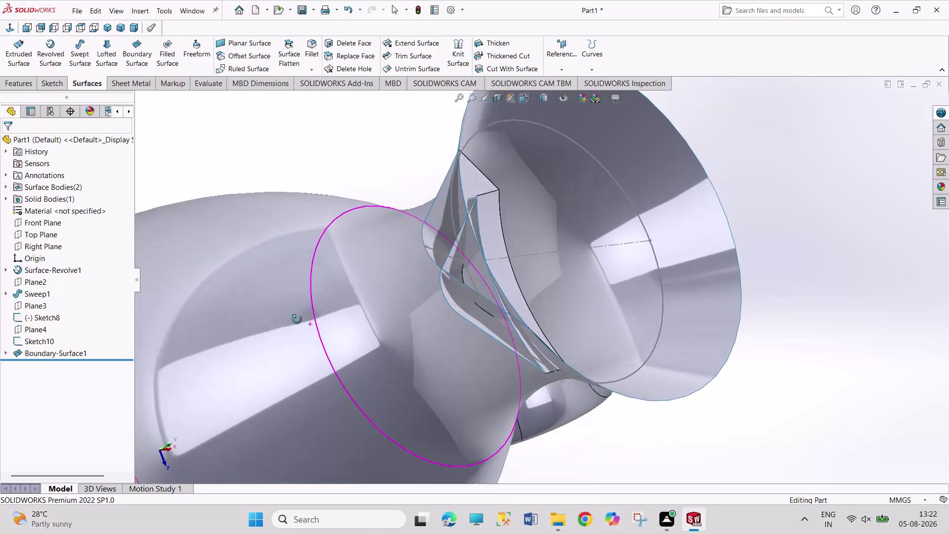
middle_drag(297, 317, 226, 259)
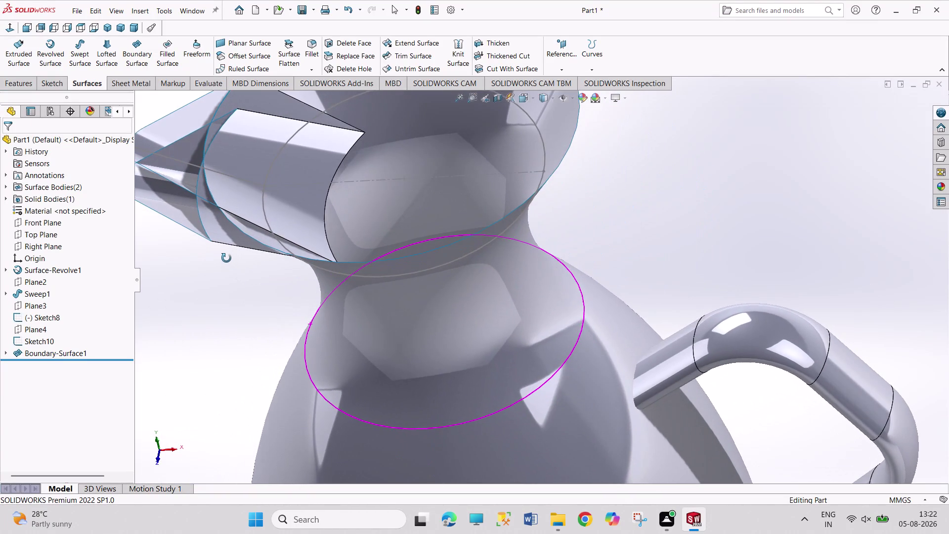
middle_drag(226, 258, 222, 244)
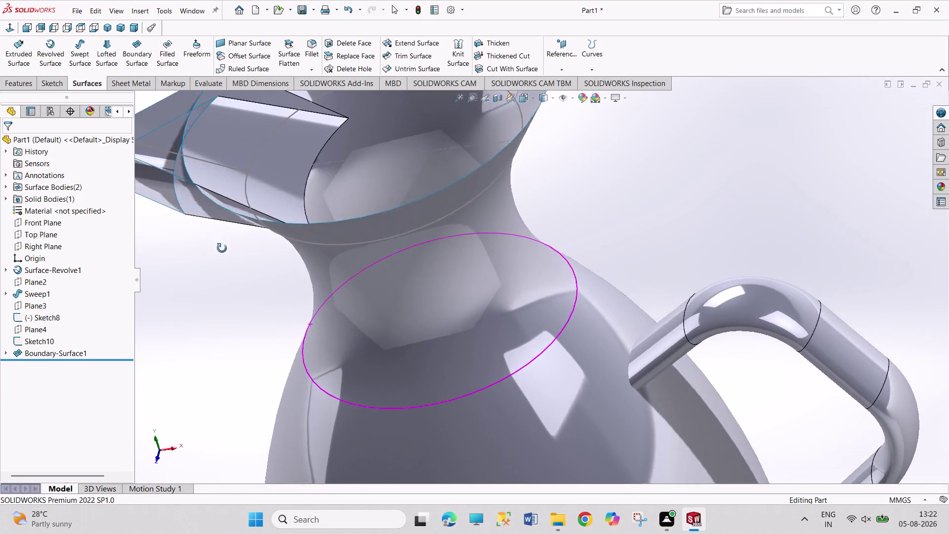
middle_drag(222, 245, 229, 300)
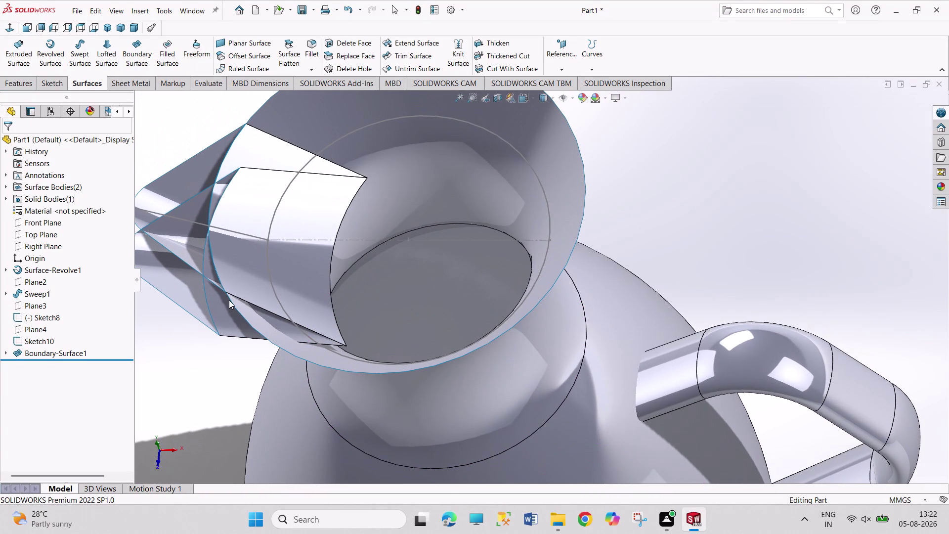
key(ctrl+z)
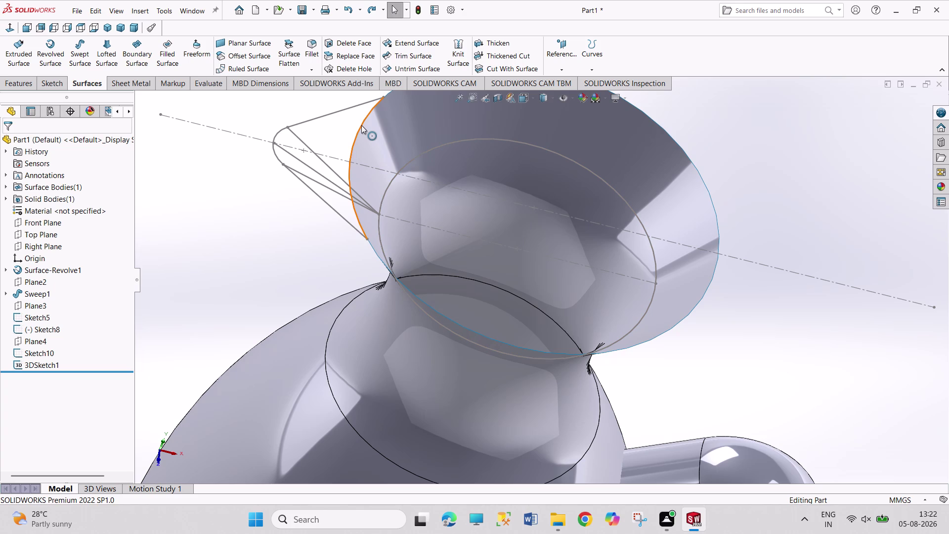
Open the 90 mm neck circle sketch, Sketch10, for editing.
double_click(408, 160)
right_click(409, 161)
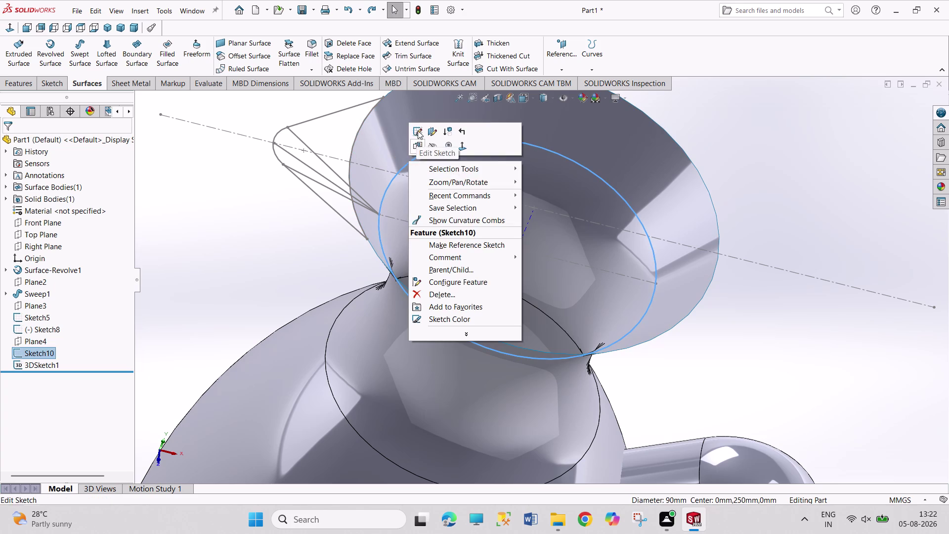
click(418, 130)
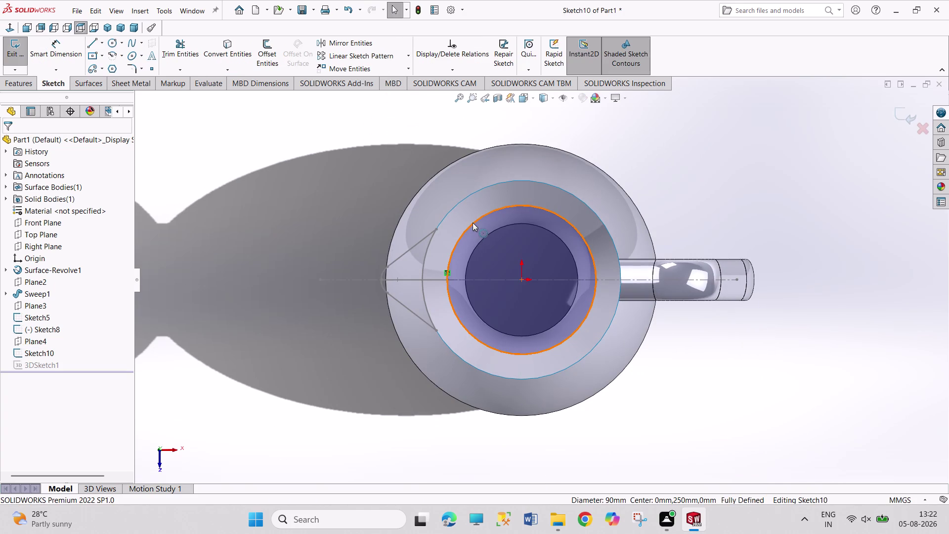
Make the 90 mm circle in Sketch10 construction geometry.
click(473, 222)
click(64, 301)
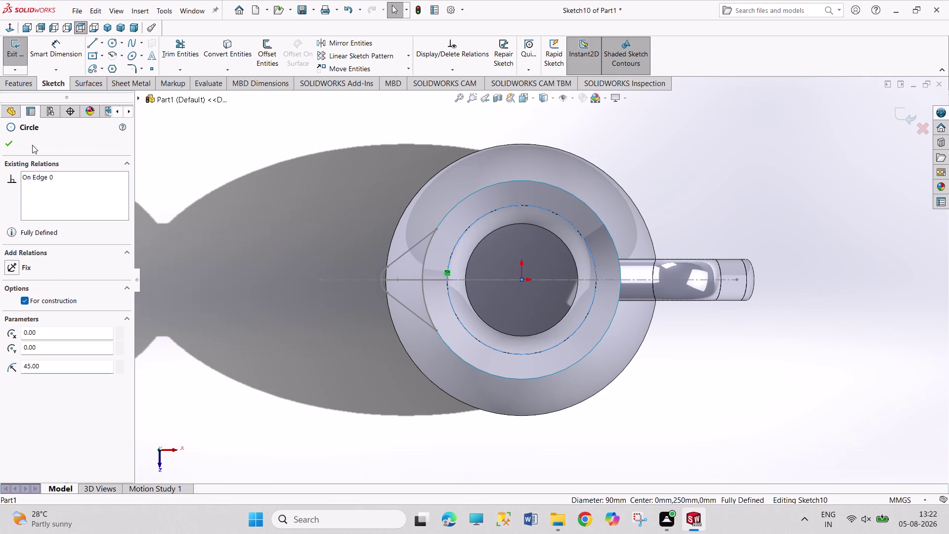
click(6, 145)
click(272, 171)
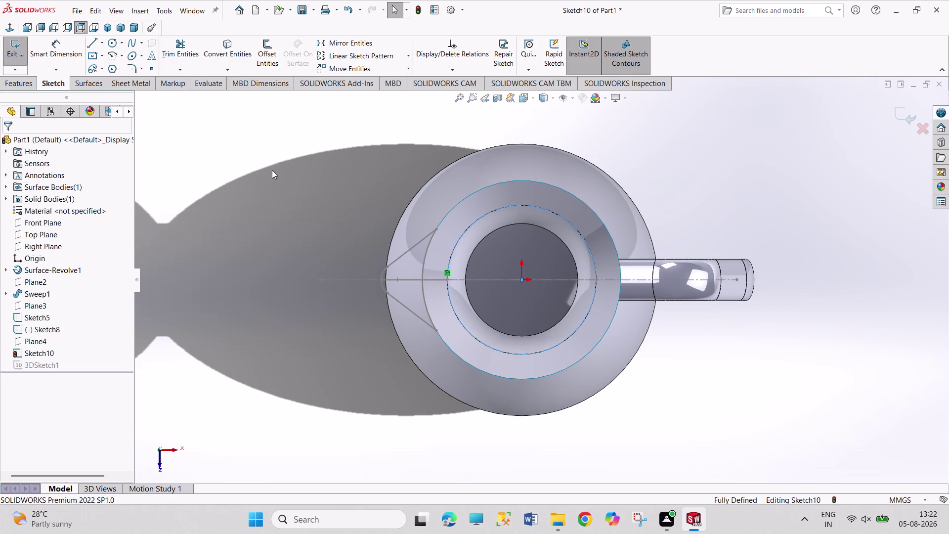
Highlight the Sketch5 spout profile and switch to an isometric view of the jug.
click(424, 270)
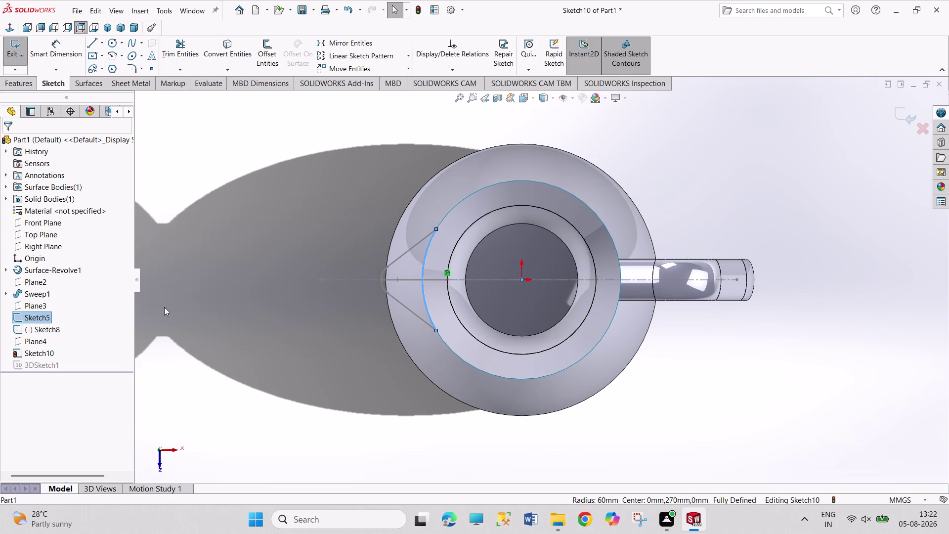
right_click(425, 255)
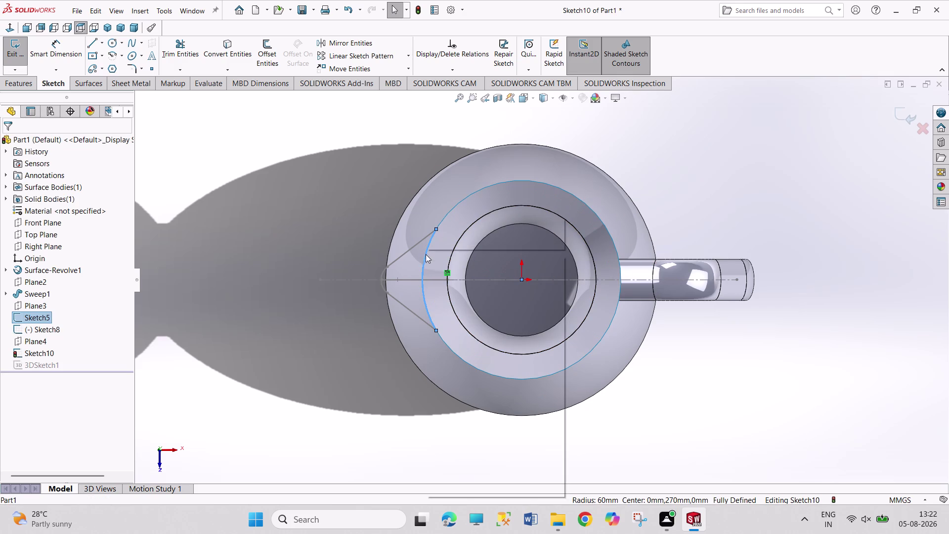
double_click(342, 224)
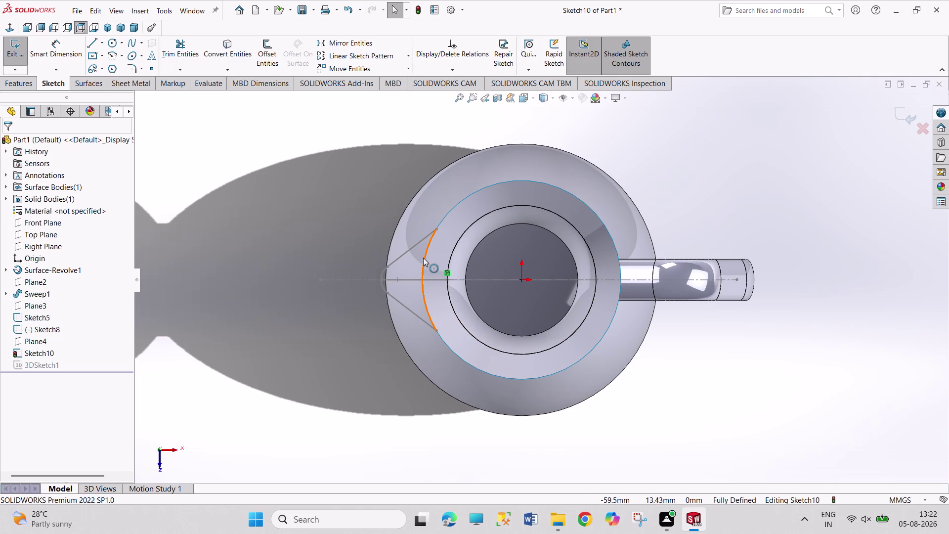
right_click(423, 258)
click(350, 201)
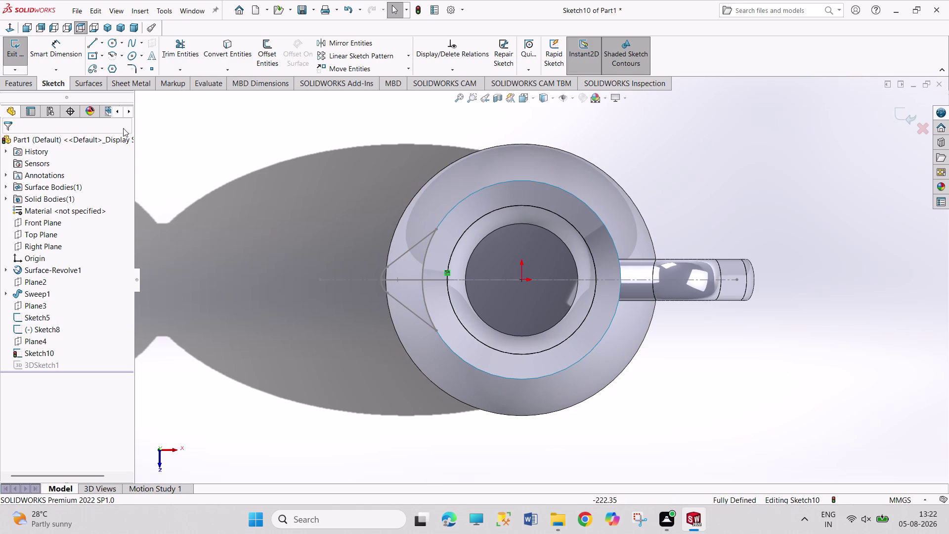
click(109, 26)
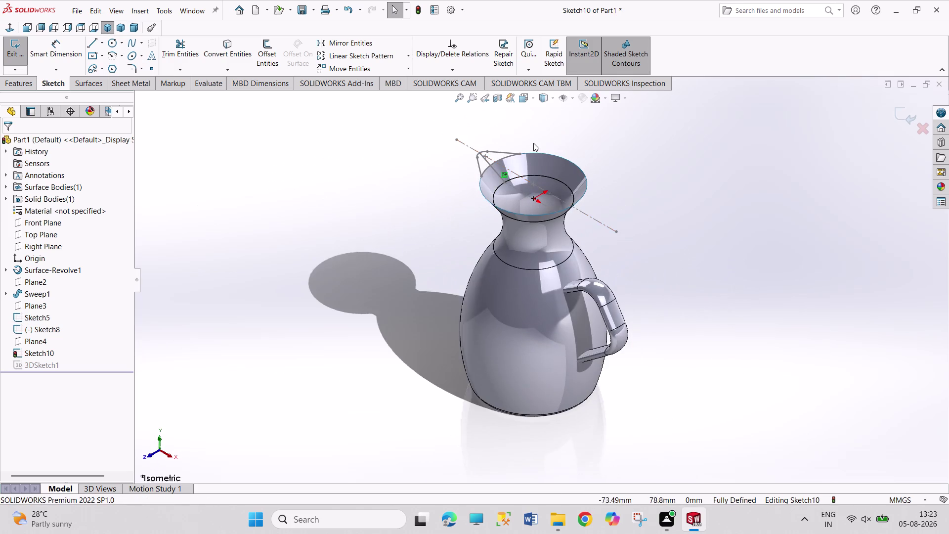
scroll(down, 3)
scroll(down, 3)
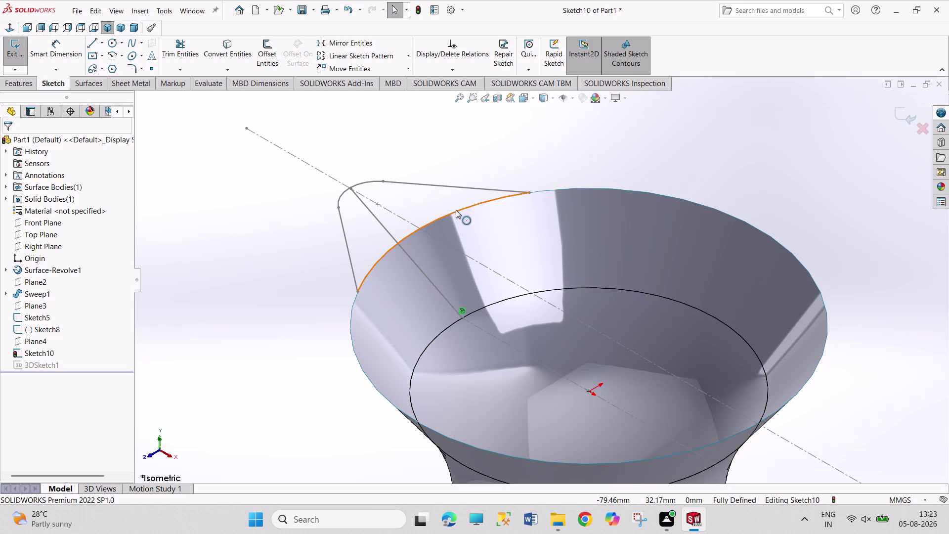
Highlight Sketch5's rim arc, exit Sketch10, and select Sketch5.
click(457, 210)
right_click(457, 210)
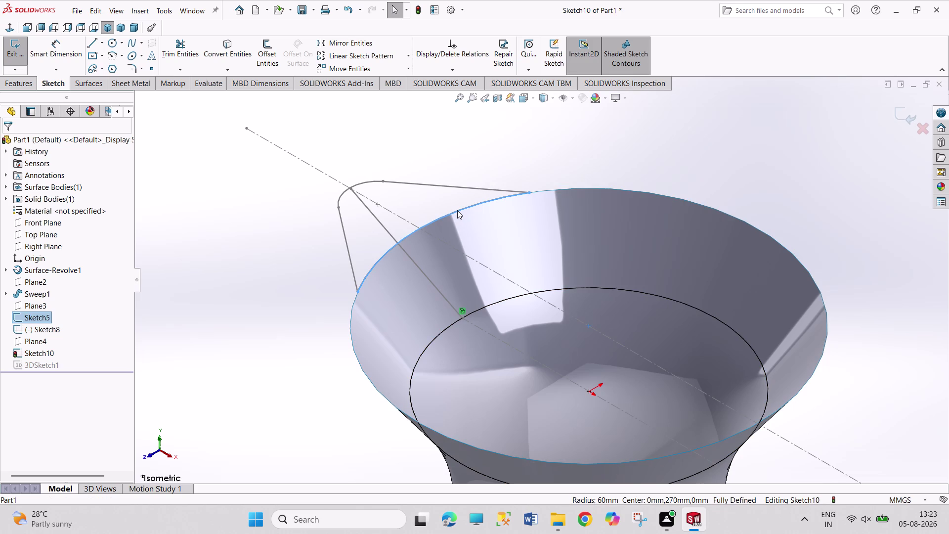
click(364, 141)
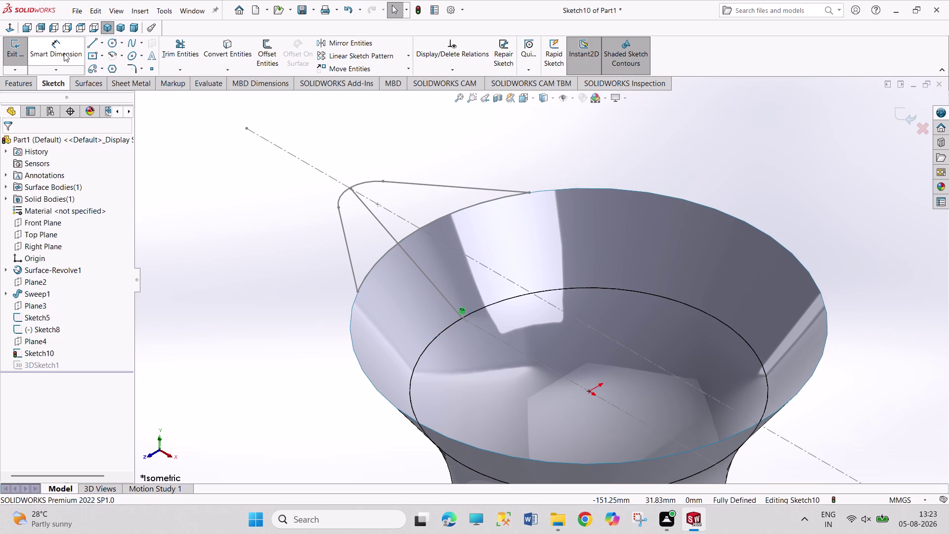
click(12, 53)
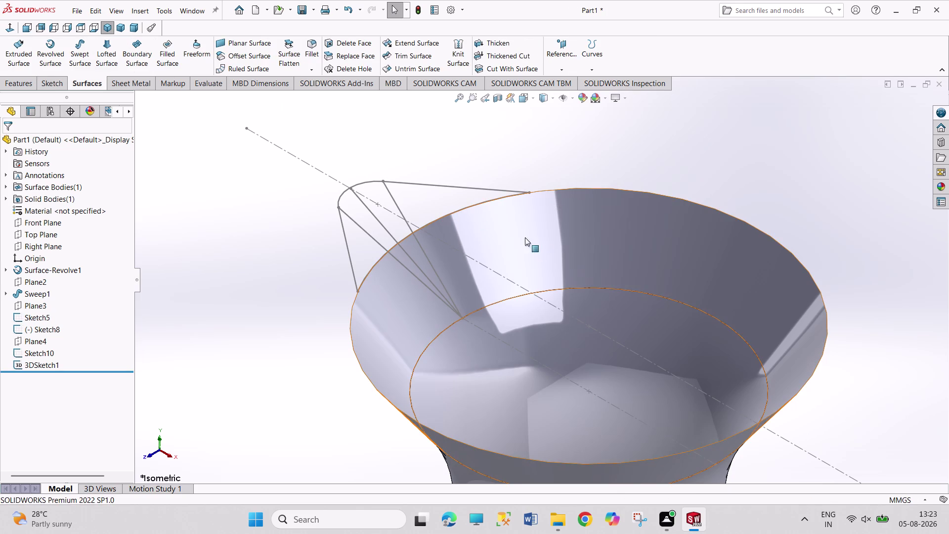
click(455, 211)
Edit Sketch5 and make its rim arc construction geometry.
click(488, 167)
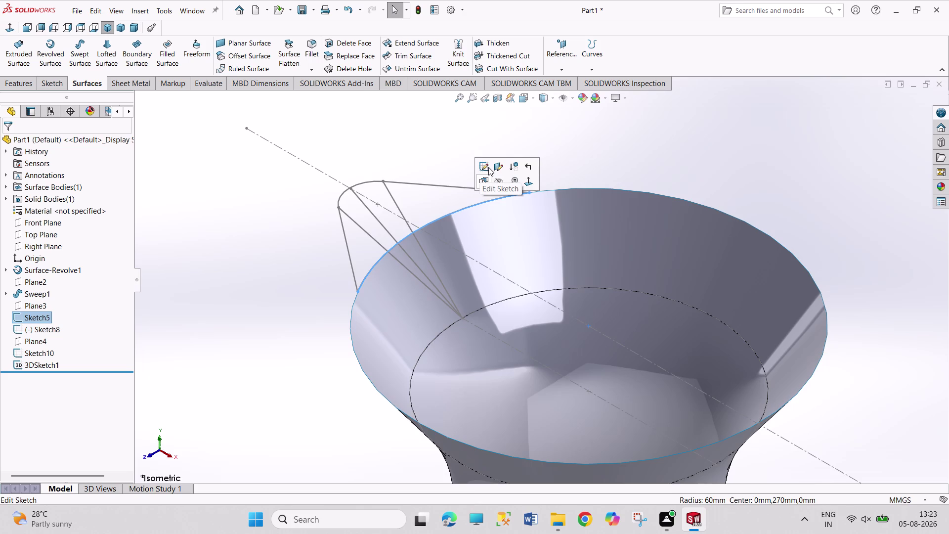
scroll(down, 3)
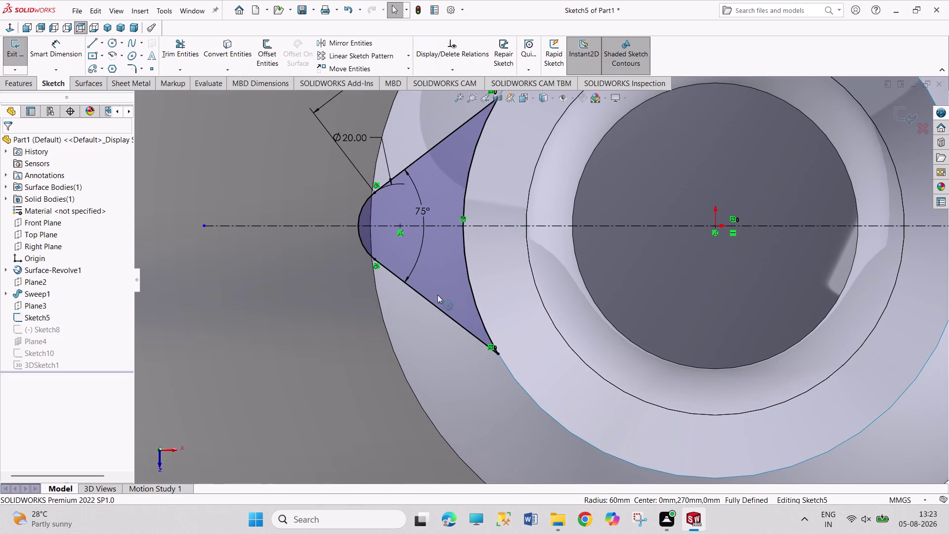
click(466, 262)
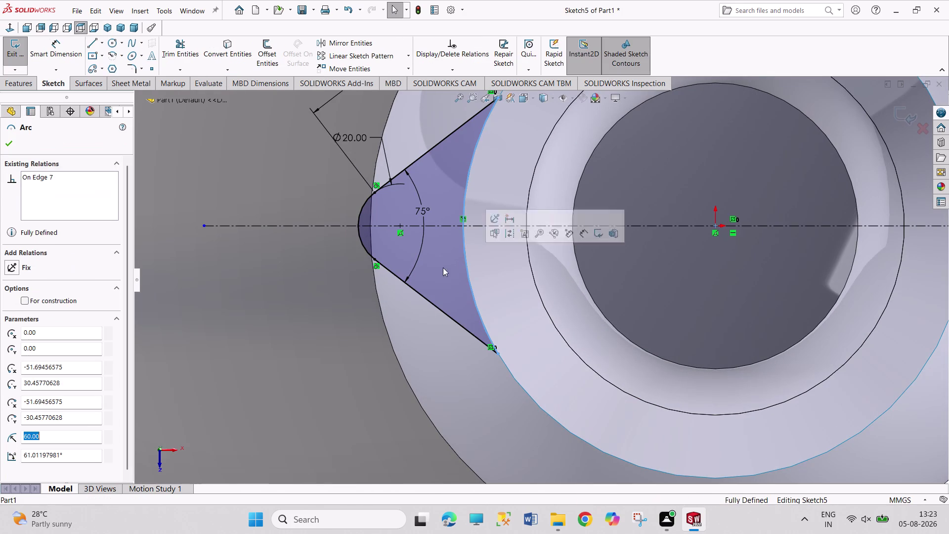
click(52, 301)
click(230, 319)
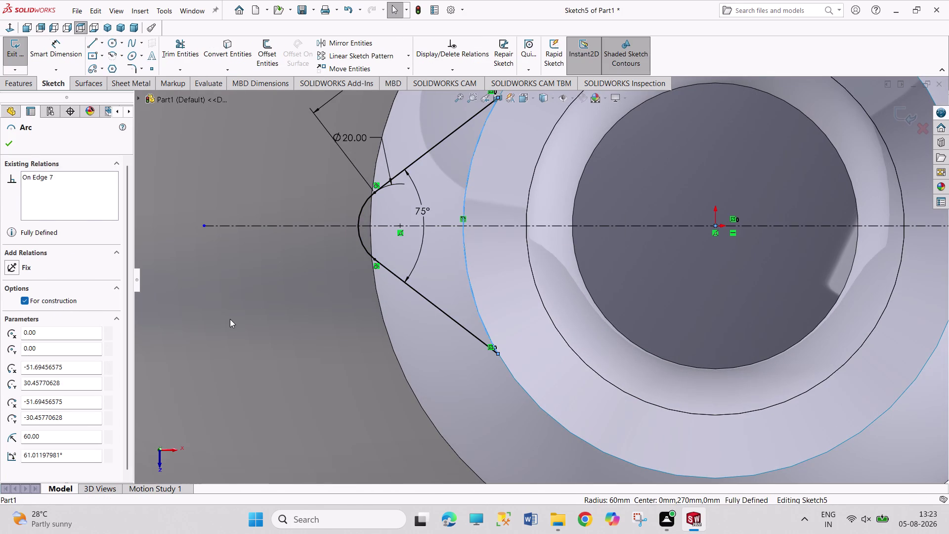
Exit Sketch5 and start a new swept surface.
click(110, 26)
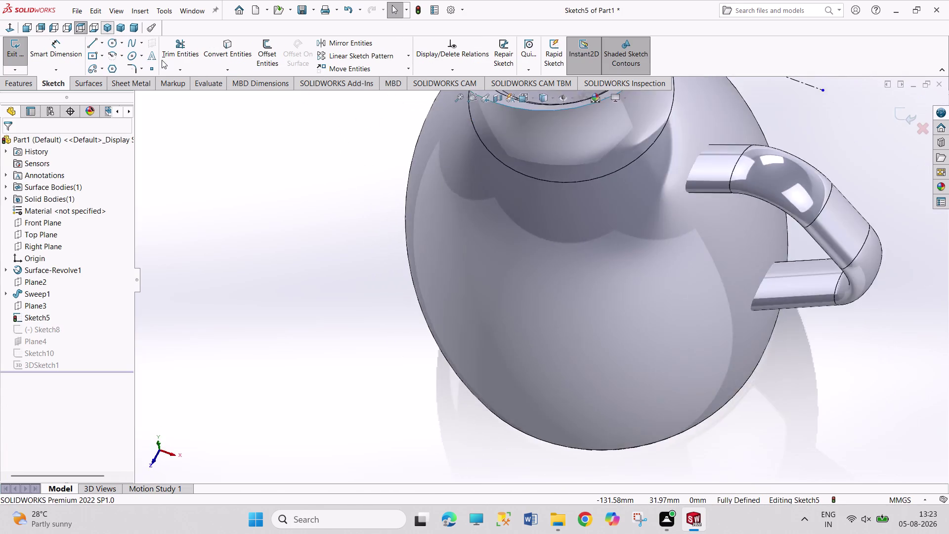
click(11, 53)
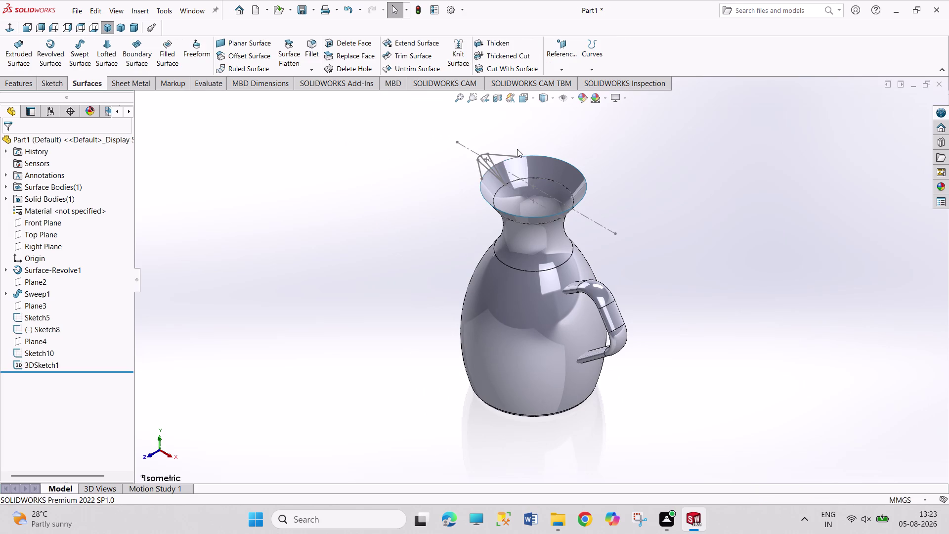
scroll(down, 3)
scroll(down, 3)
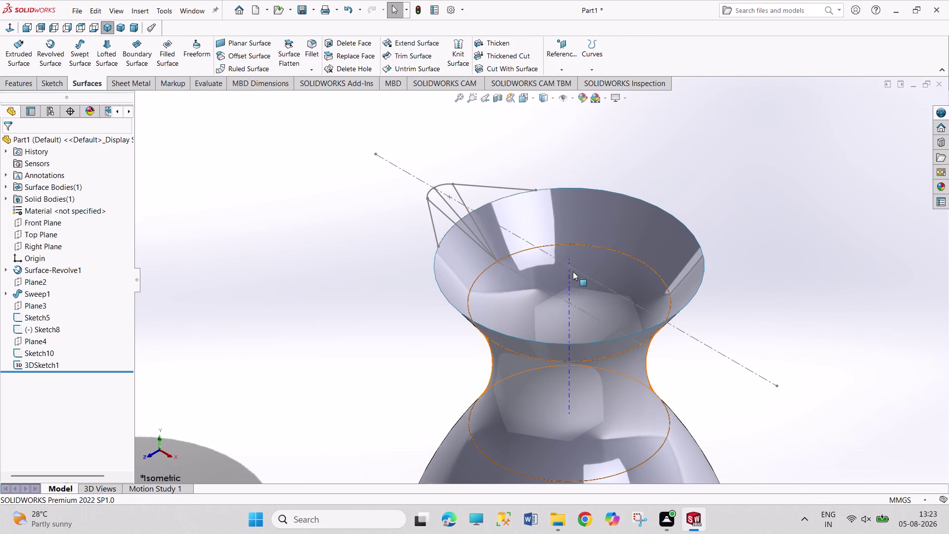
click(83, 60)
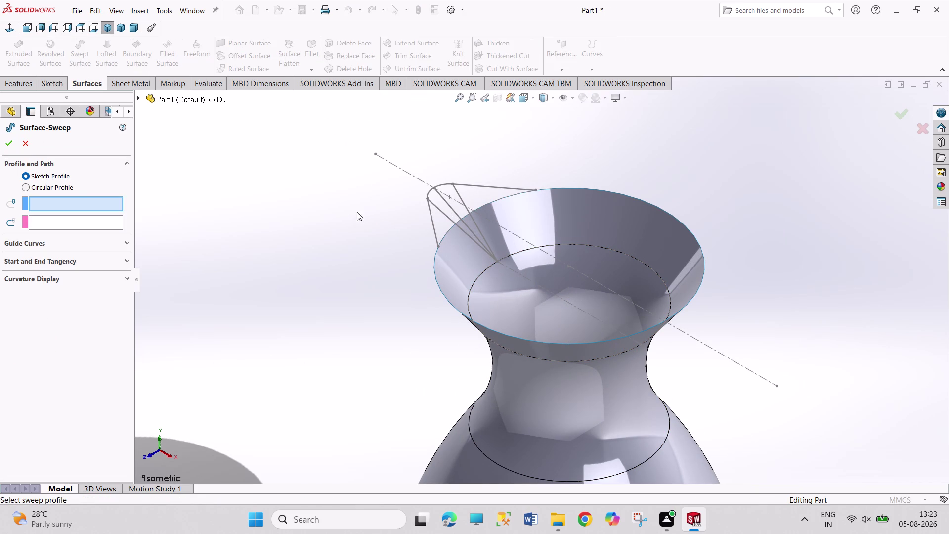
Set Sketch5 as sweep profile and the 3D sketch line as path, then clear the path.
click(430, 221)
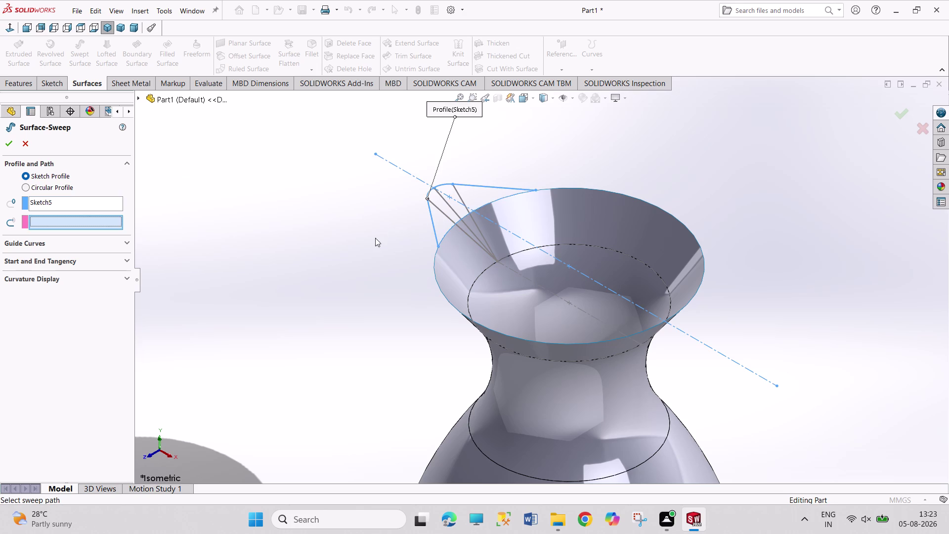
click(447, 217)
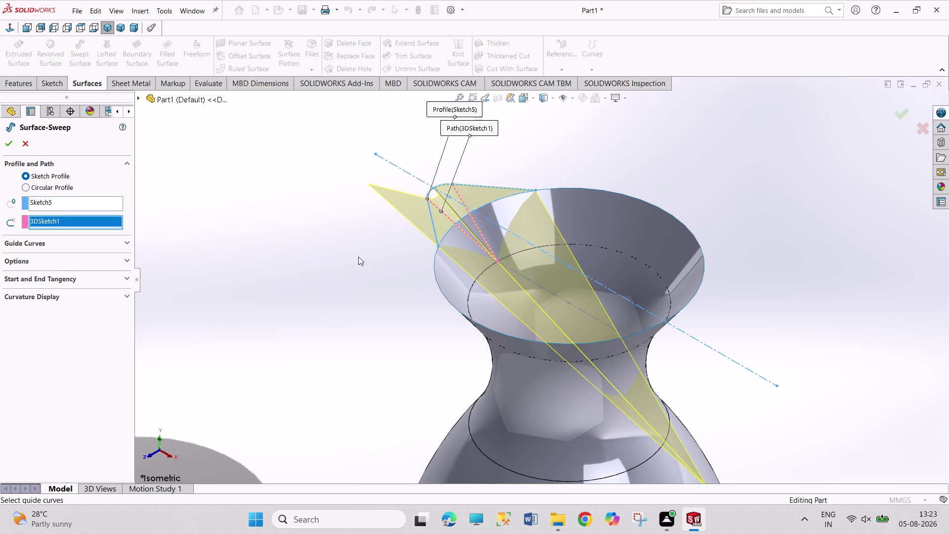
middle_drag(339, 251, 392, 277)
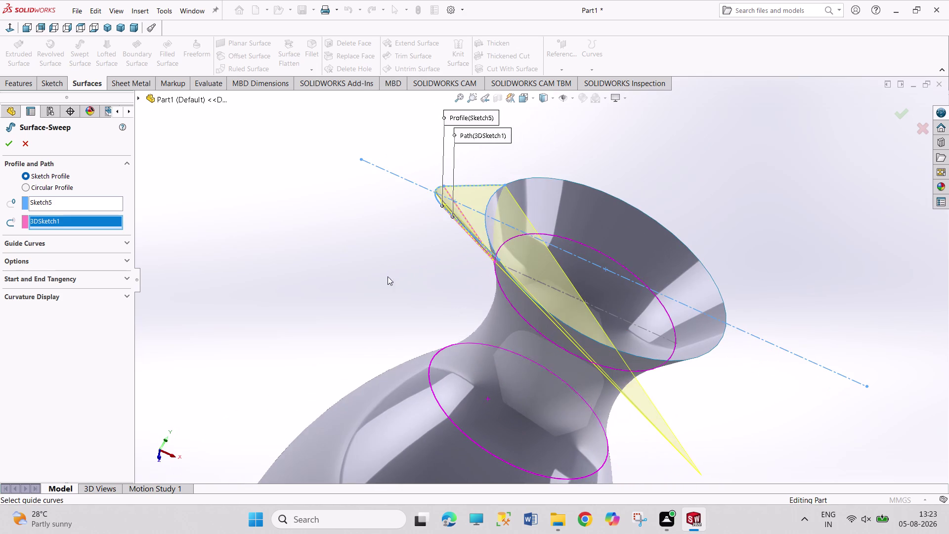
right_click(75, 222)
click(89, 233)
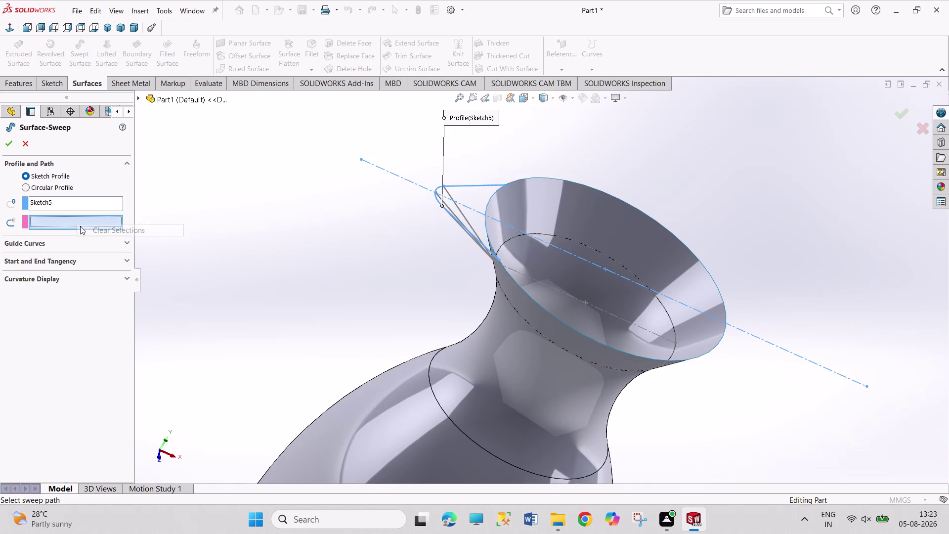
click(76, 223)
middle_drag(514, 146, 505, 150)
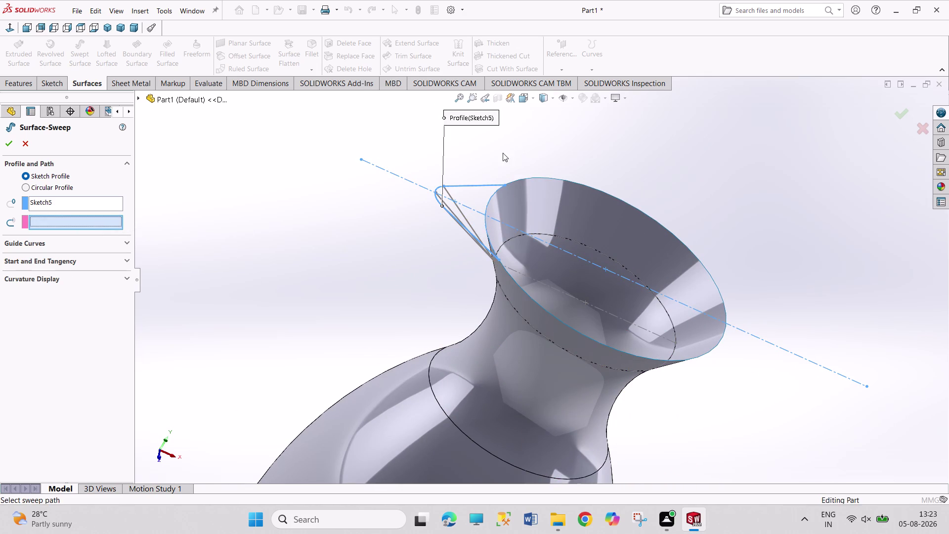
middle_drag(506, 150, 487, 175)
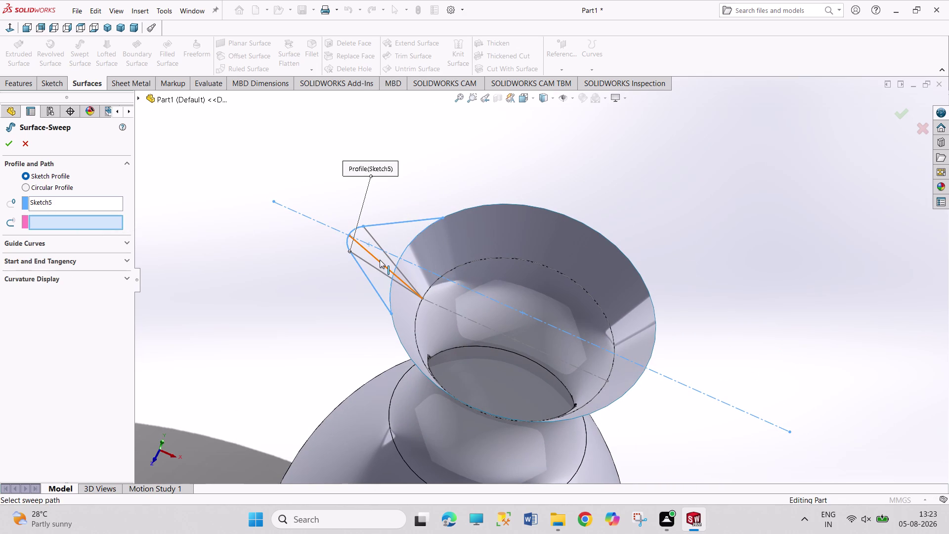
Try Sketch8 as path with a 3DSketch1 guide curve, then cancel and start a lofted surface.
click(380, 259)
middle_drag(288, 281, 317, 295)
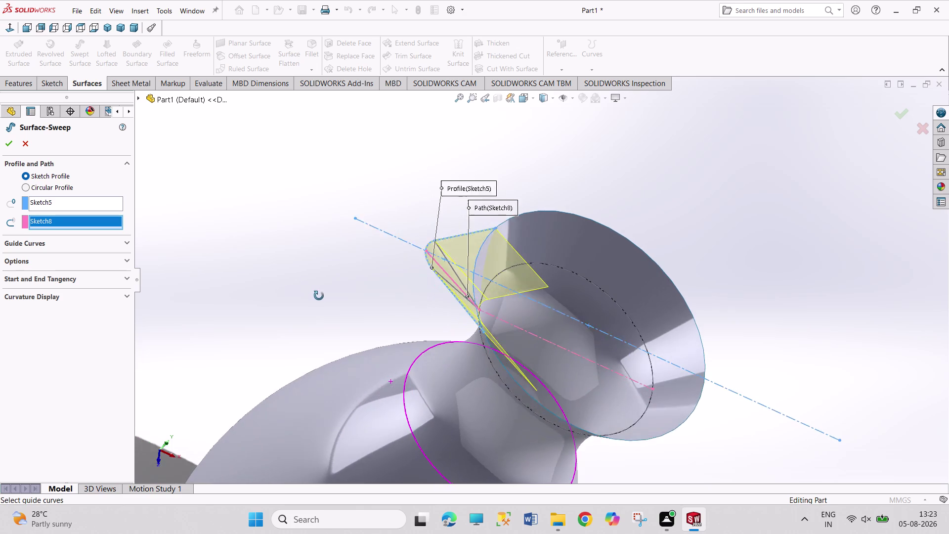
middle_drag(318, 294, 296, 323)
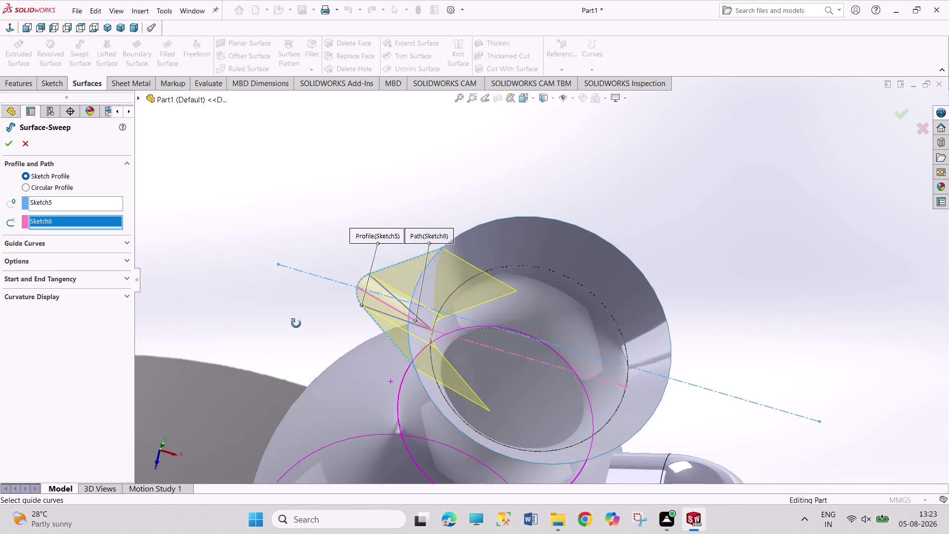
middle_drag(296, 323, 288, 320)
middle_drag(288, 320, 307, 328)
click(116, 246)
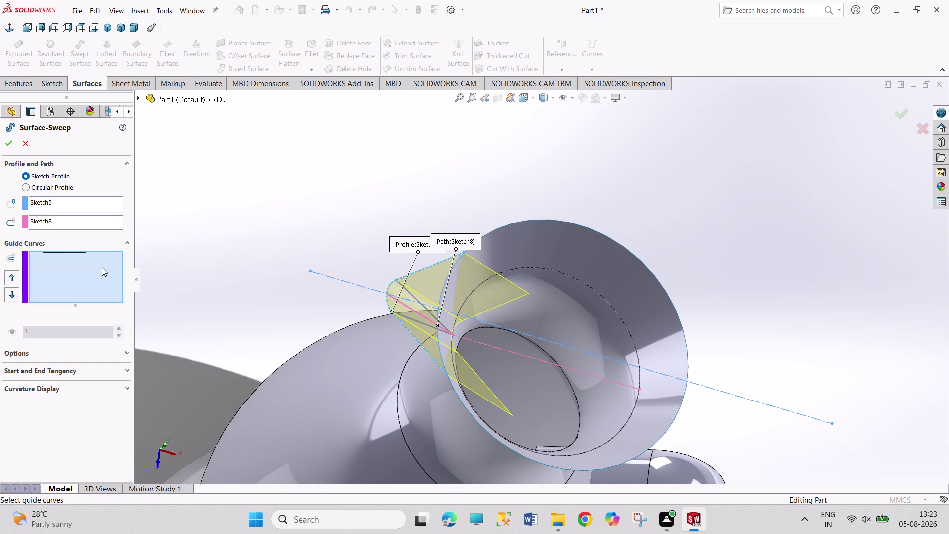
click(412, 319)
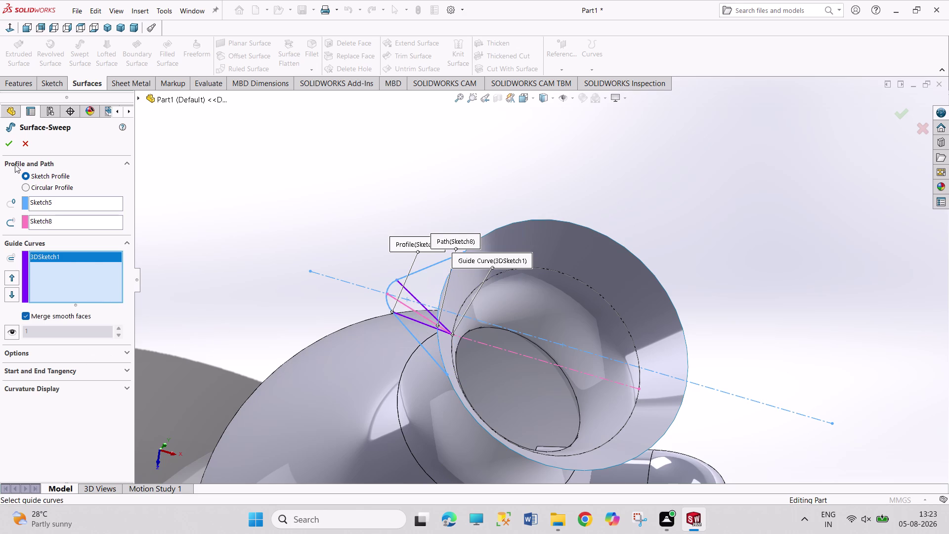
click(31, 143)
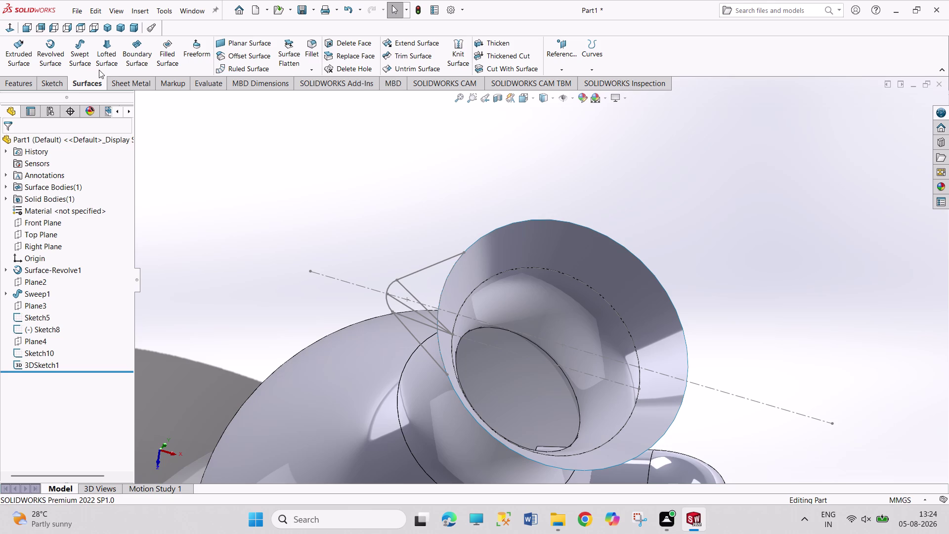
click(106, 62)
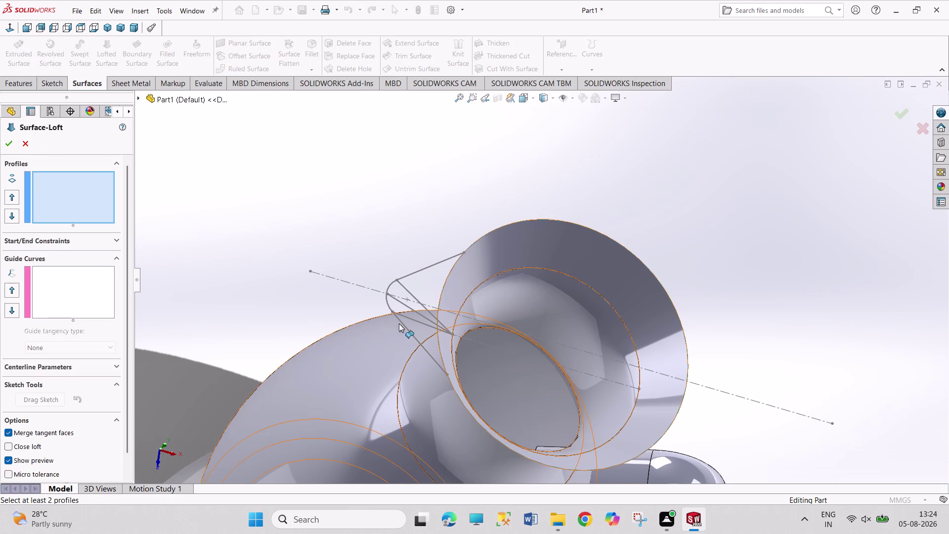
Pick Sketch5 and Sketch8 as the spout loft profiles.
click(405, 329)
scroll(down, 3)
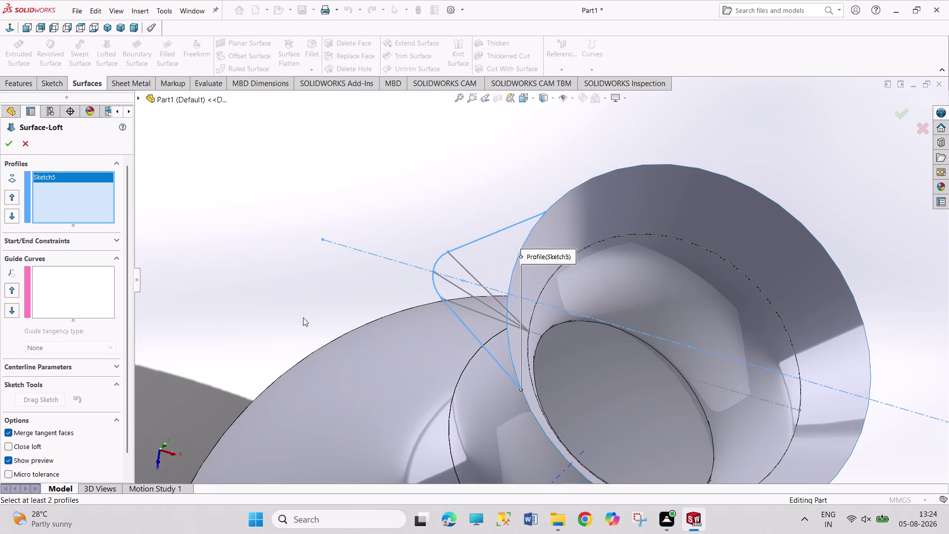
click(50, 282)
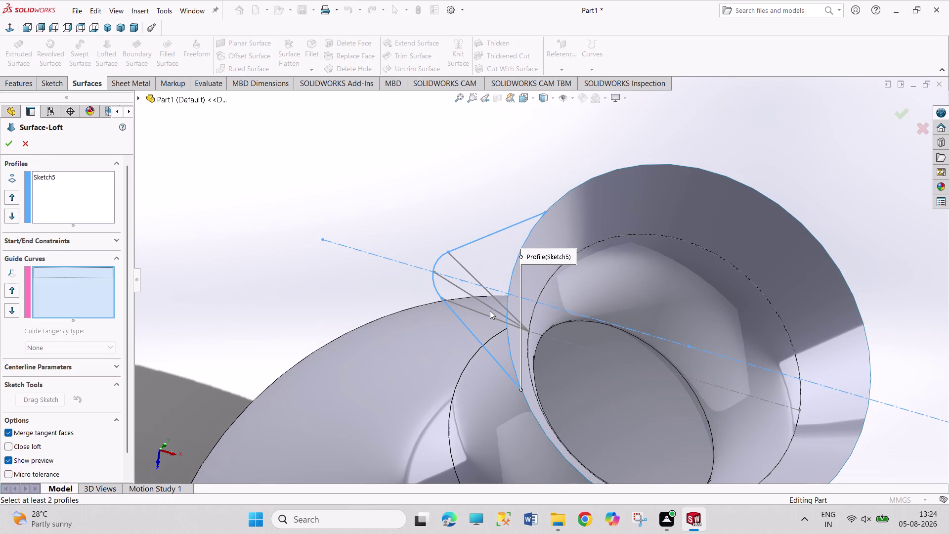
click(65, 195)
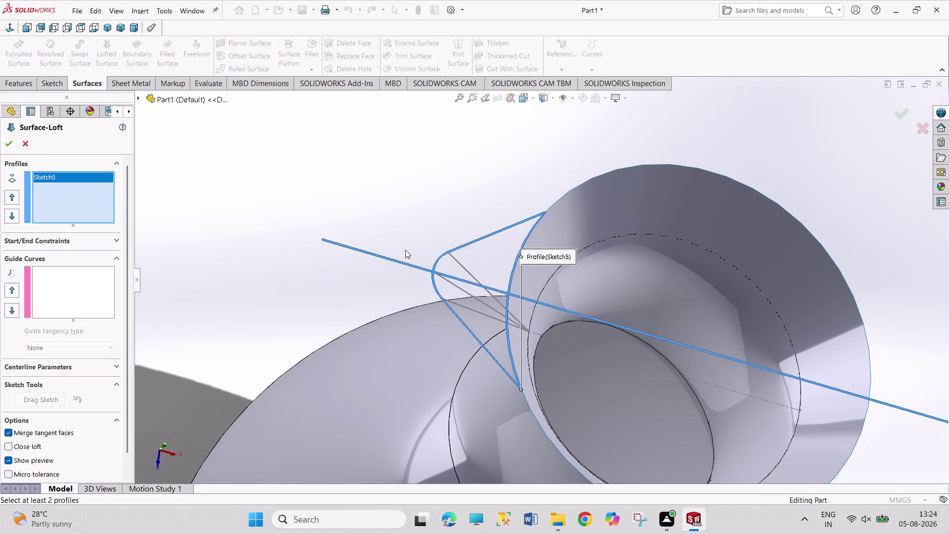
click(484, 303)
middle_drag(266, 298, 239, 292)
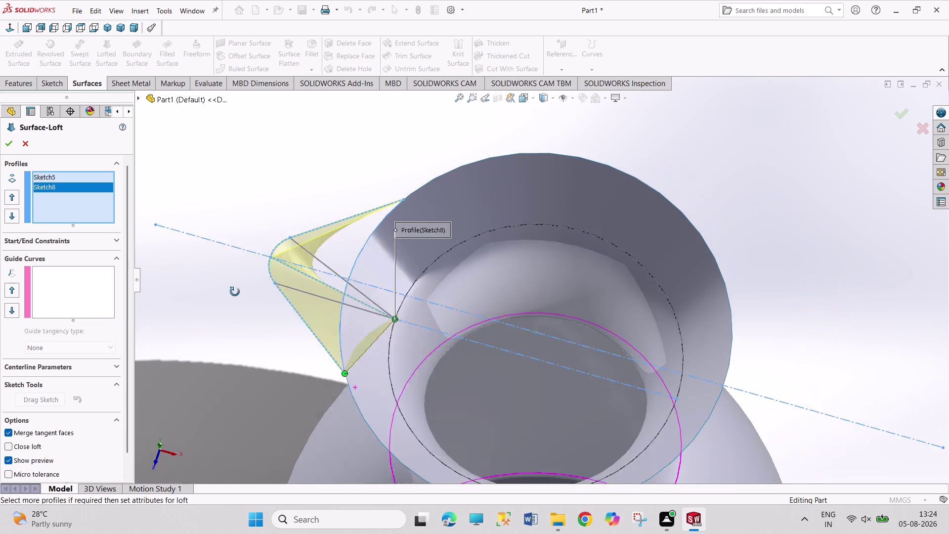
middle_drag(239, 292, 247, 293)
Add 3DSketch1 as guide curve, attempt the loft, and cancel after it fails.
click(40, 283)
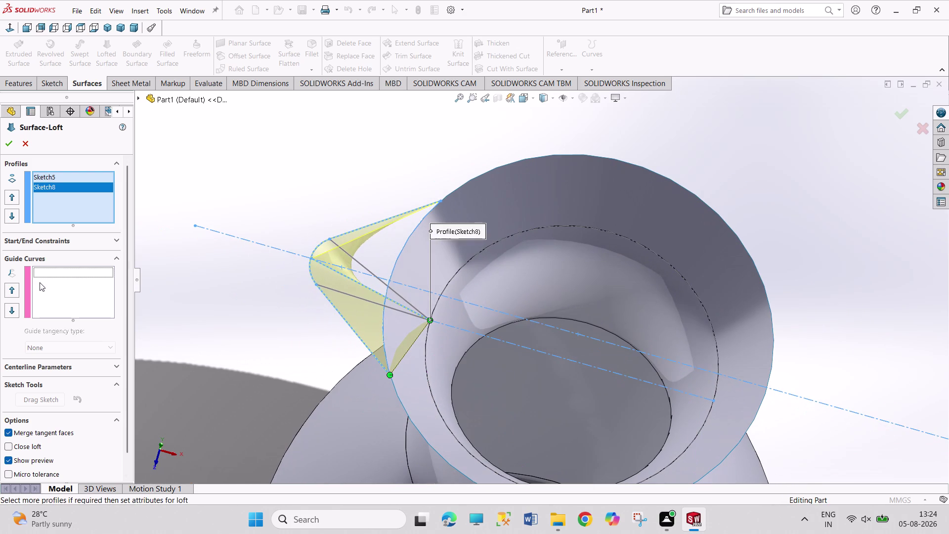
click(341, 293)
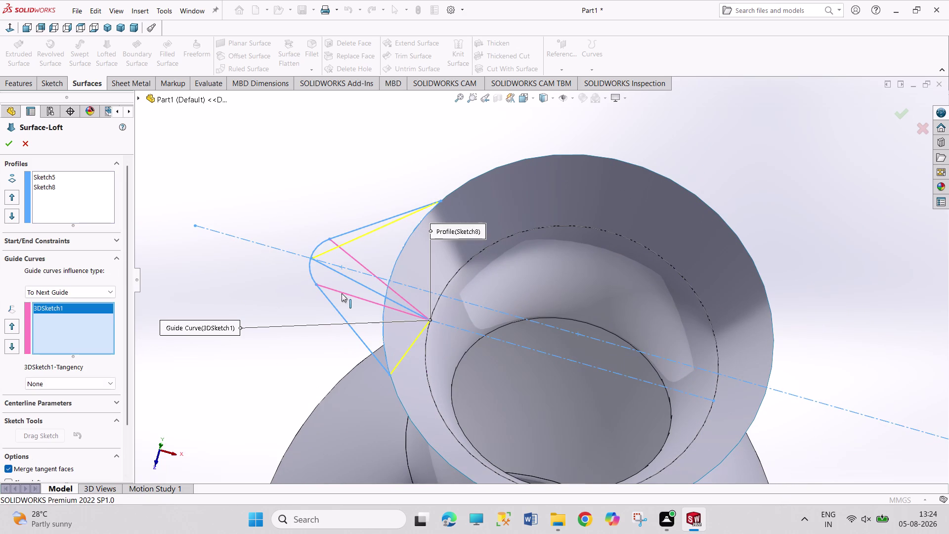
middle_drag(238, 293, 236, 321)
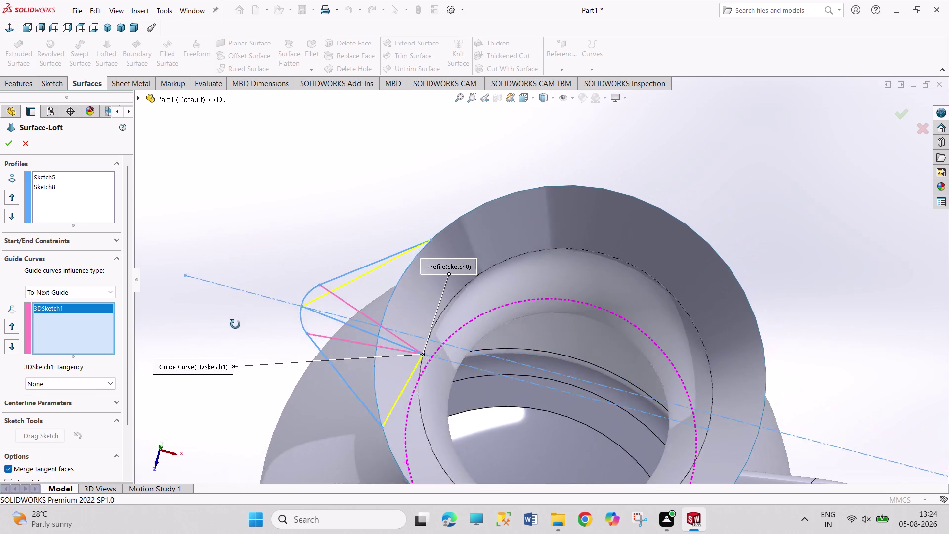
middle_drag(236, 321, 234, 329)
click(6, 145)
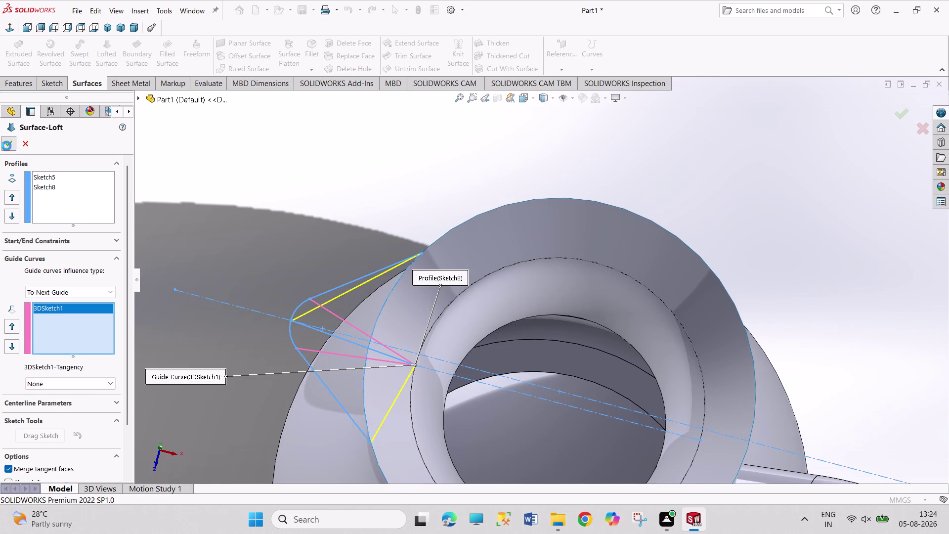
key(ctrl+z)
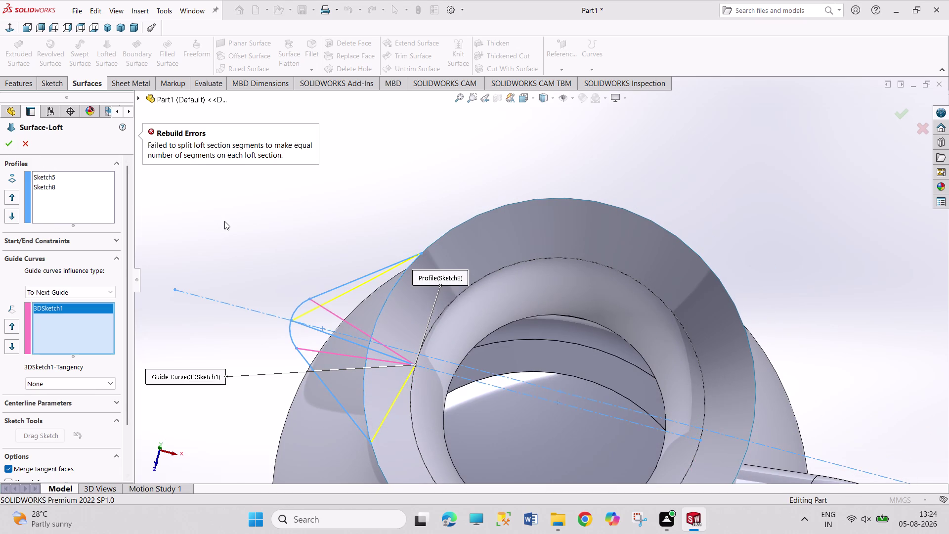
key(ctrl+z)
key(Escape)
key(Escape)
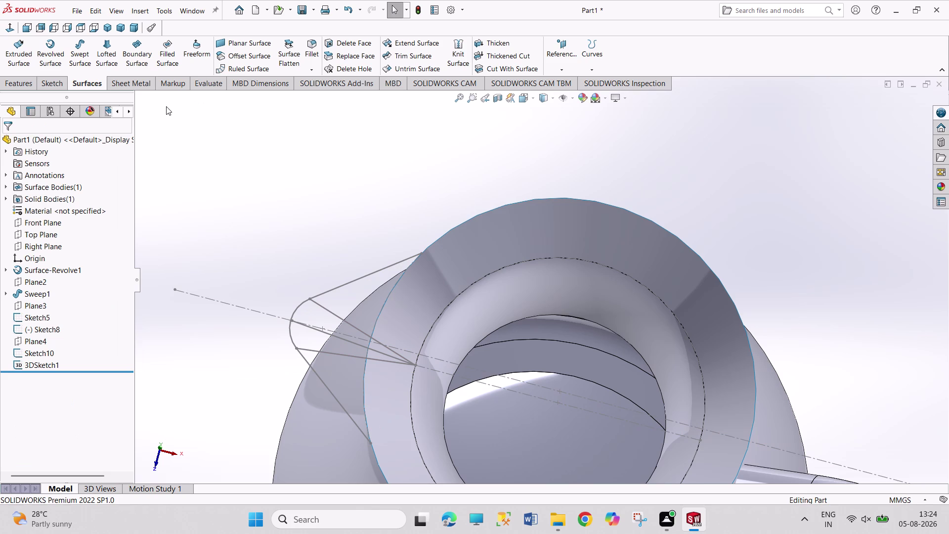
click(82, 58)
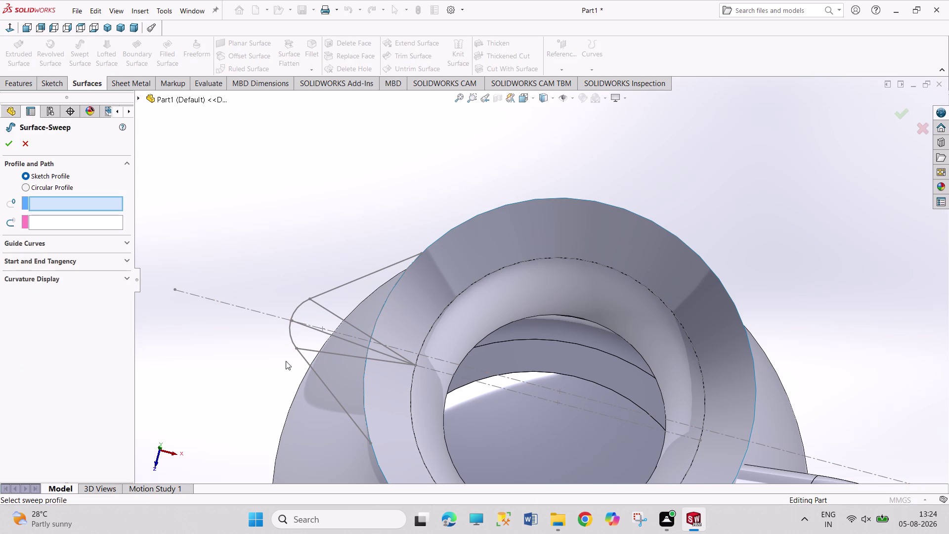
click(308, 362)
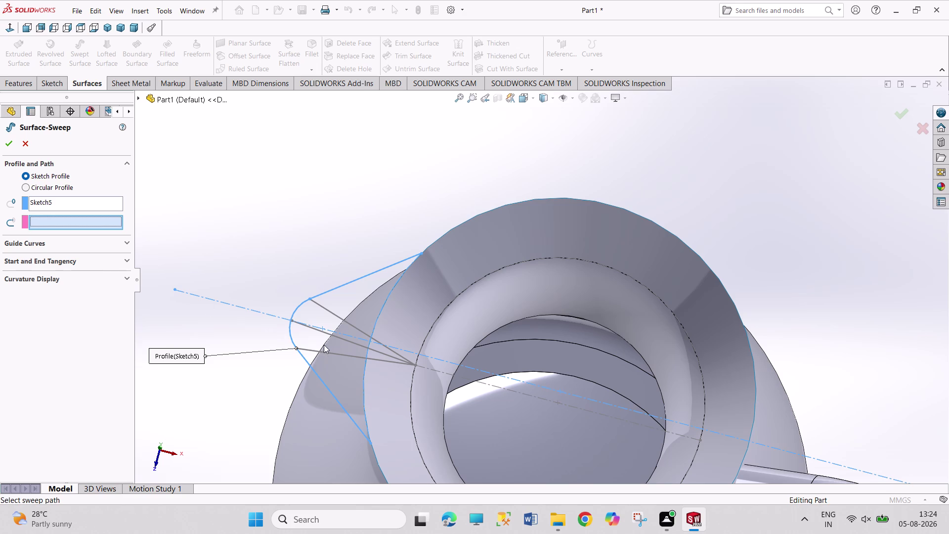
click(333, 353)
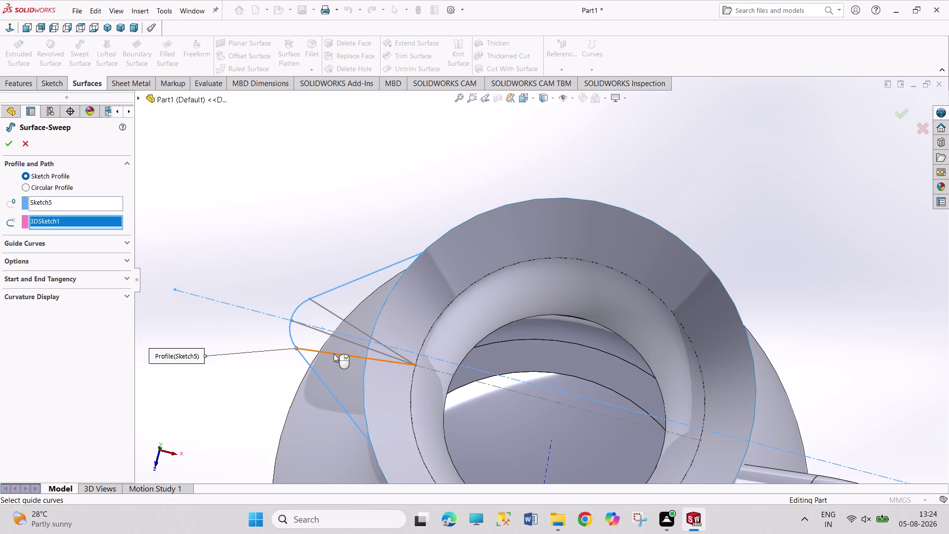
middle_drag(273, 276, 310, 287)
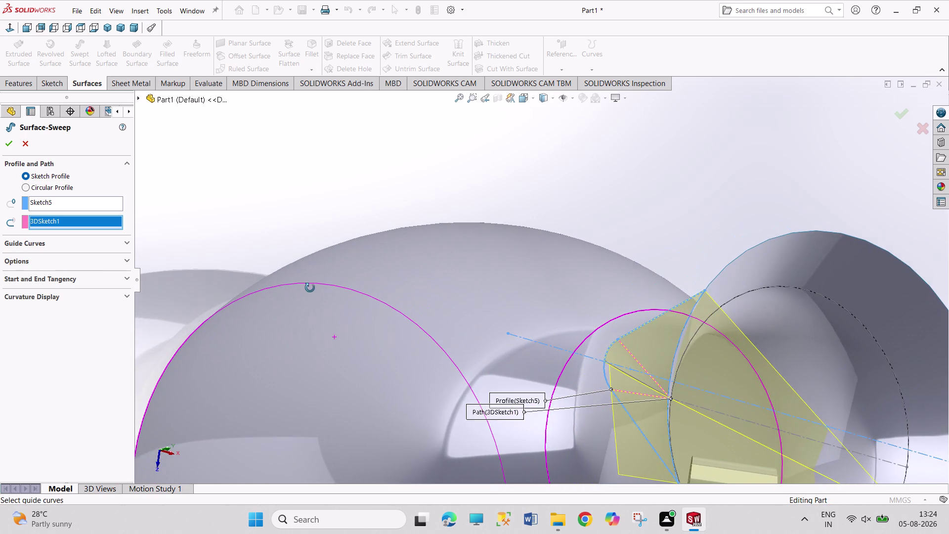
middle_drag(310, 288, 290, 238)
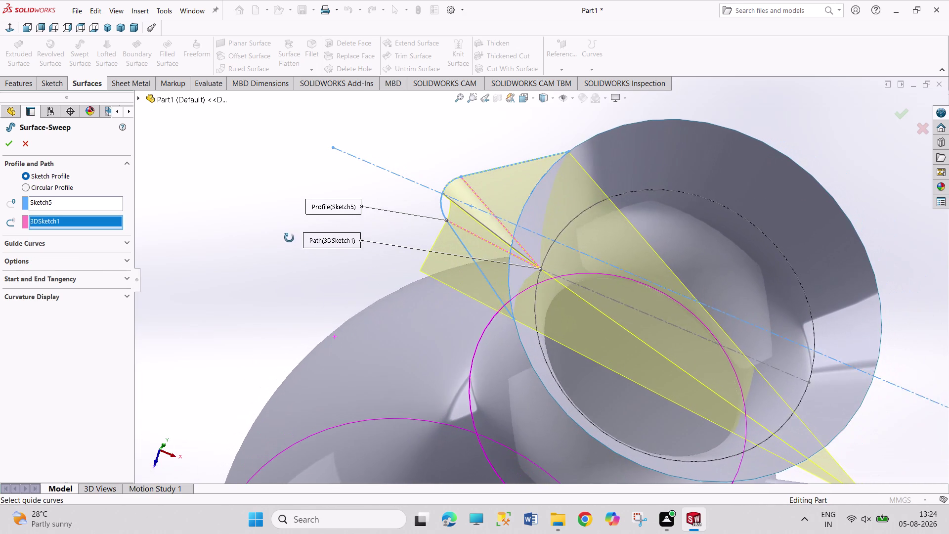
middle_drag(290, 237, 284, 243)
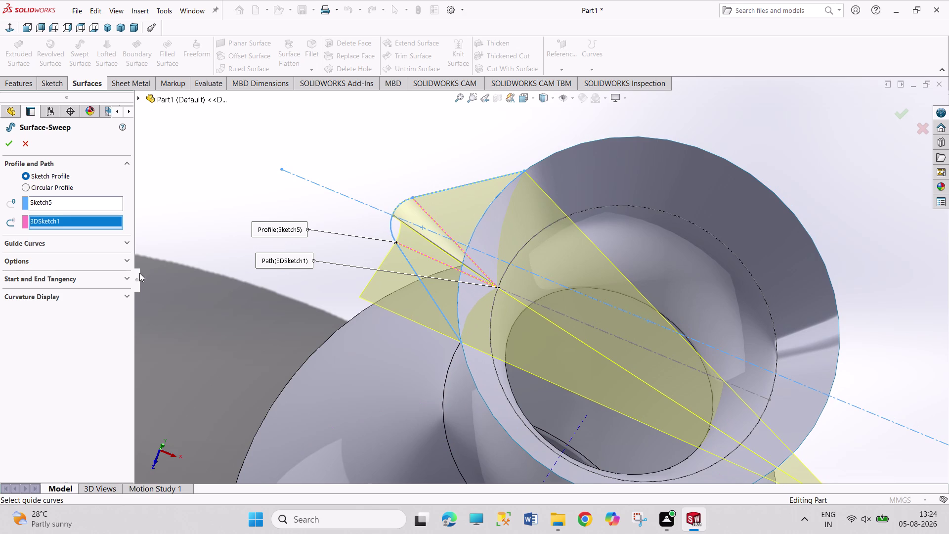
right_click(95, 202)
click(106, 209)
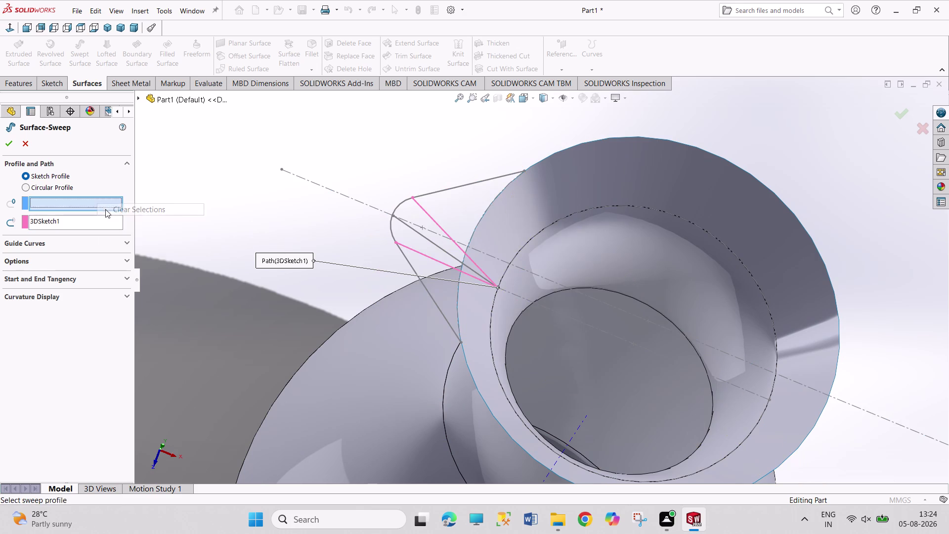
right_click(85, 218)
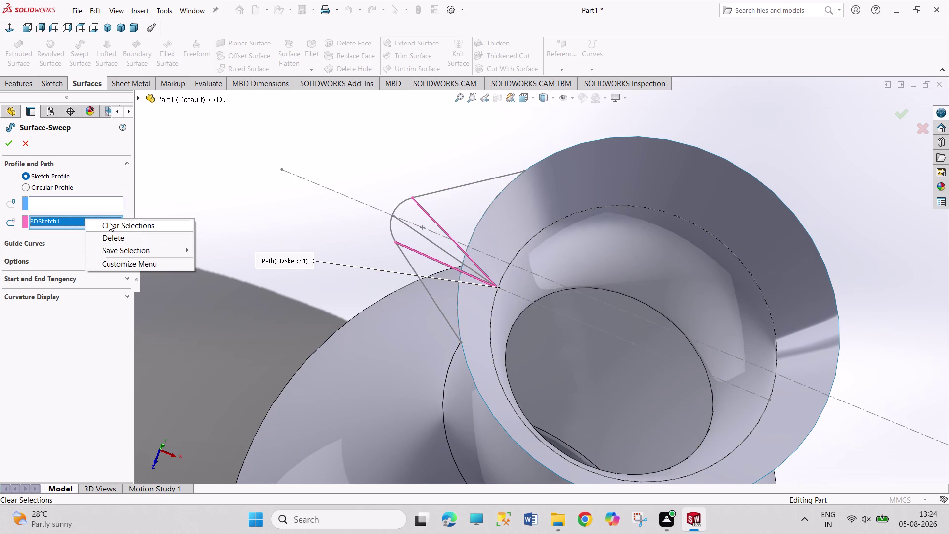
click(109, 223)
click(67, 203)
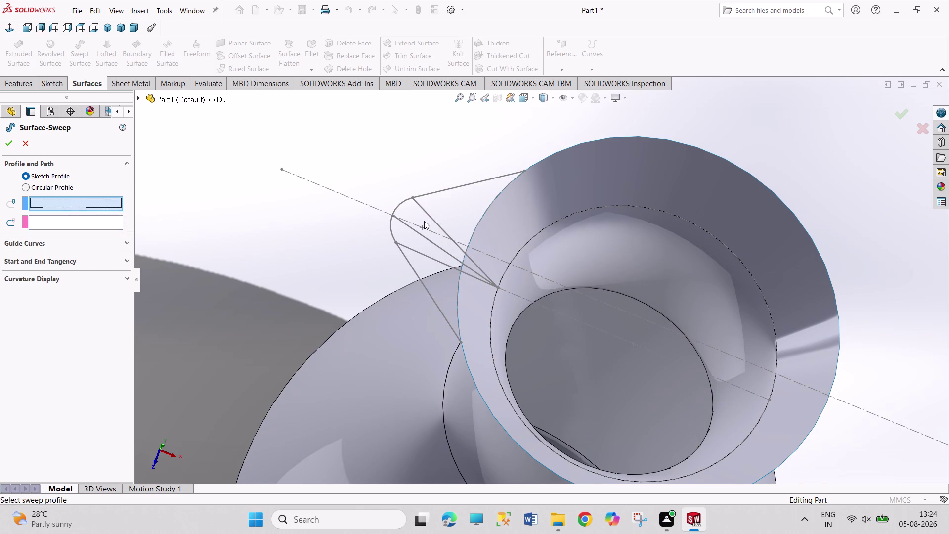
click(412, 266)
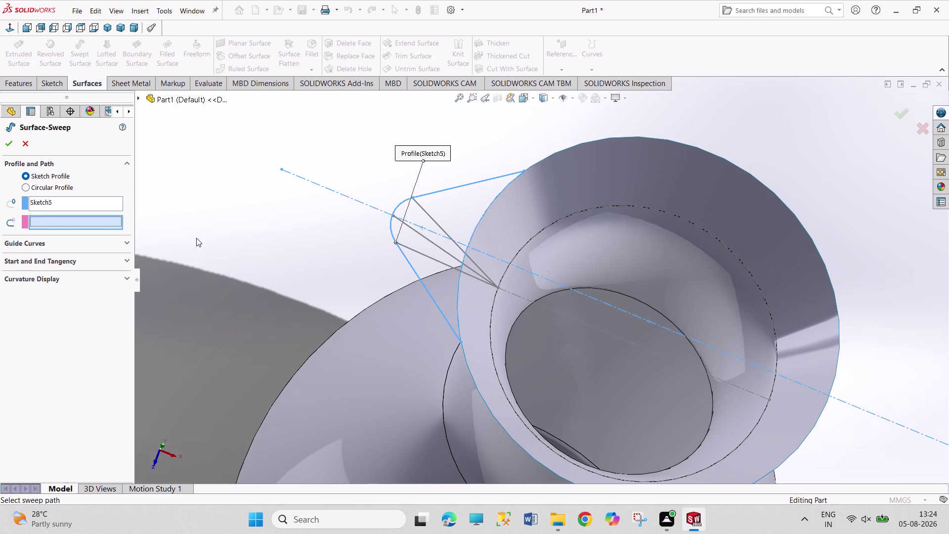
click(426, 240)
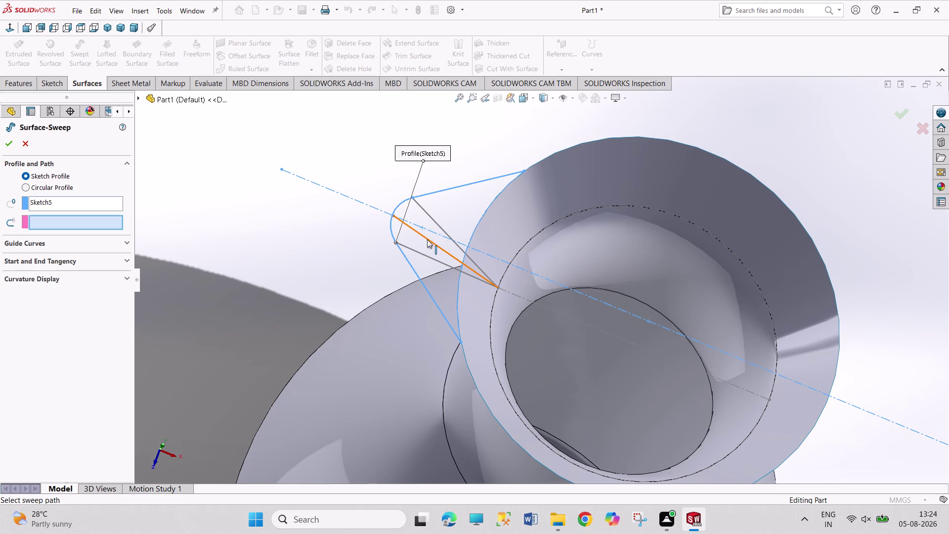
click(427, 239)
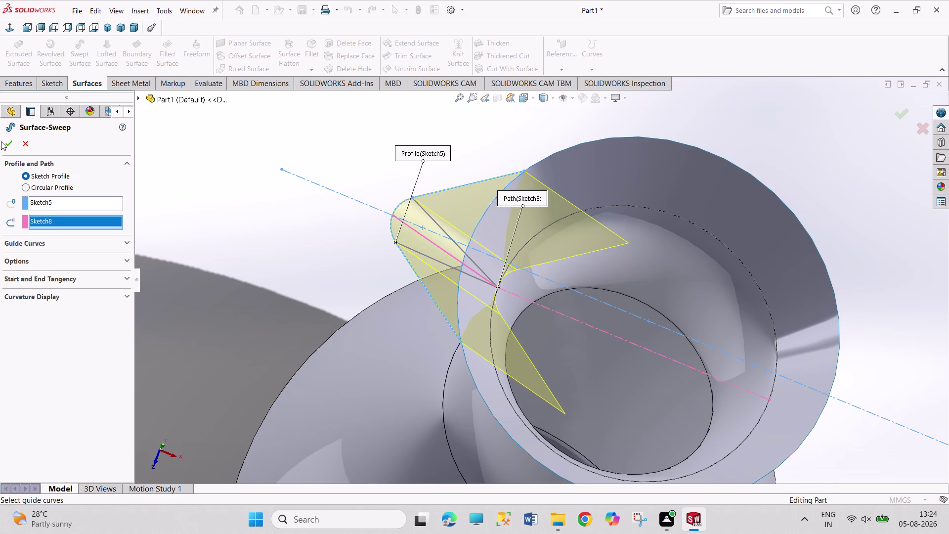
double_click(1, 141)
middle_drag(221, 173, 215, 177)
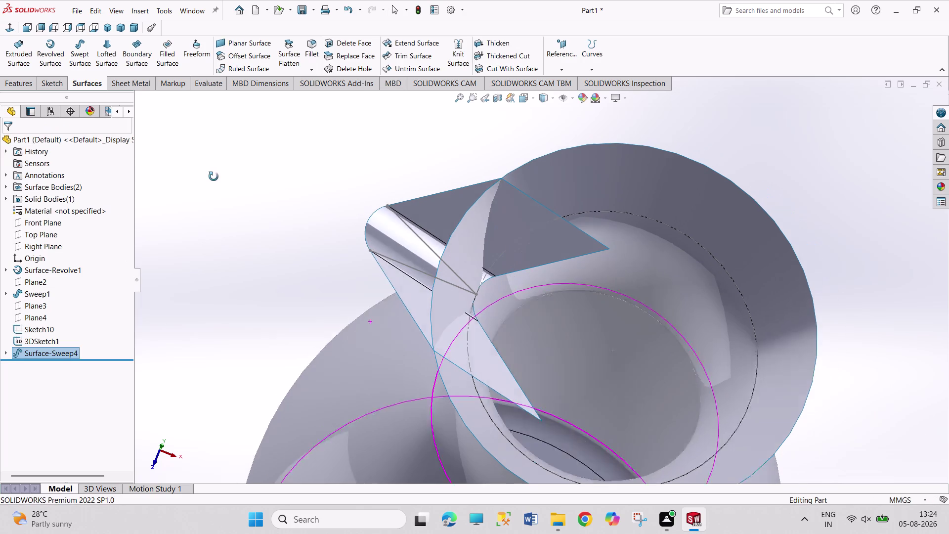
middle_drag(215, 177, 213, 178)
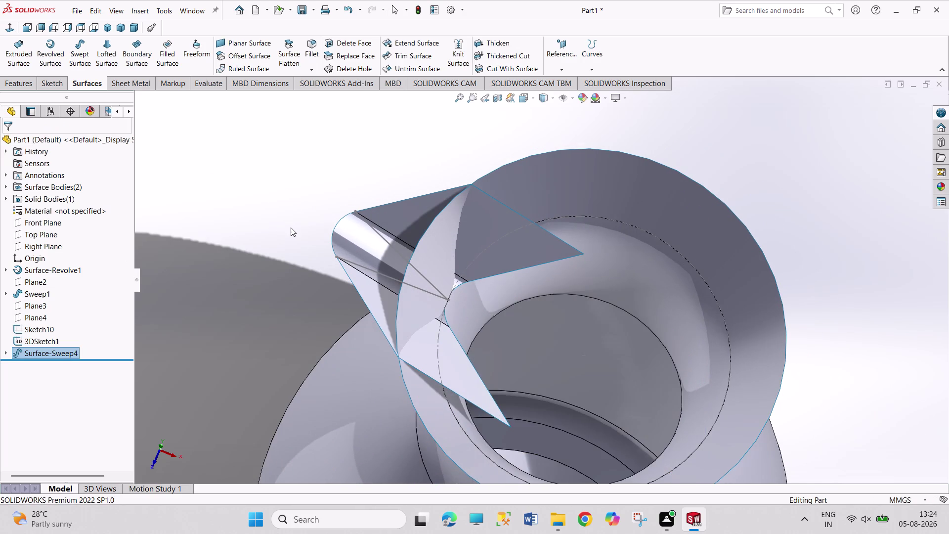
scroll(up, 3)
scroll(up, 3)
Undo Surface-Sweep4 to remove the swept spout surface.
scroll(up, 3)
scroll(down, 3)
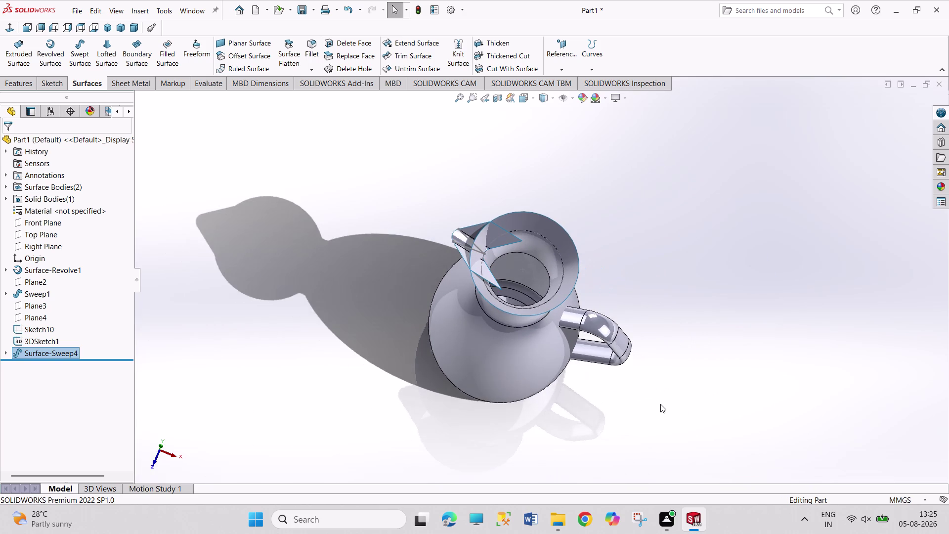
scroll(down, 3)
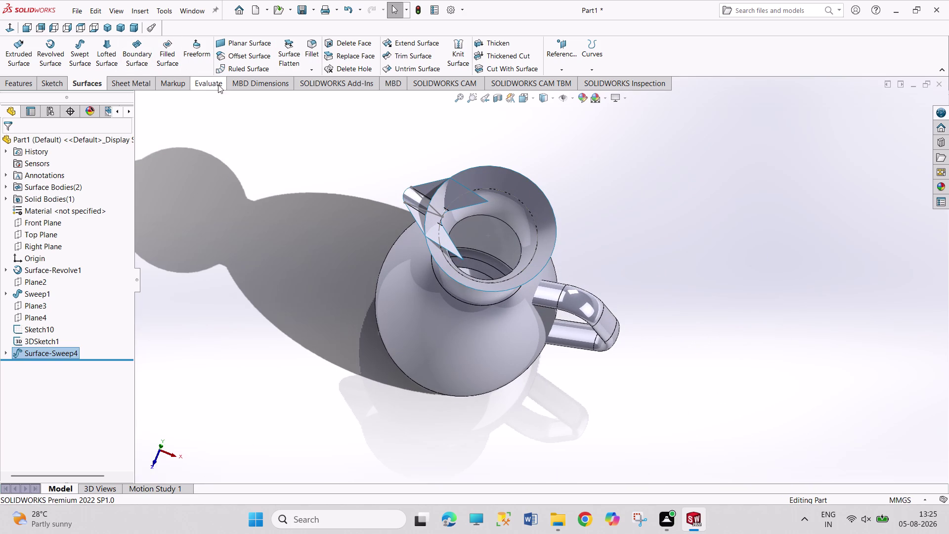
key(ctrl+z)
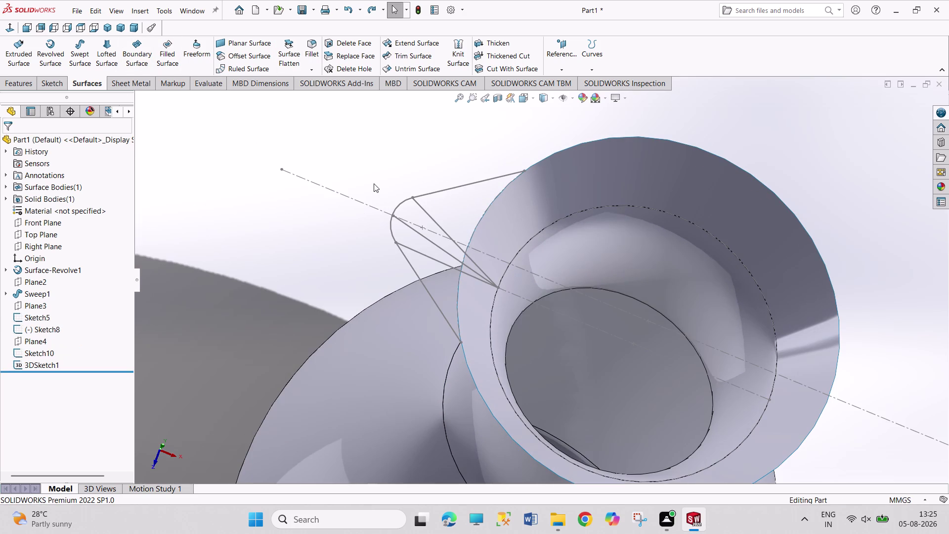
Start a boundary surface with Sketch5 and Sketch8, briefly adding and removing 3DSketch1.
click(145, 47)
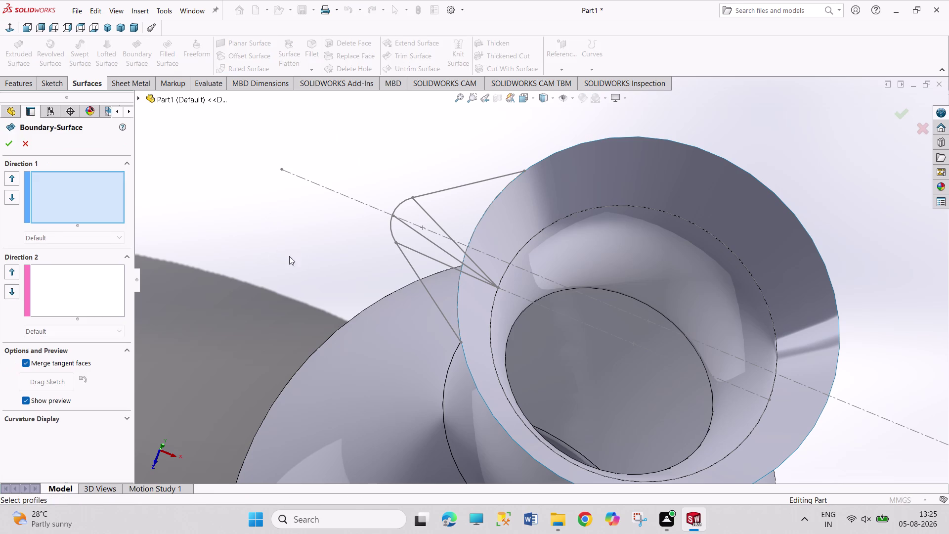
click(408, 258)
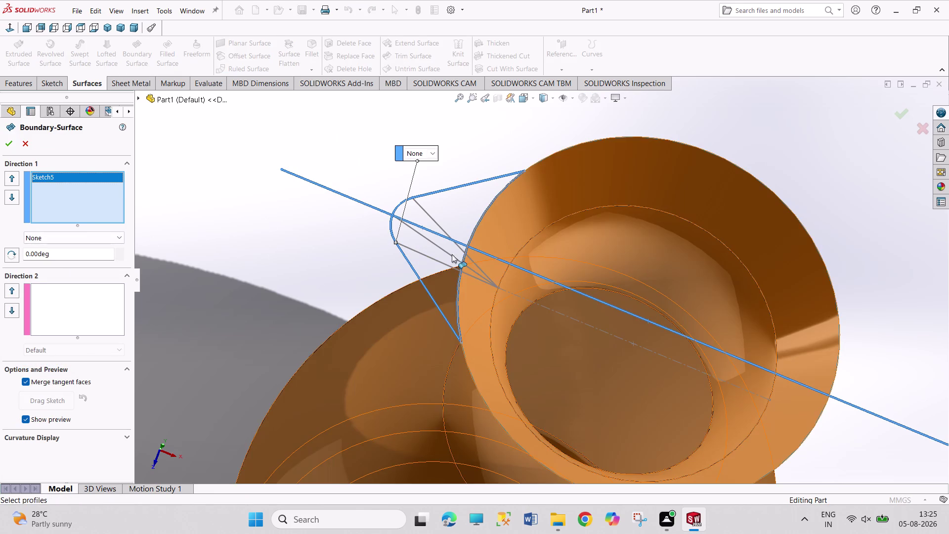
click(443, 252)
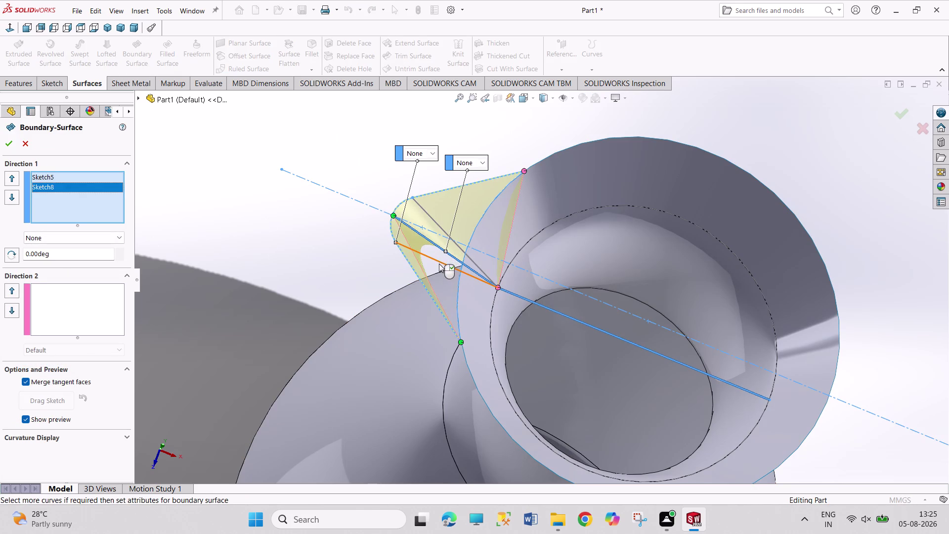
click(68, 303)
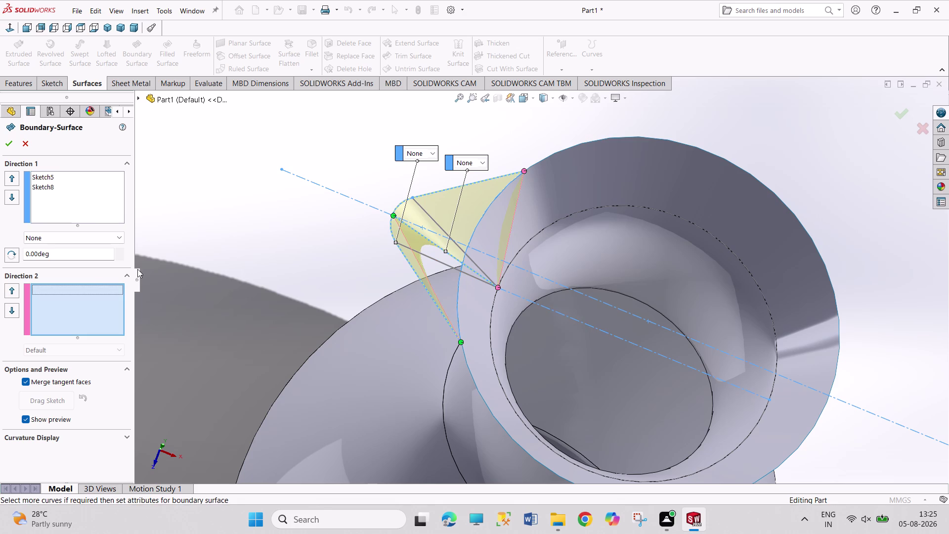
click(74, 218)
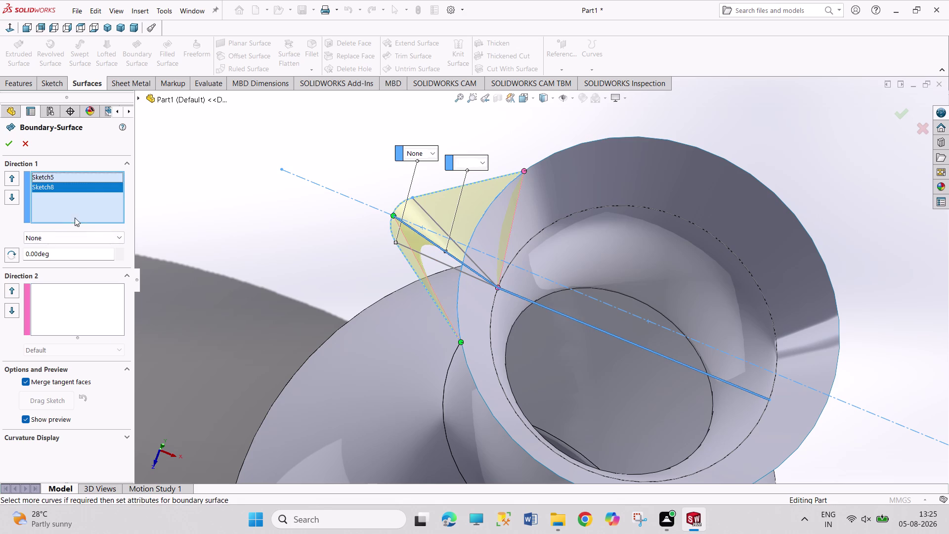
click(441, 262)
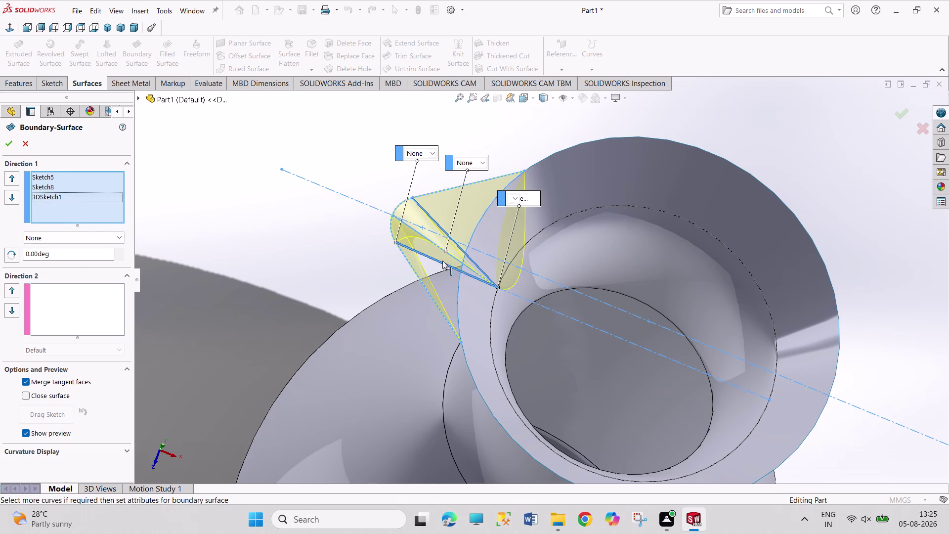
click(462, 247)
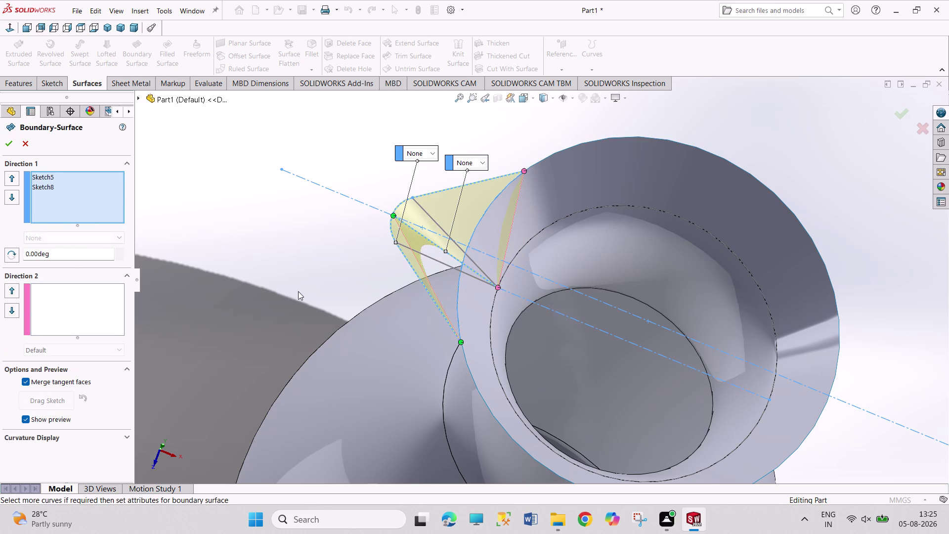
Inspect the boundary preview inside the neck, then cancel without creating it.
middle_drag(298, 291, 294, 307)
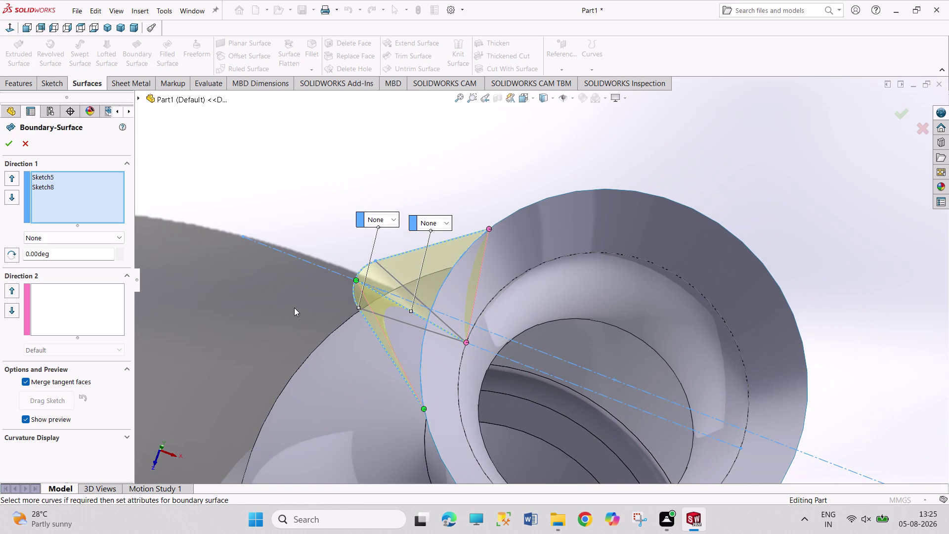
middle_drag(294, 308, 378, 304)
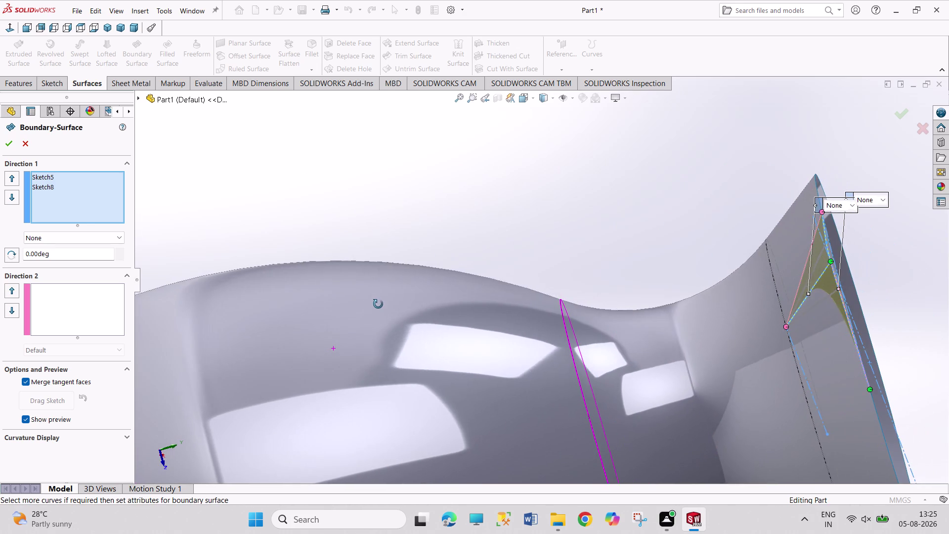
middle_drag(378, 304, 356, 295)
middle_drag(343, 290, 323, 282)
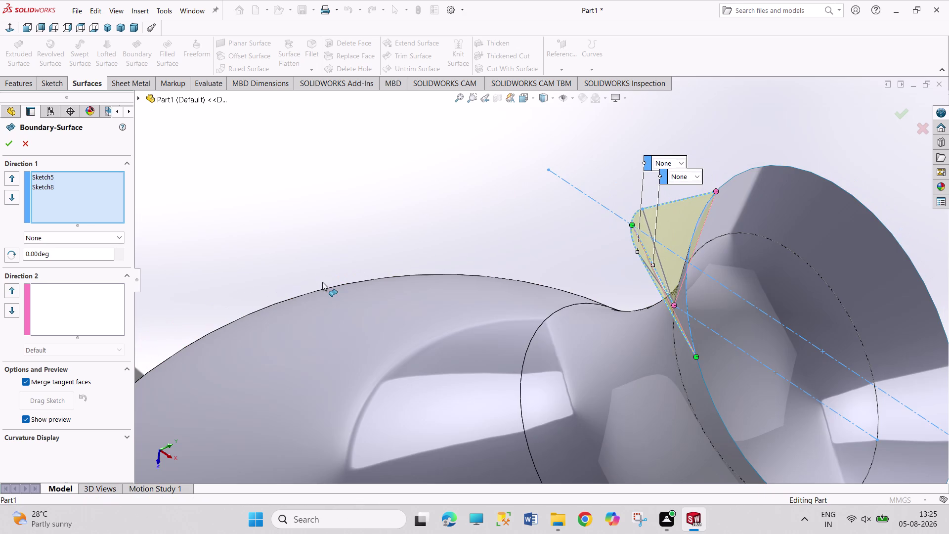
key(Escape)
key(Escape)
scroll(up, 3)
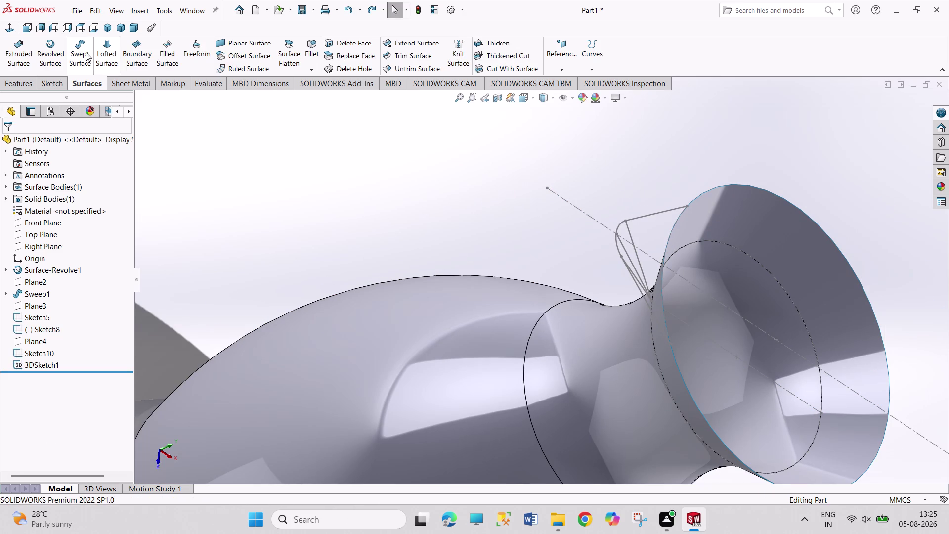
Try a lofted surface with Sketch5 and 3DSketch1 as profiles, then clear the profiles.
click(112, 55)
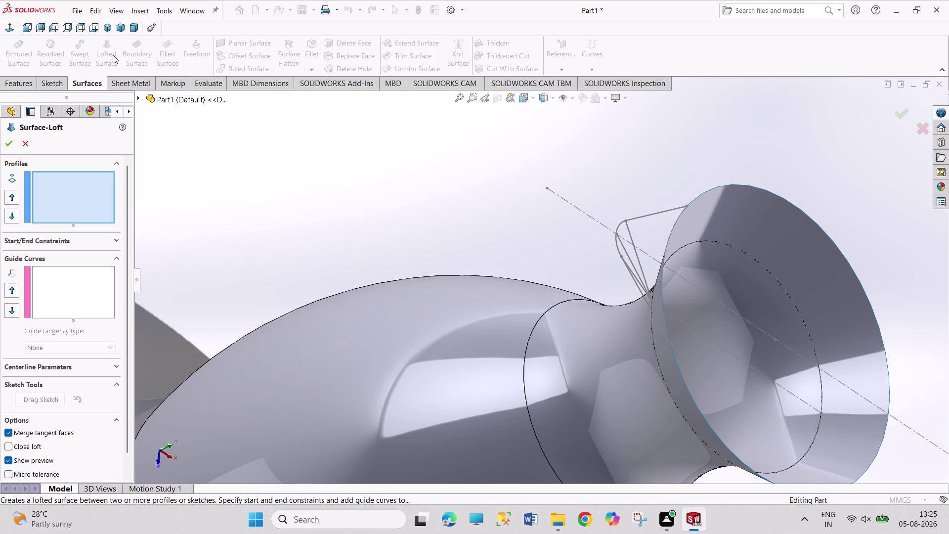
click(641, 216)
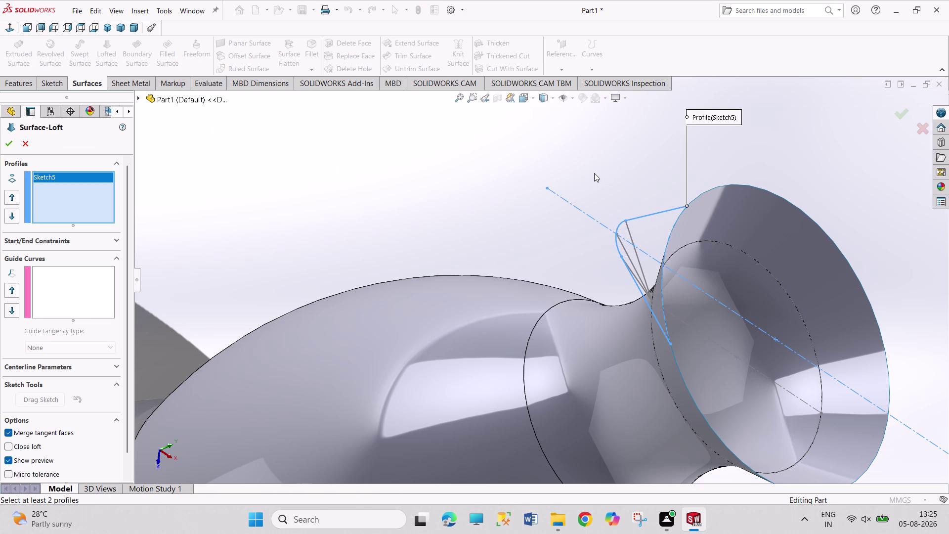
middle_drag(597, 174, 575, 168)
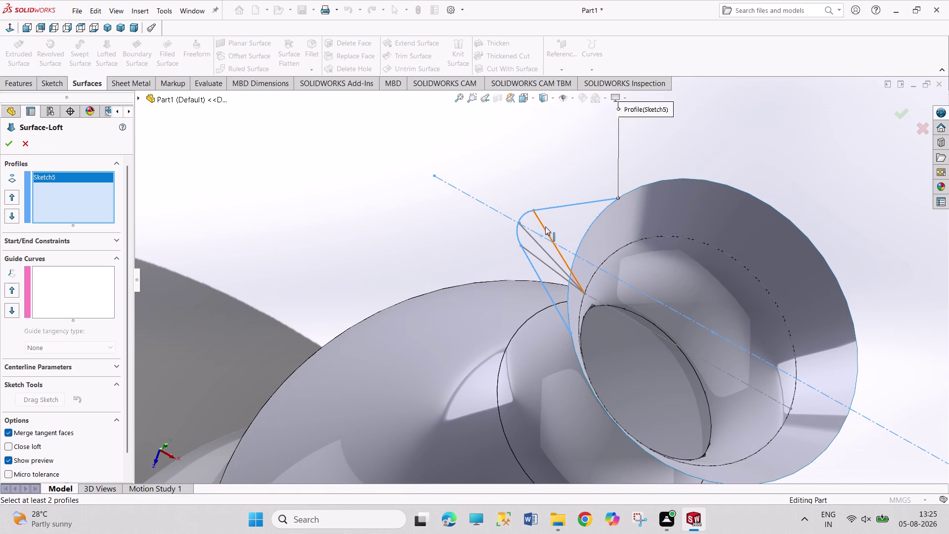
click(544, 227)
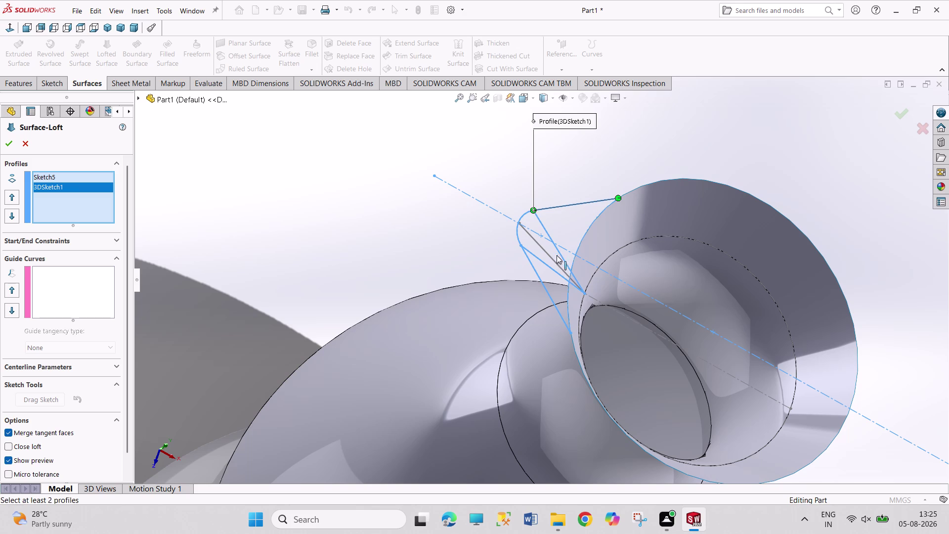
click(16, 143)
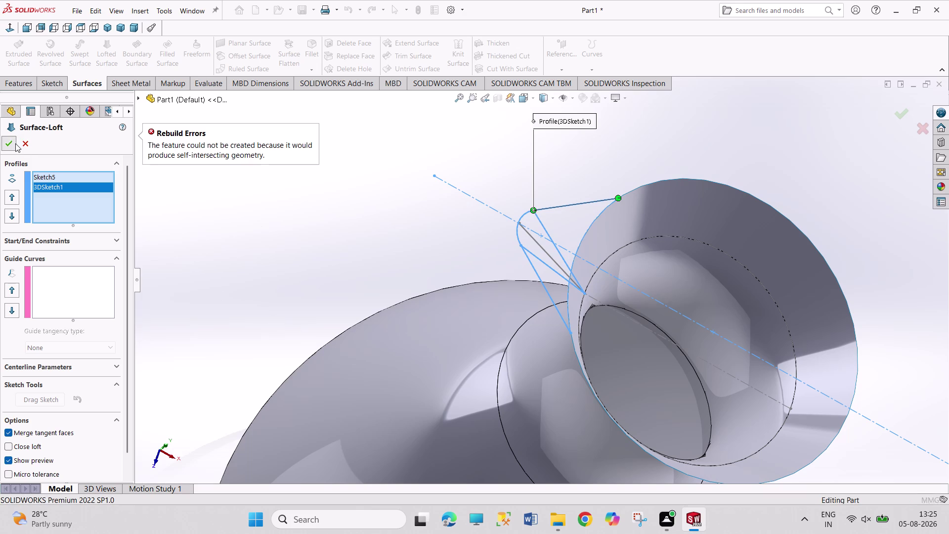
right_click(60, 187)
click(87, 196)
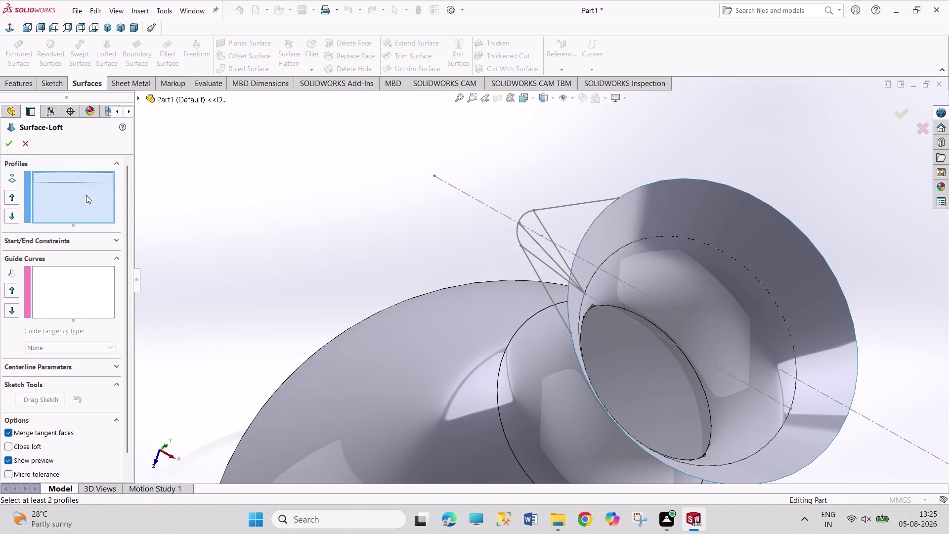
Reselect Sketch5 and Sketch8 as profiles with 3DSketch1 as guide, creating Surface-Loft3.
click(536, 271)
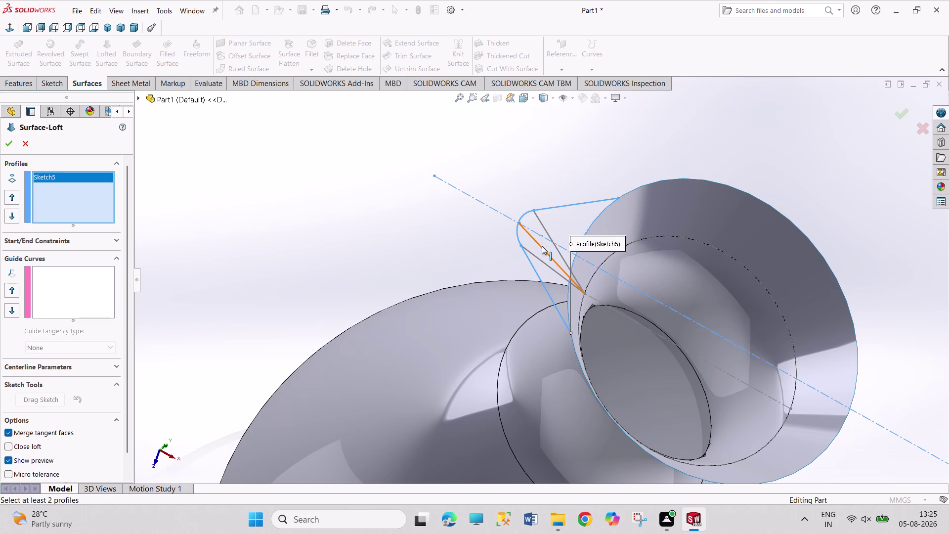
click(542, 245)
middle_drag(425, 252, 398, 251)
click(38, 266)
click(55, 276)
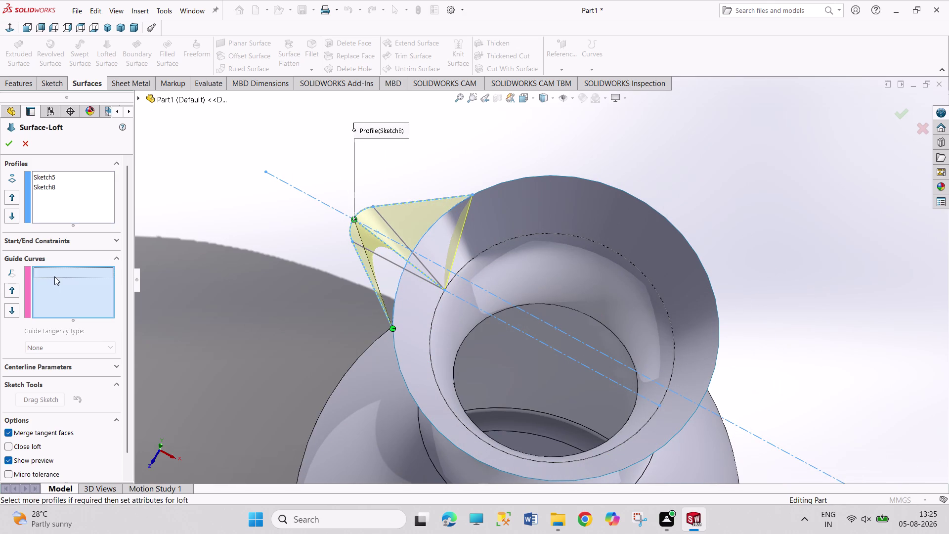
click(388, 261)
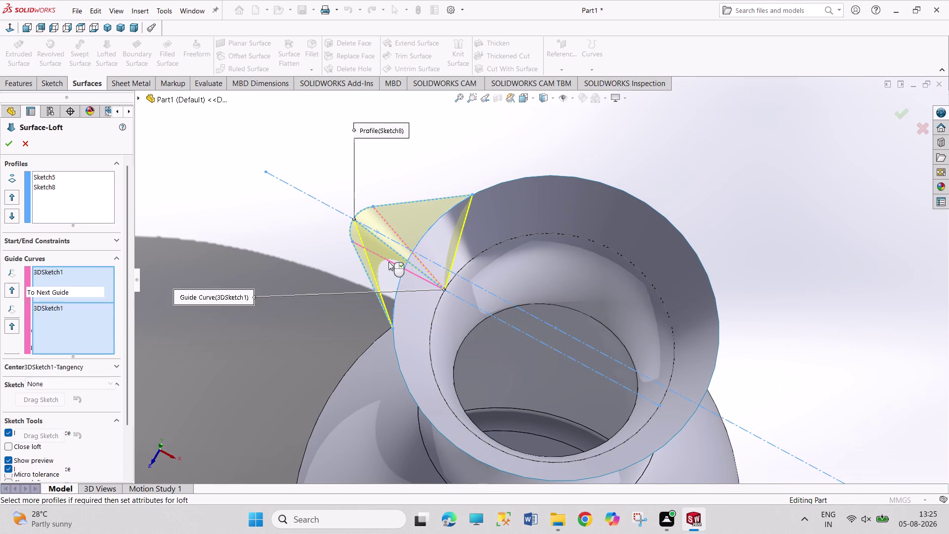
middle_drag(309, 184, 368, 236)
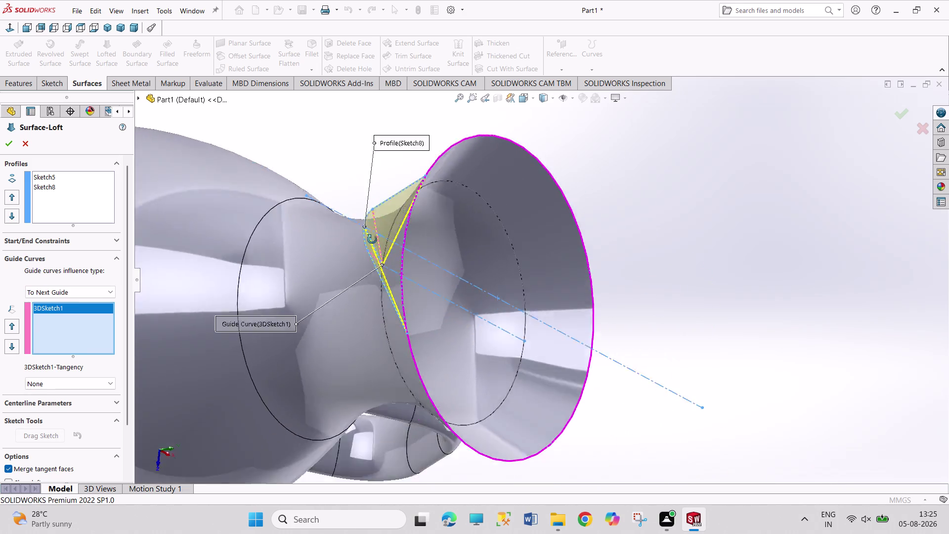
middle_drag(367, 236, 414, 267)
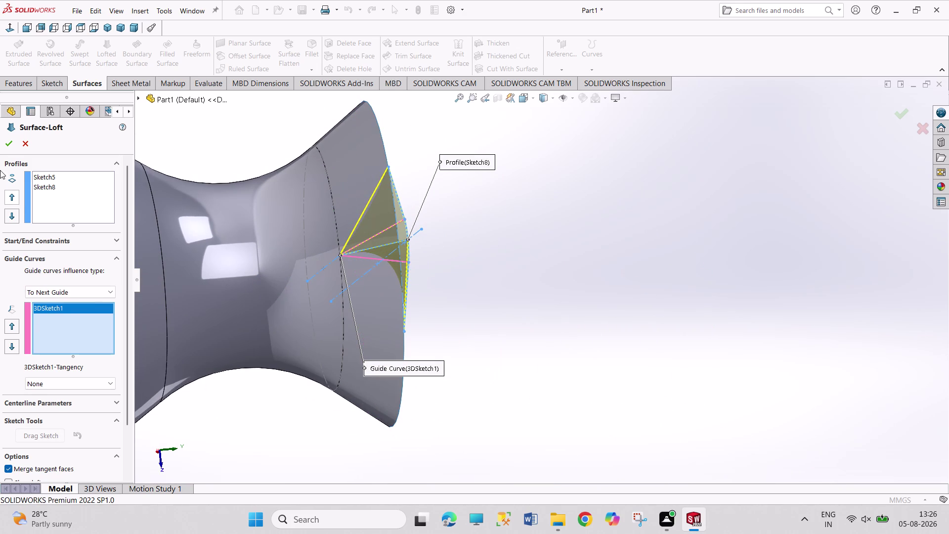
click(9, 143)
middle_drag(479, 287, 421, 327)
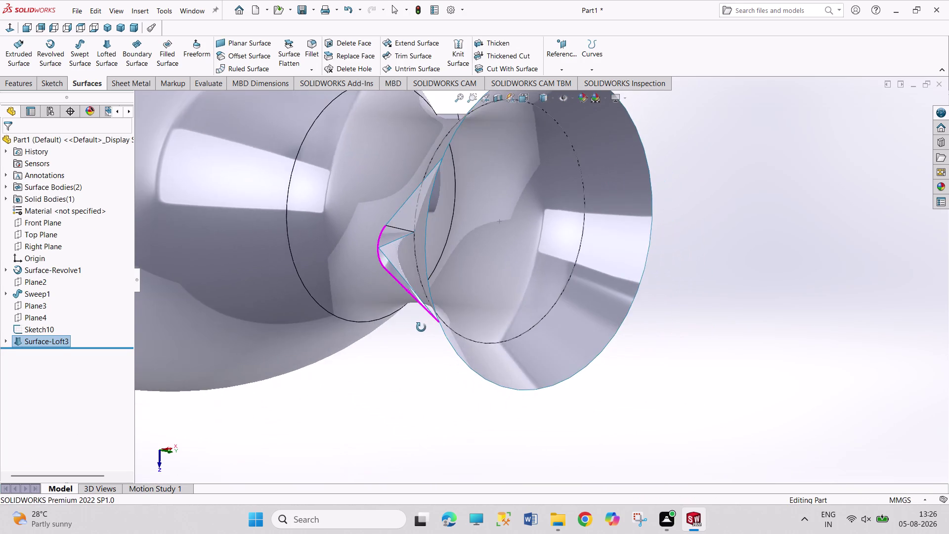
Inspect Surface-Loft3 around the neck and reopen its PropertyManager.
middle_drag(421, 328, 479, 286)
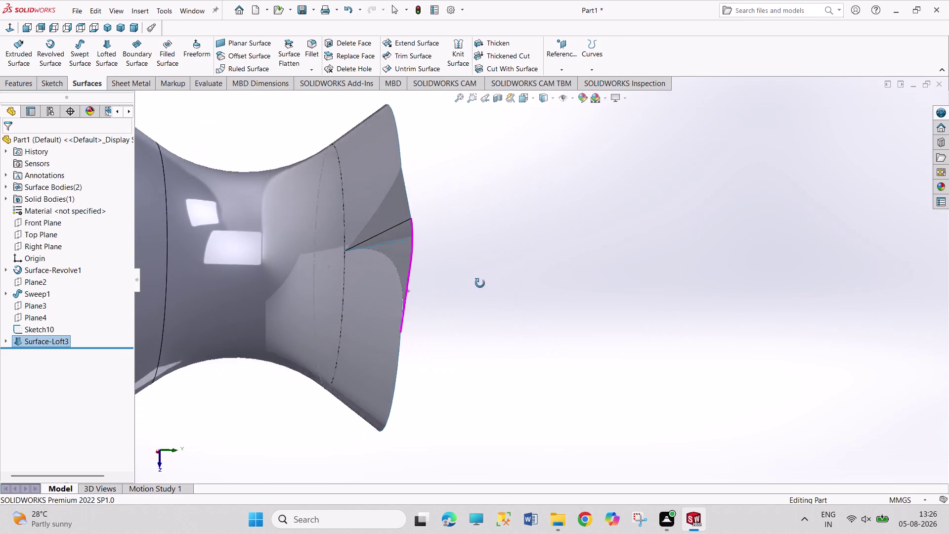
middle_drag(478, 287, 402, 204)
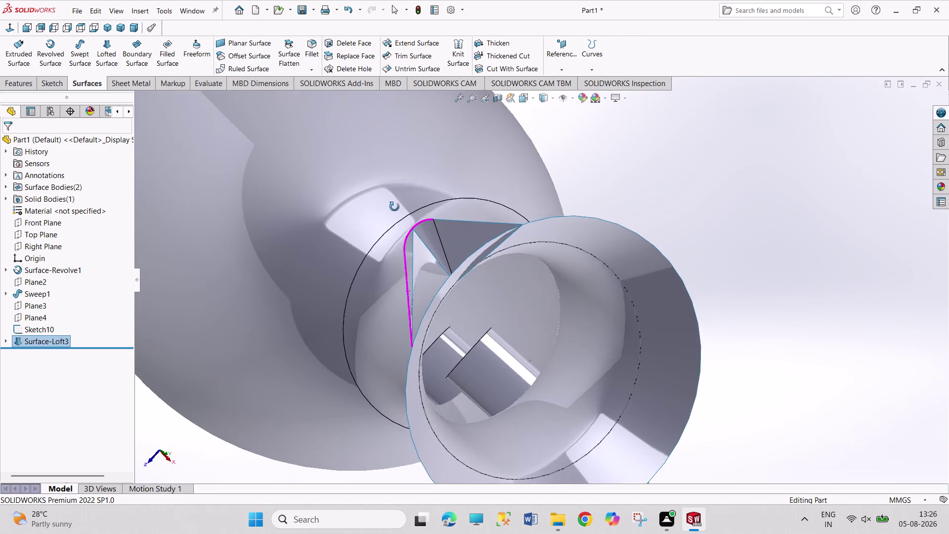
middle_drag(401, 204, 374, 227)
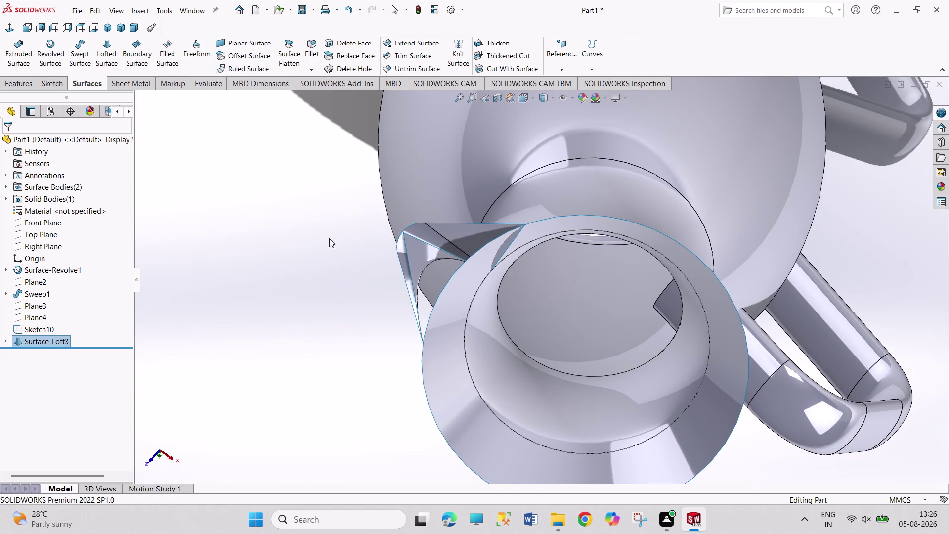
middle_drag(347, 289, 370, 240)
right_click(41, 341)
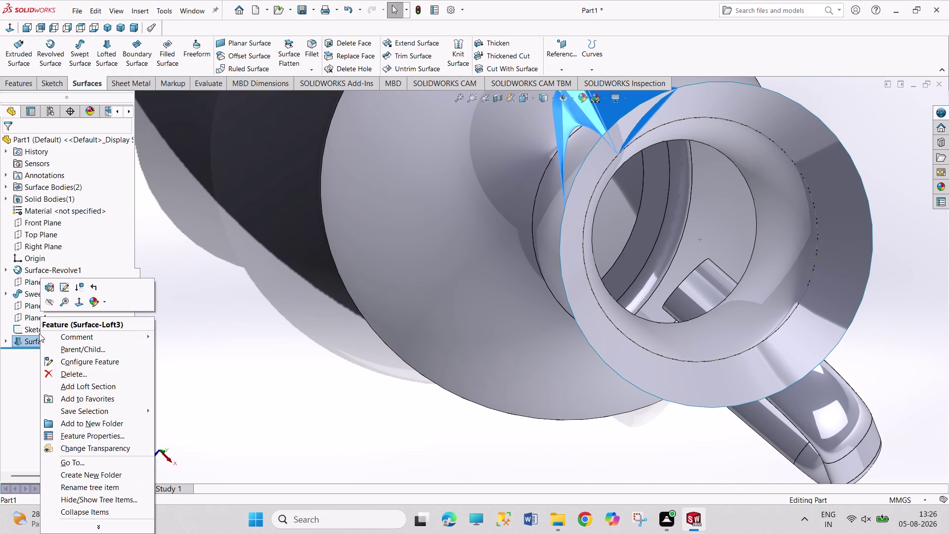
click(48, 291)
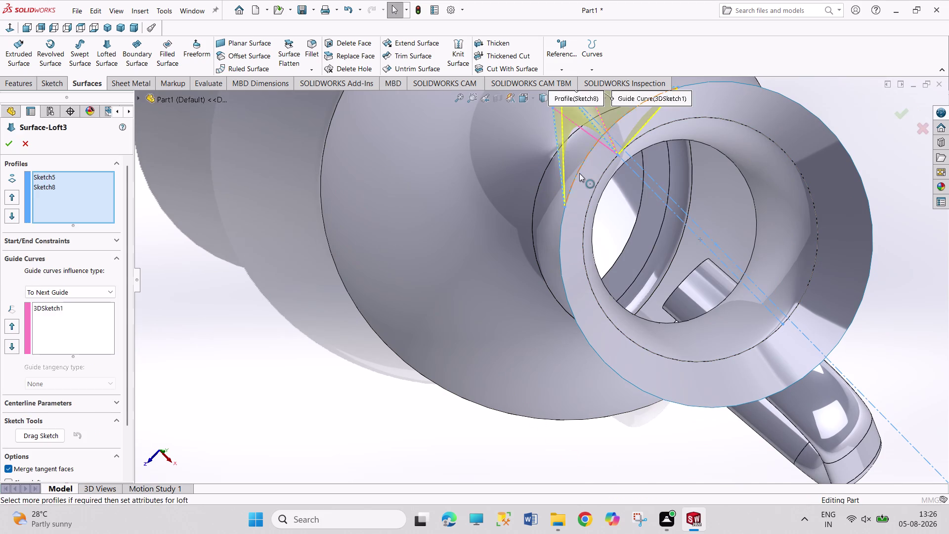
scroll(down, 3)
scroll(up, 3)
scroll(down, 3)
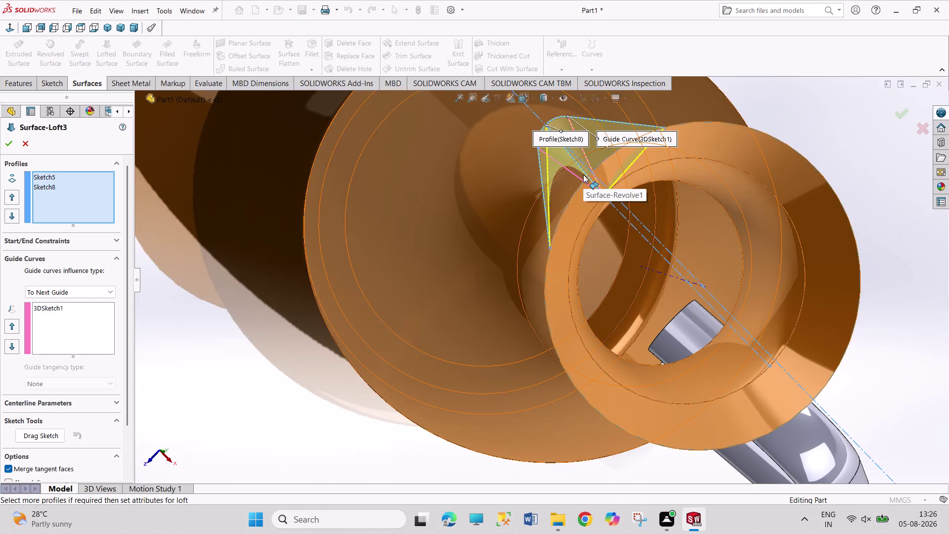
scroll(up, 3)
scroll(down, 3)
scroll(down, 3)
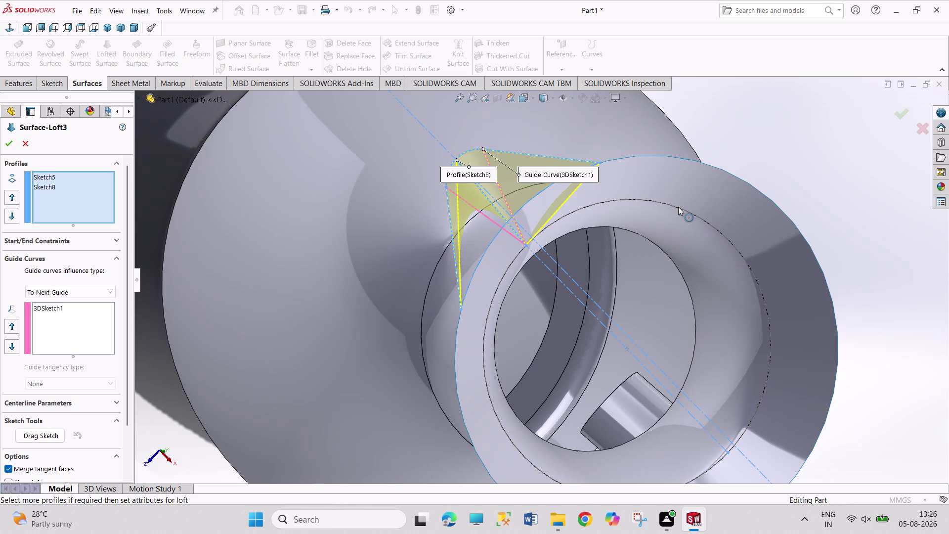
scroll(down, 3)
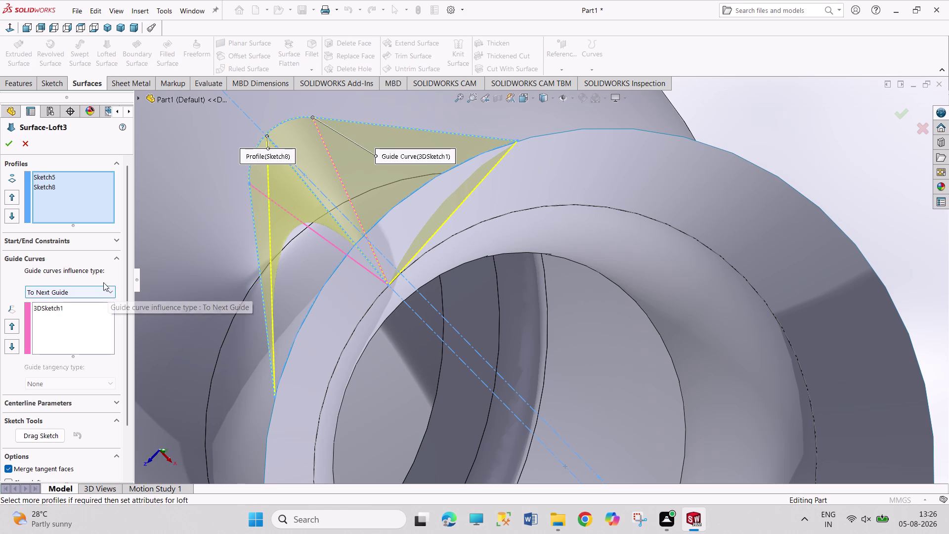
Set the loft End constraint to Normal To Profile and rebuild.
click(95, 244)
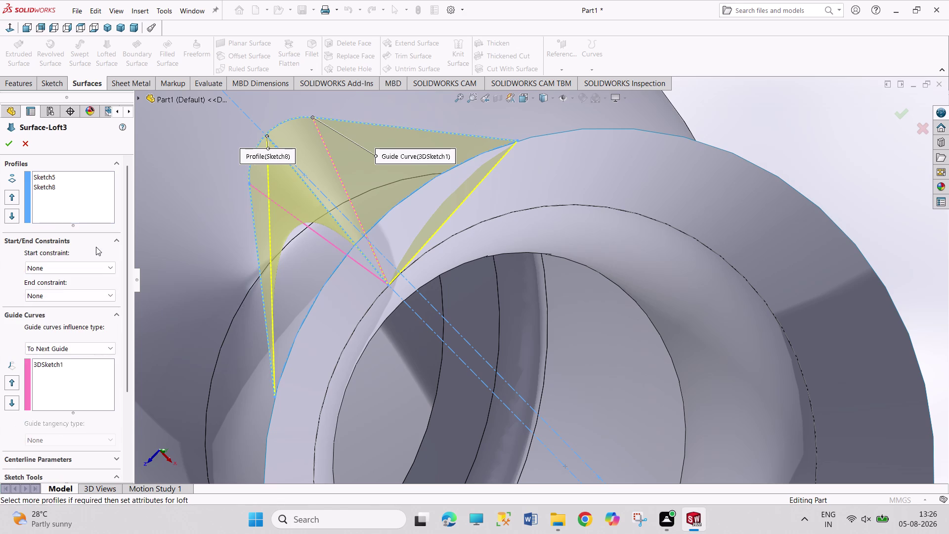
click(103, 298)
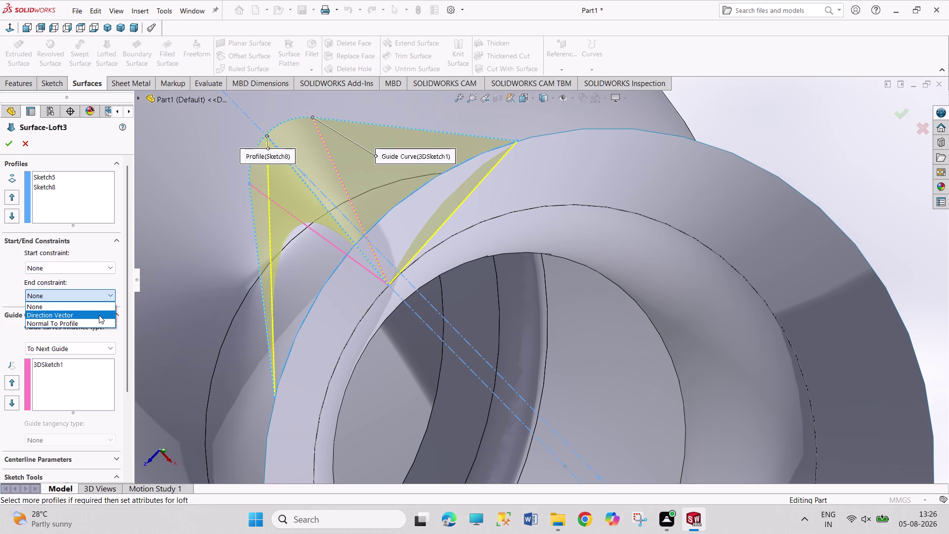
click(102, 323)
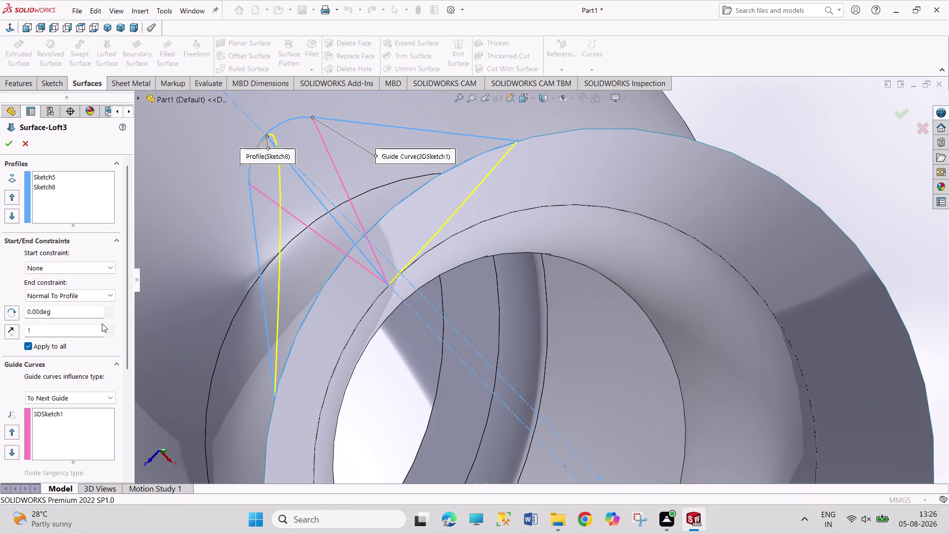
click(20, 145)
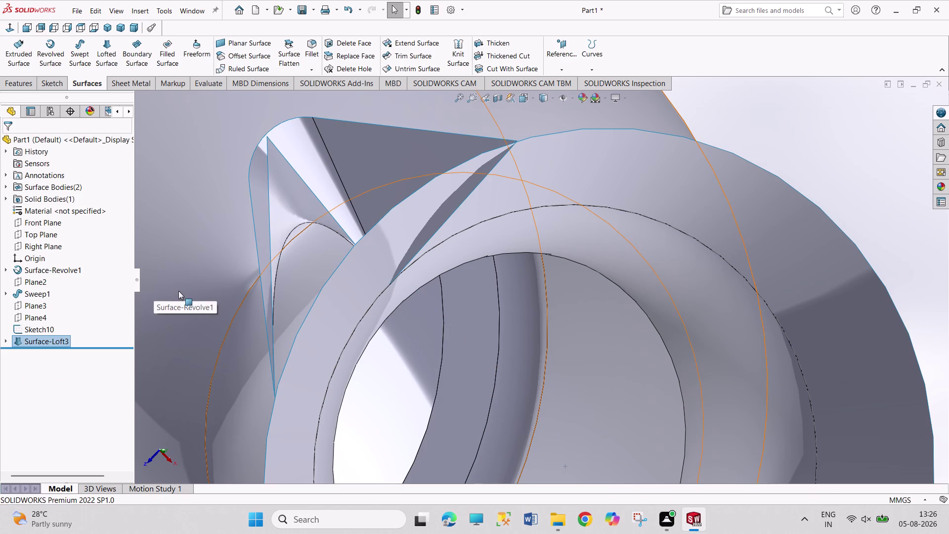
Inspect the spout loft, then undo it.
scroll(down, 3)
middle_drag(196, 274, 272, 293)
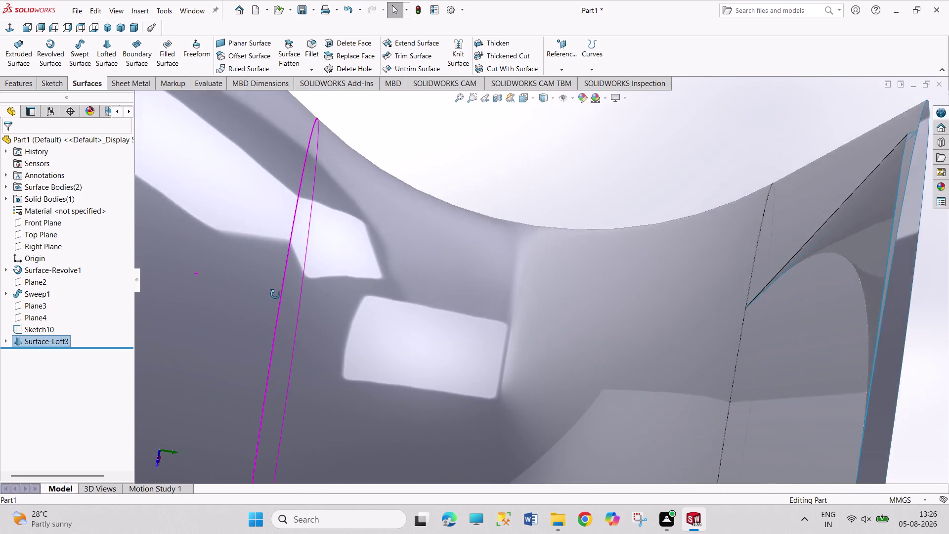
middle_drag(272, 293, 220, 269)
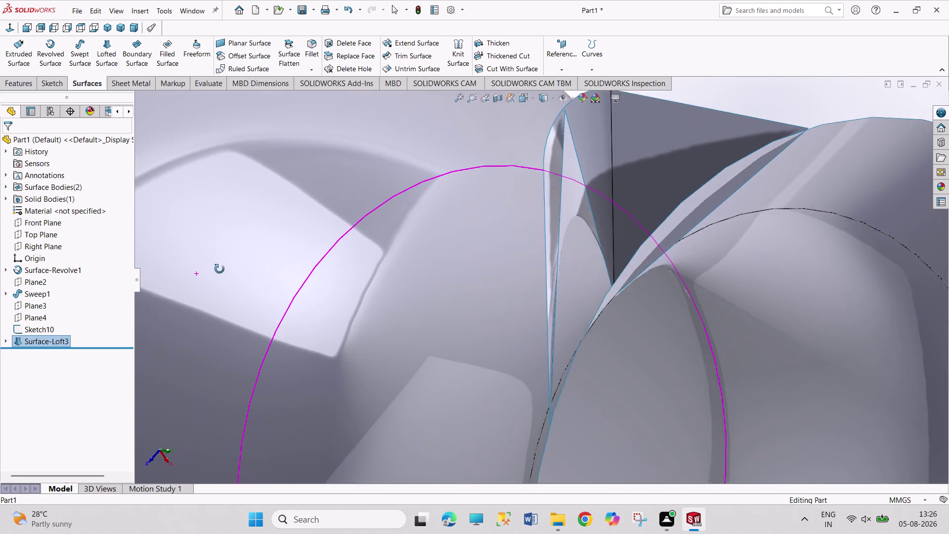
middle_drag(220, 268, 212, 274)
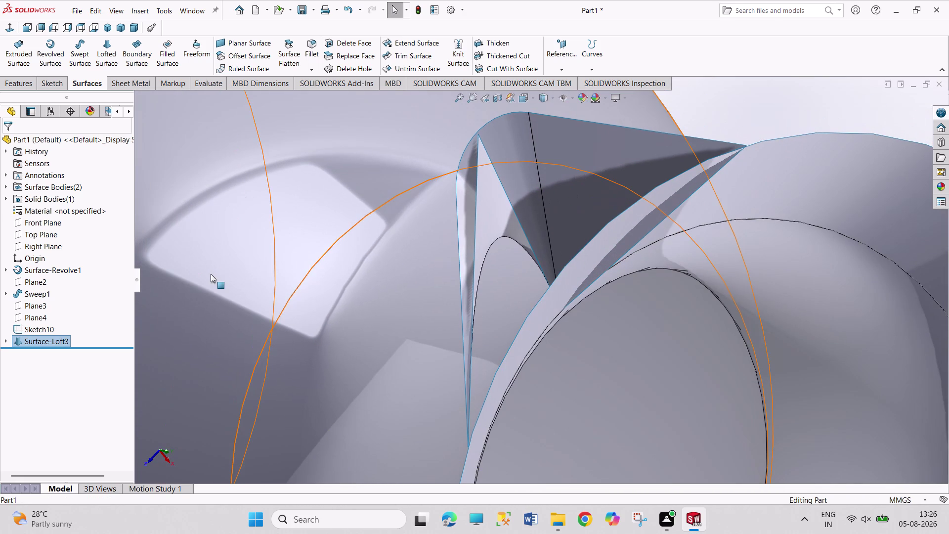
key(ctrl+z)
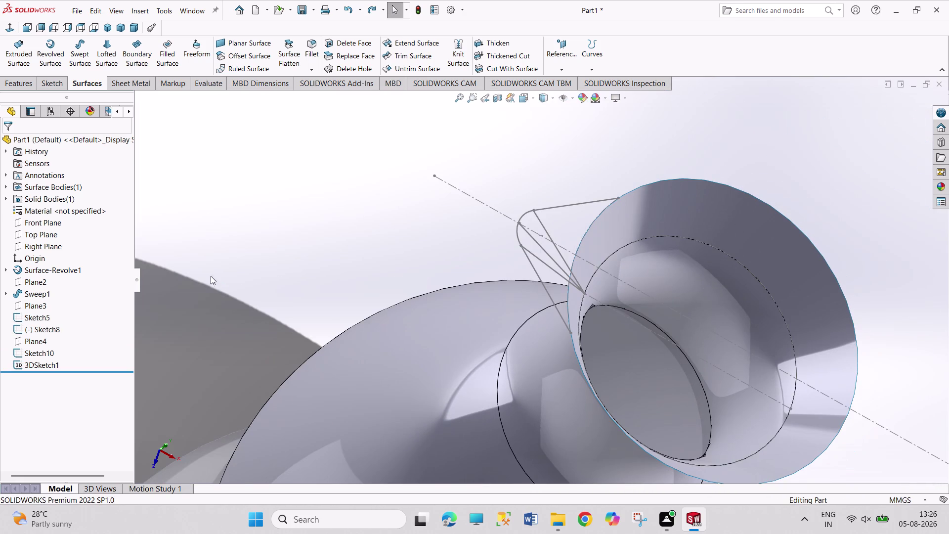
Start a new surface loft with Sketch5 and Sketch8 as profiles.
middle_drag(278, 225, 298, 235)
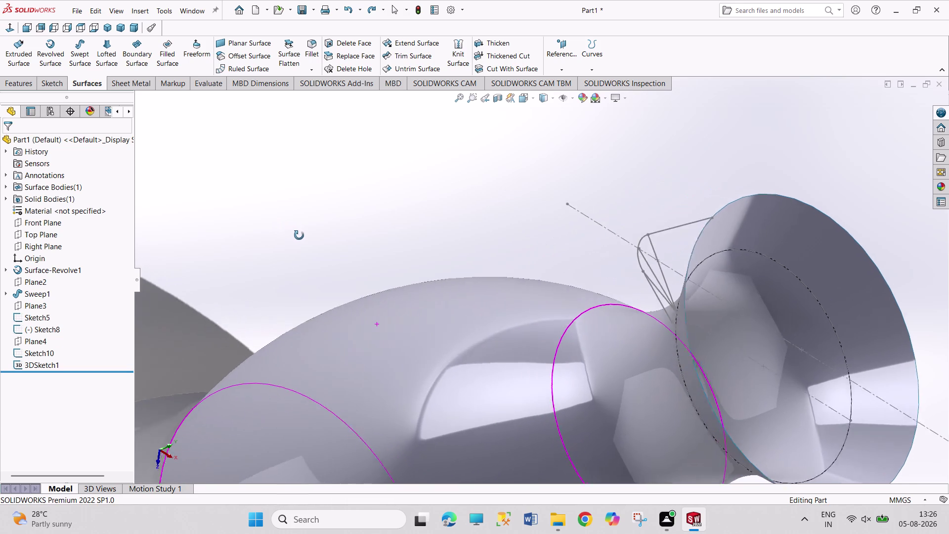
middle_drag(298, 235, 293, 260)
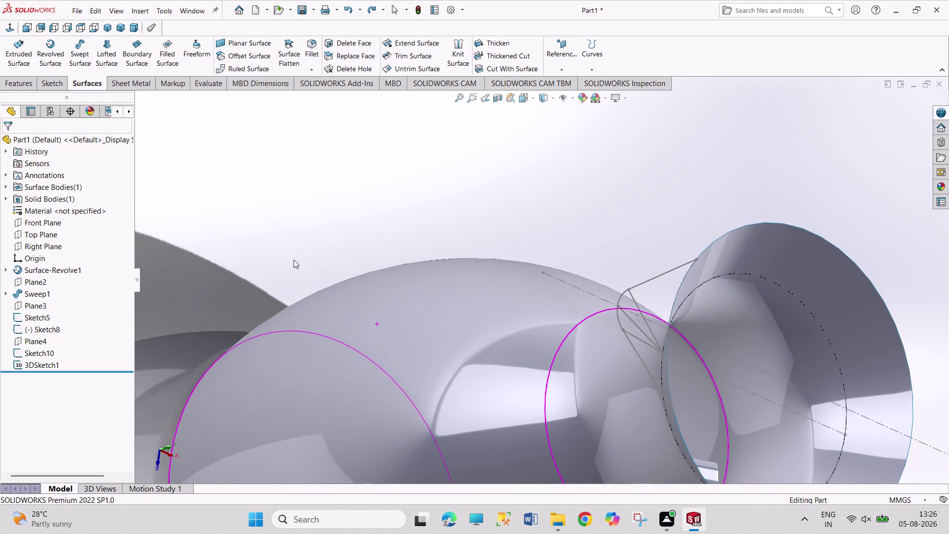
scroll(up, 3)
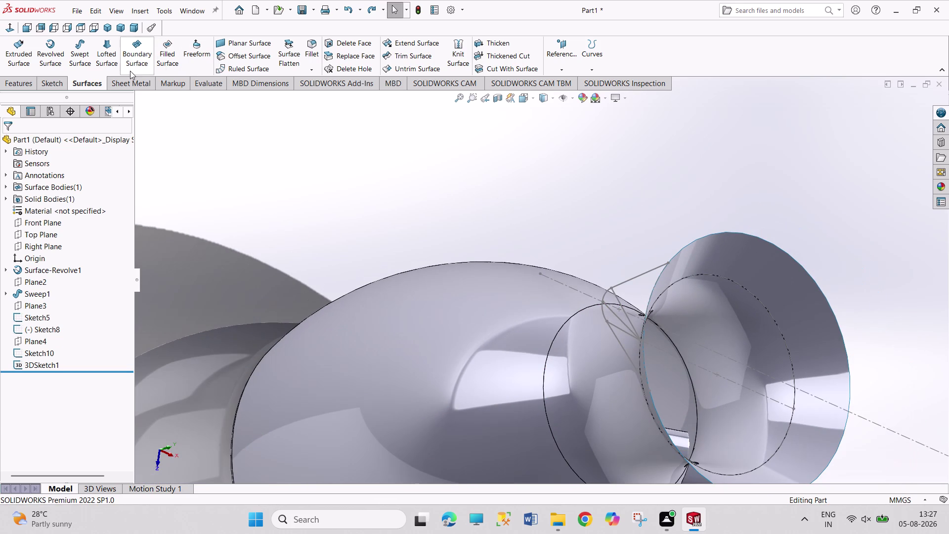
click(110, 55)
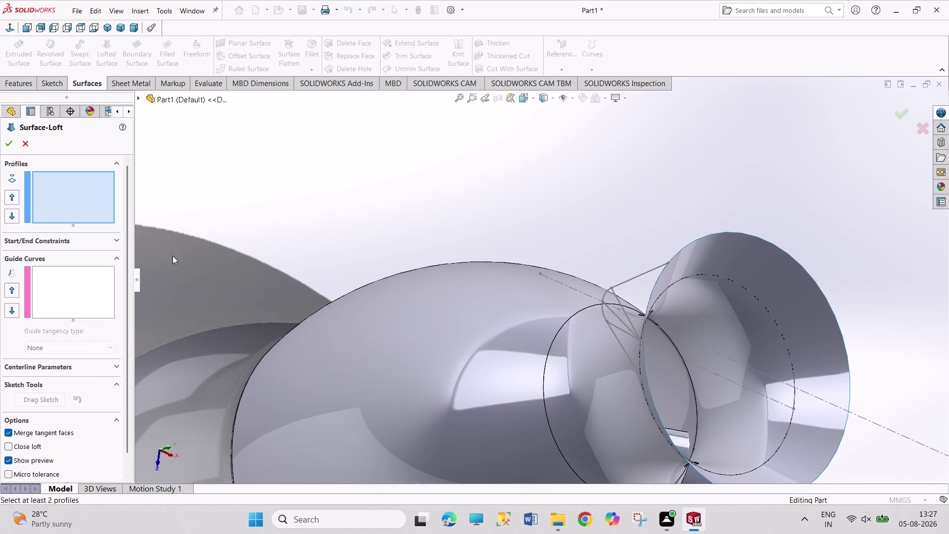
click(619, 342)
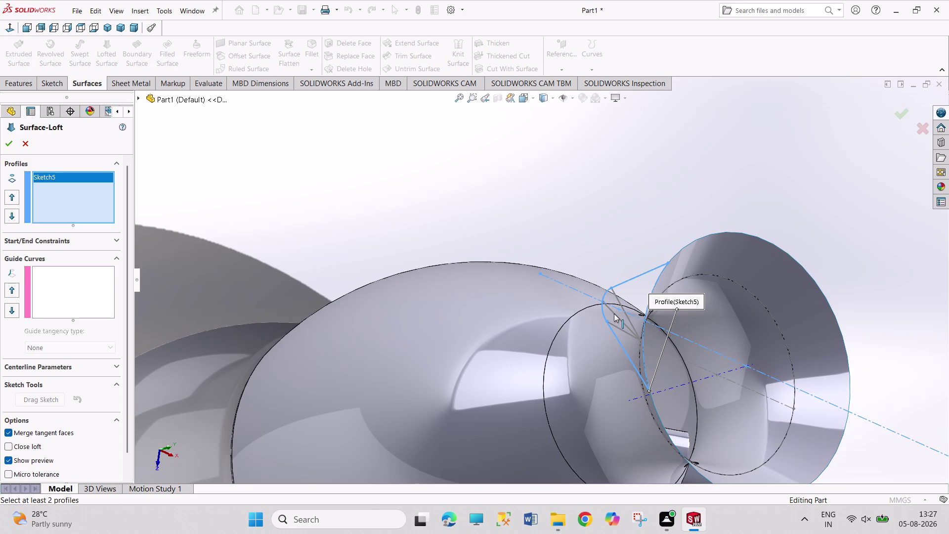
click(614, 314)
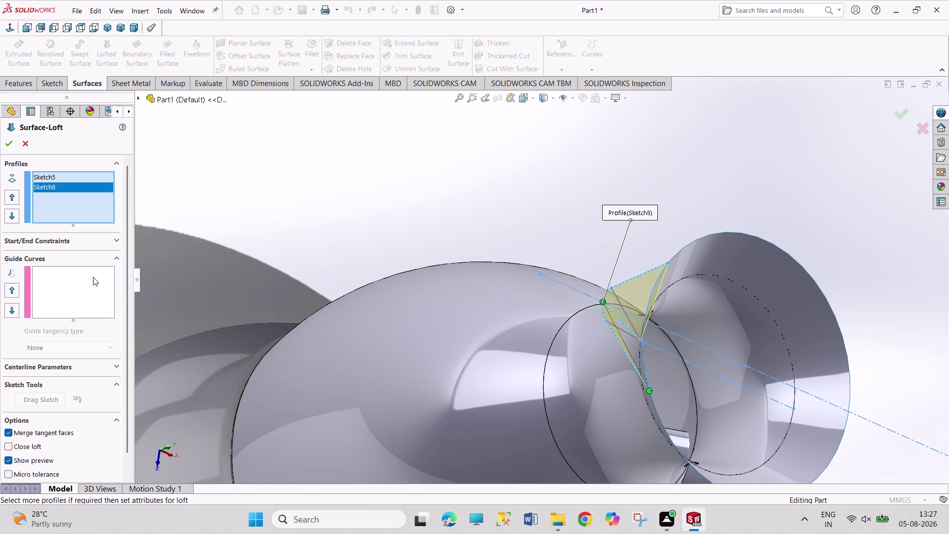
click(92, 278)
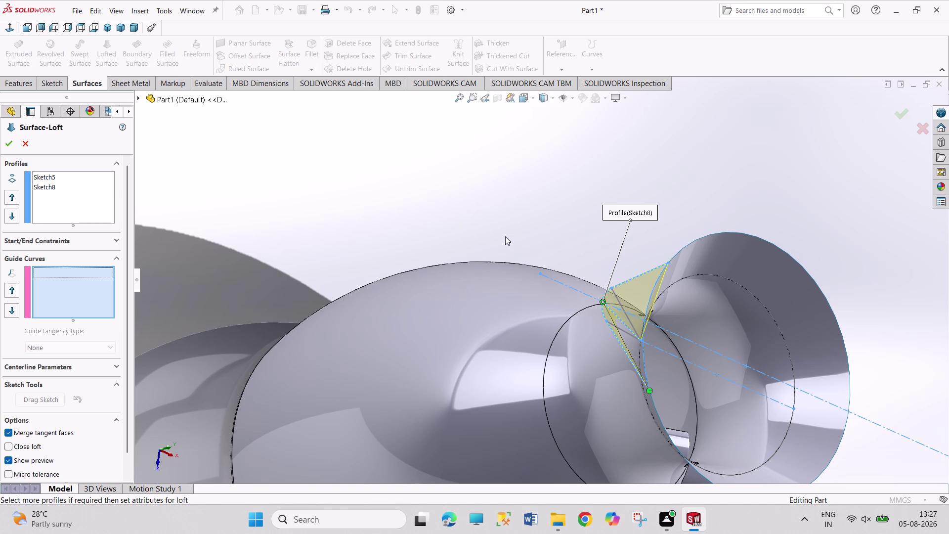
Set 3DSketch1 as the loft guide curve, removing and re-adding it once.
middle_drag(525, 182, 598, 279)
scroll(down, 3)
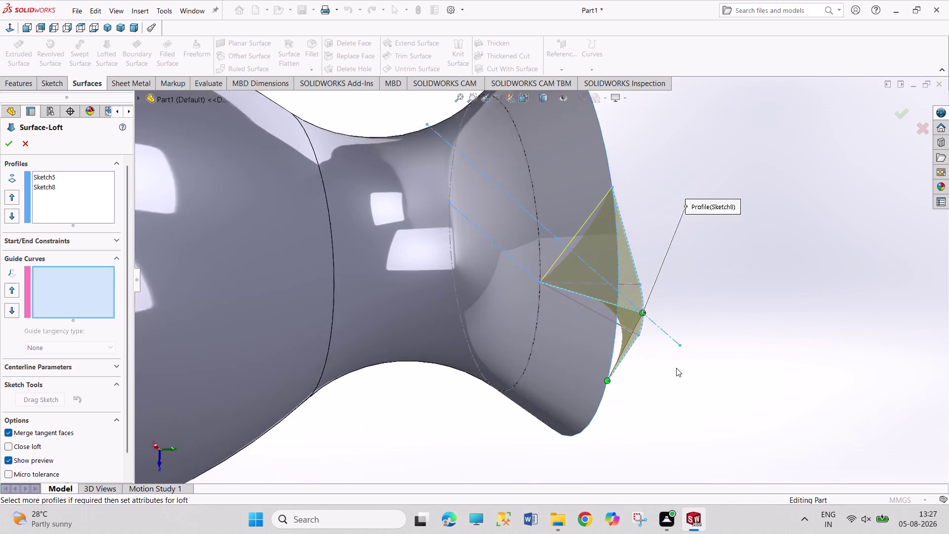
scroll(down, 3)
middle_drag(658, 356, 664, 274)
middle_drag(664, 271, 665, 262)
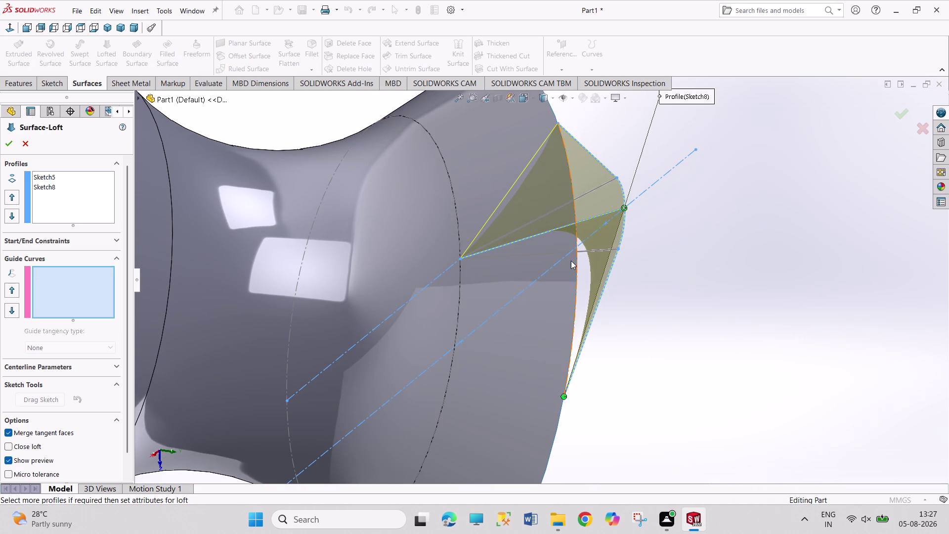
click(552, 255)
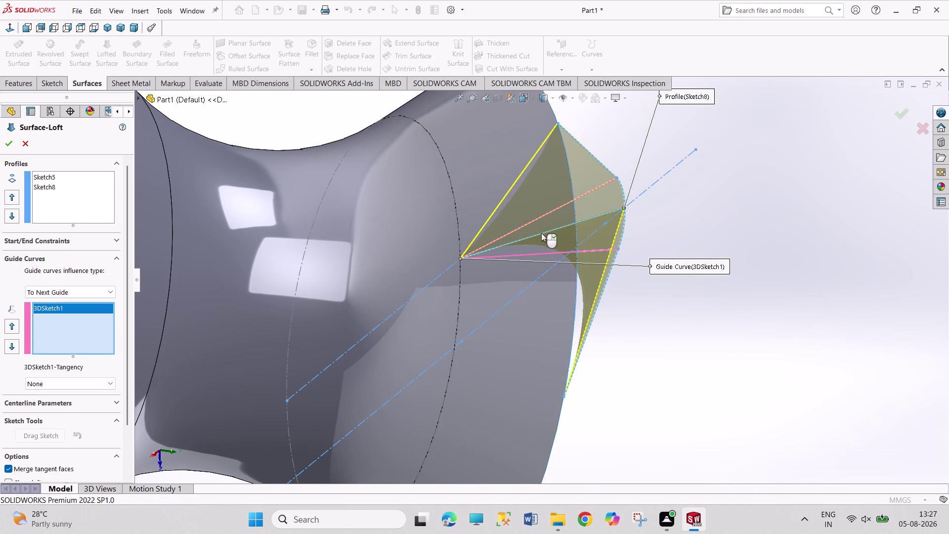
click(541, 218)
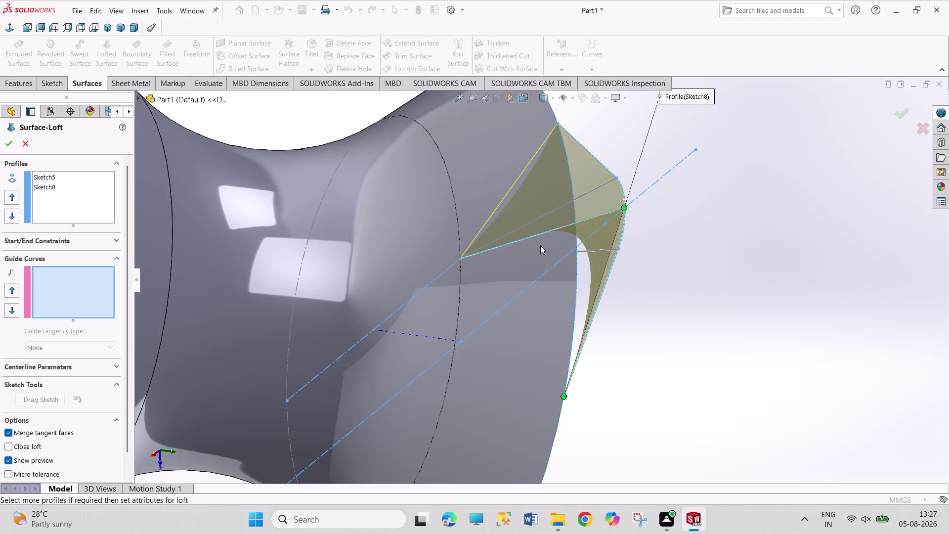
click(542, 254)
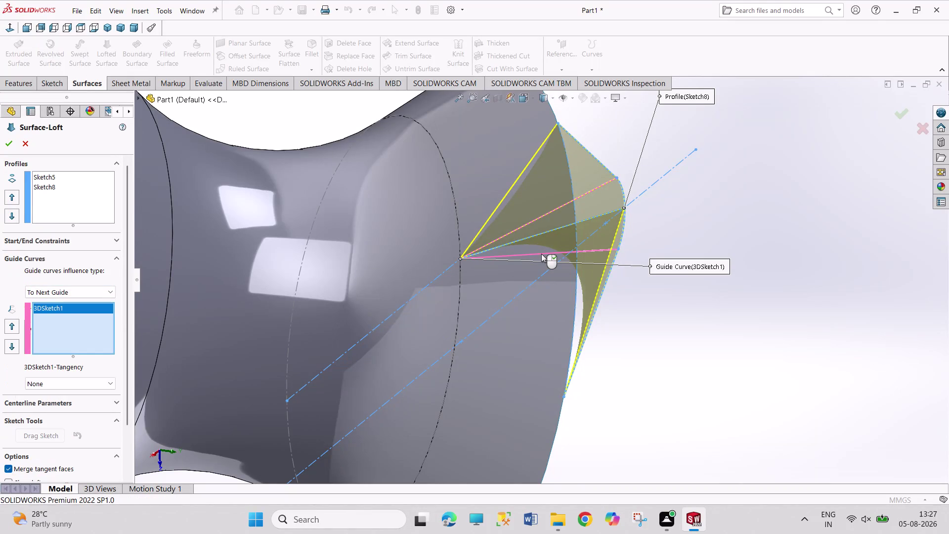
Check the guided loft preview, then cancel without creating it.
middle_drag(663, 312, 649, 259)
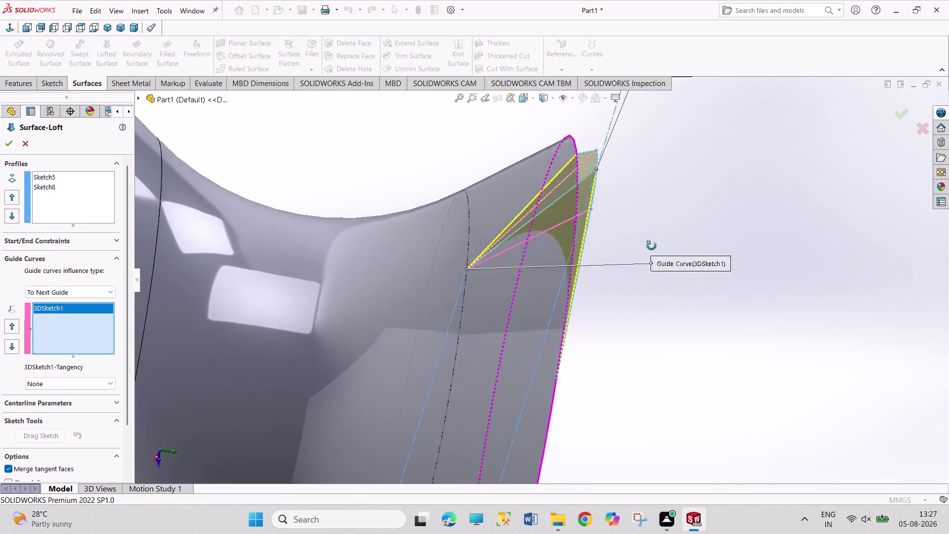
middle_drag(649, 258, 667, 179)
middle_click(666, 179)
middle_click(667, 180)
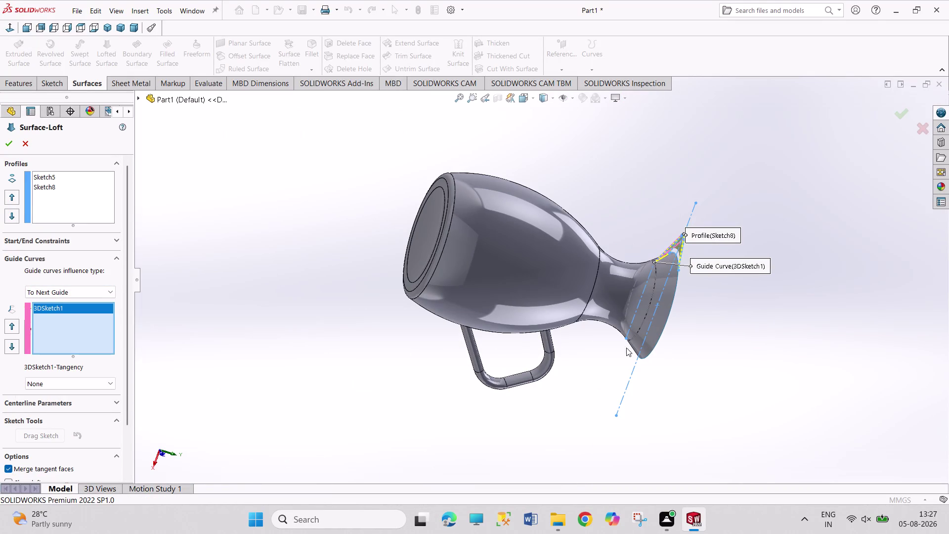
middle_drag(699, 355, 596, 273)
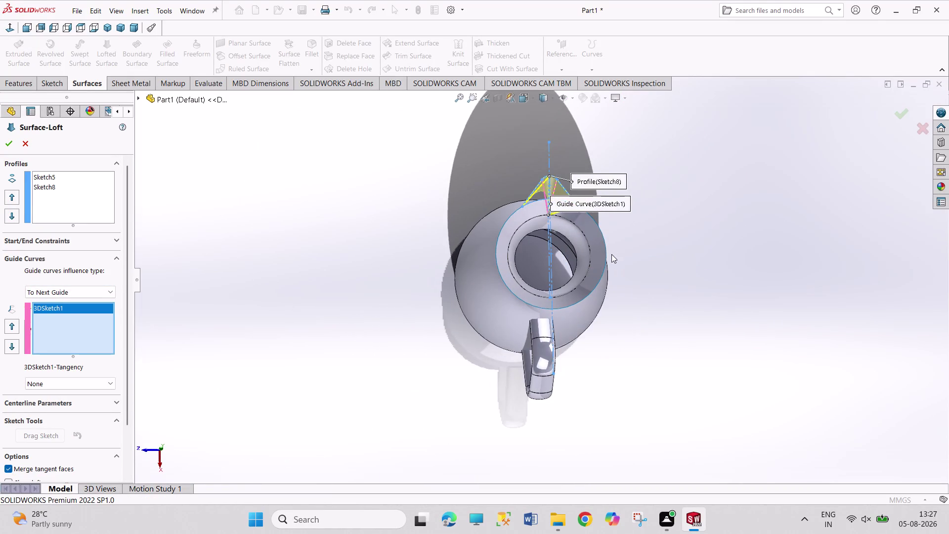
scroll(down, 3)
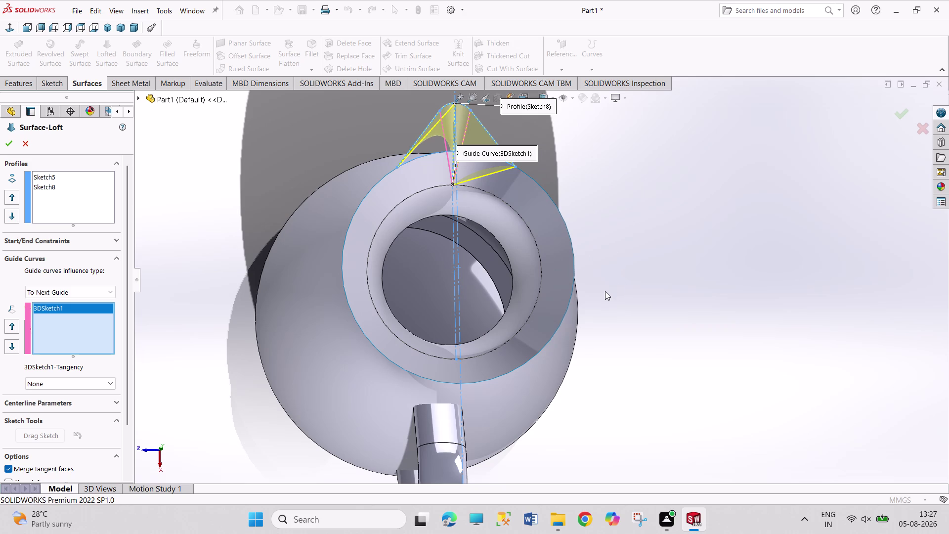
key(Escape)
key(Escape)
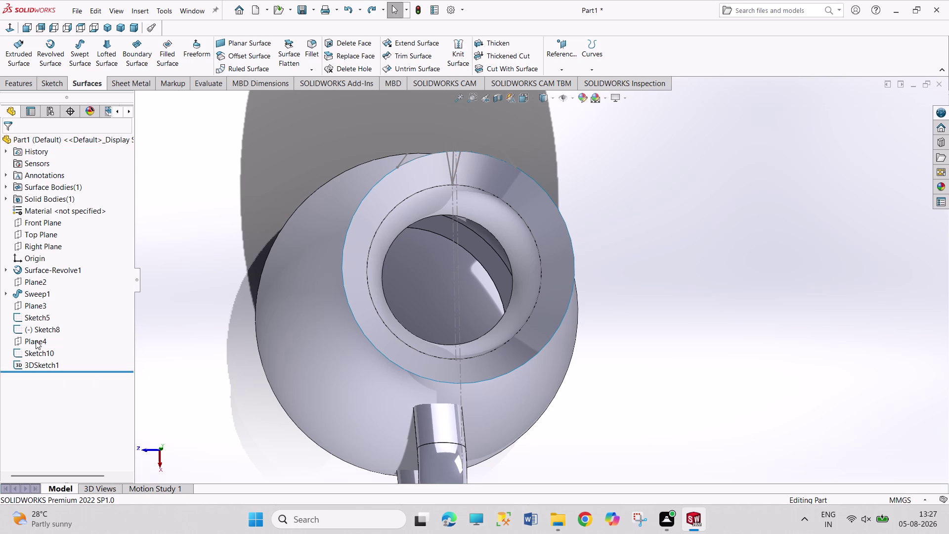
Briefly reopen Sketch10 to select its circle, exit it, and start a lofted surface.
click(36, 353)
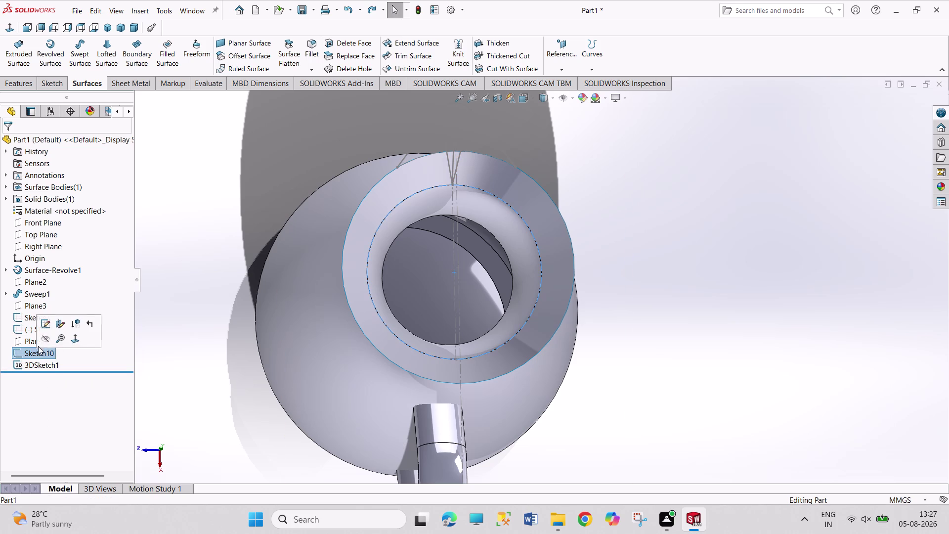
click(45, 326)
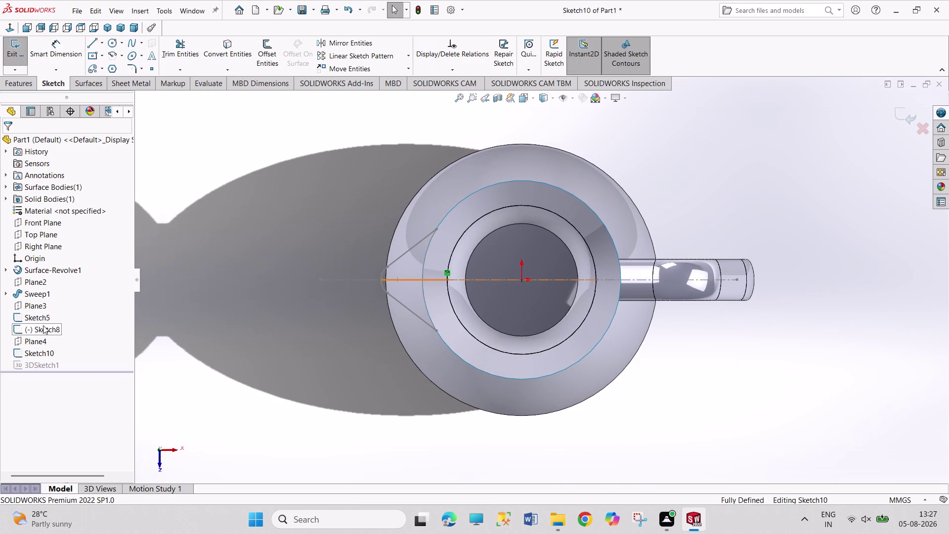
click(462, 324)
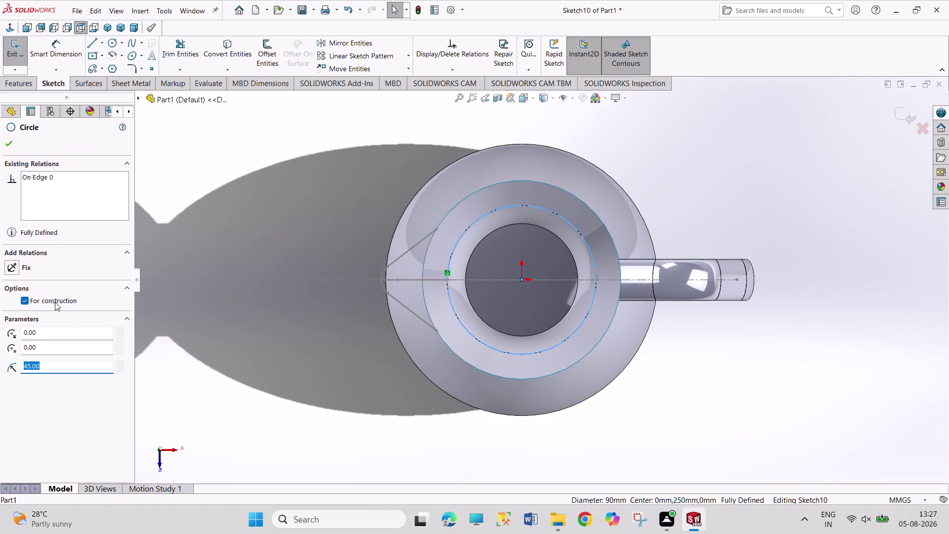
click(55, 302)
click(6, 146)
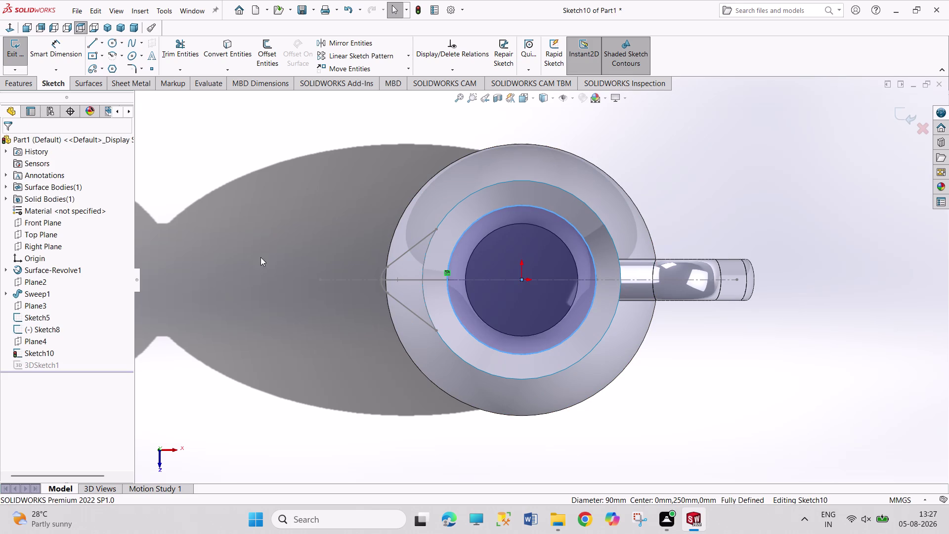
click(11, 52)
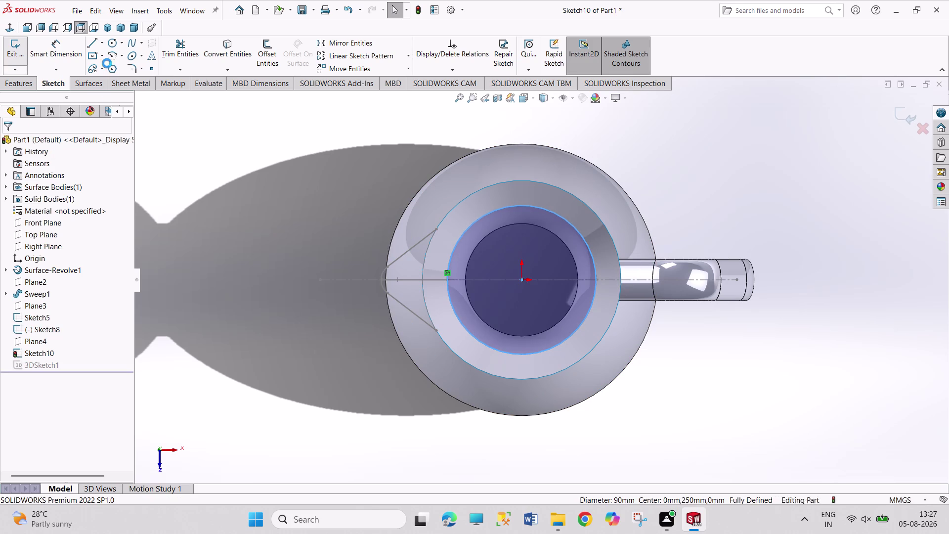
click(104, 52)
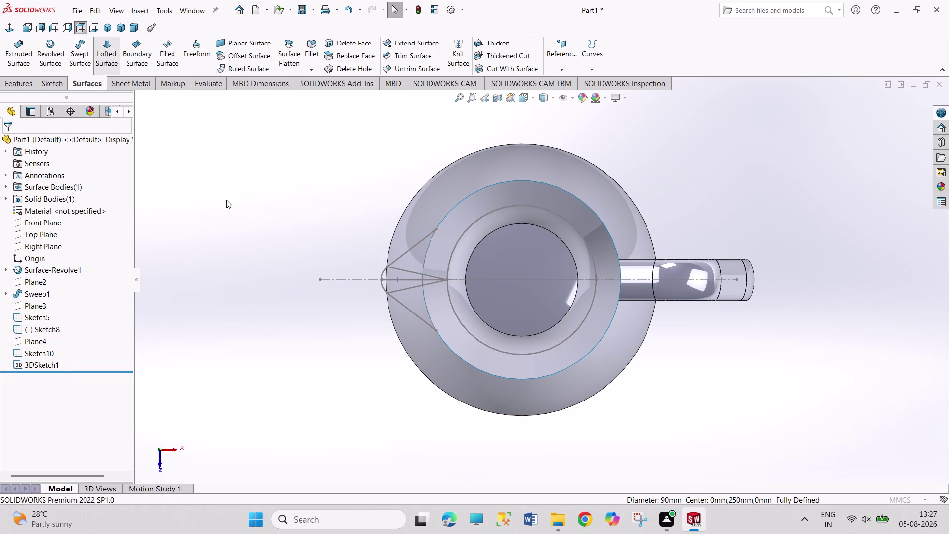
click(397, 302)
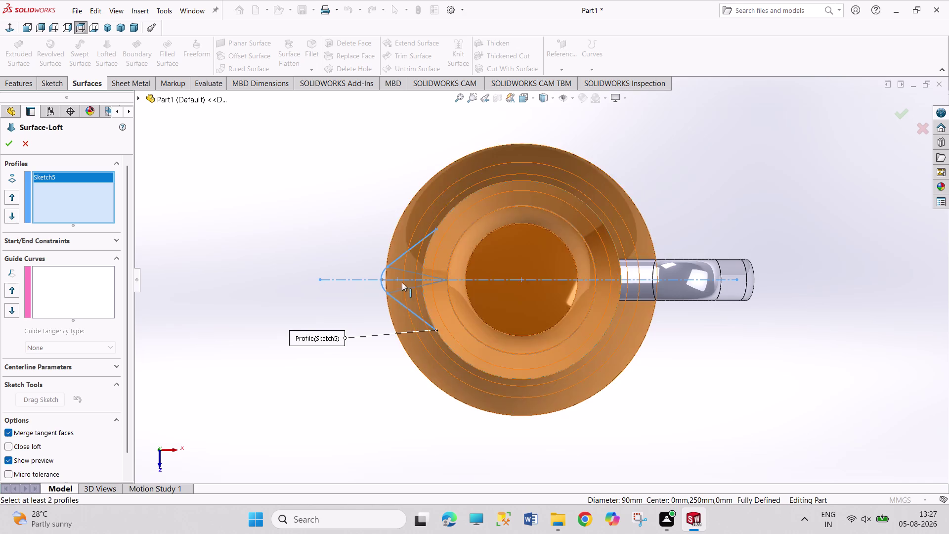
Remove and re-pick Sketch5 as the first loft profile.
click(402, 280)
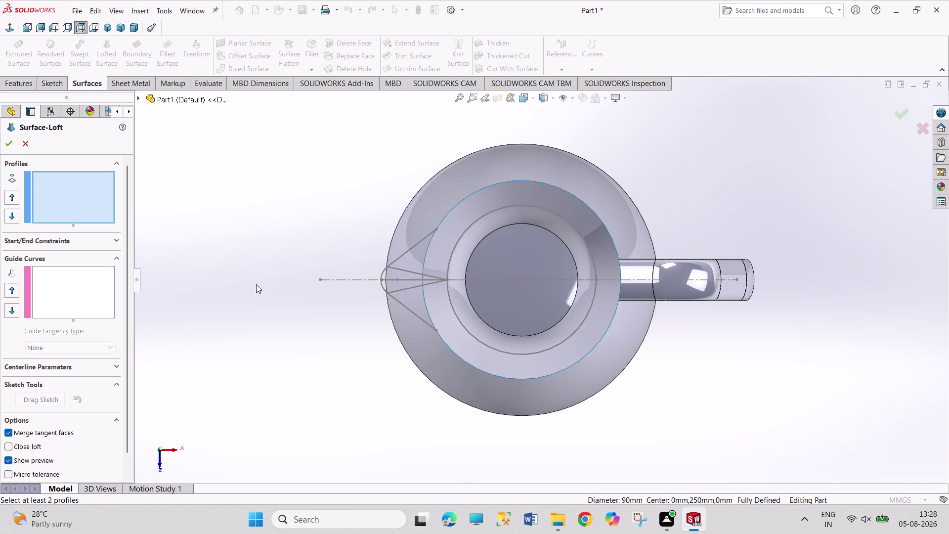
scroll(down, 3)
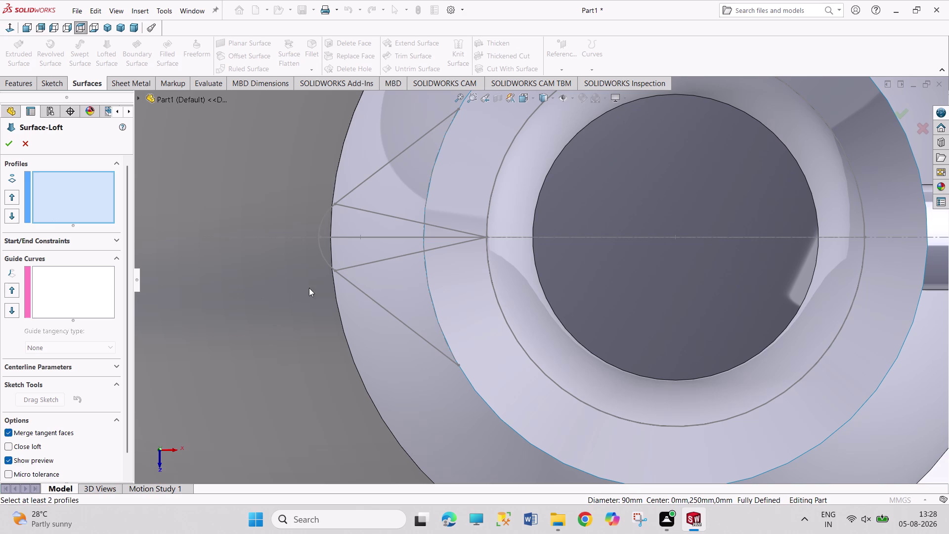
click(321, 251)
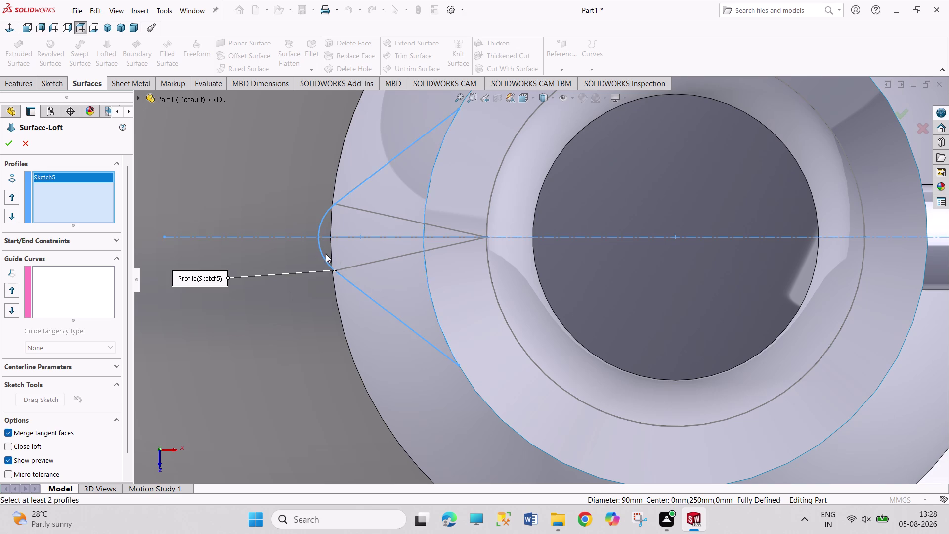
scroll(down, 3)
middle_drag(285, 301, 300, 283)
scroll(down, 3)
scroll(up, 3)
scroll(up, 3)
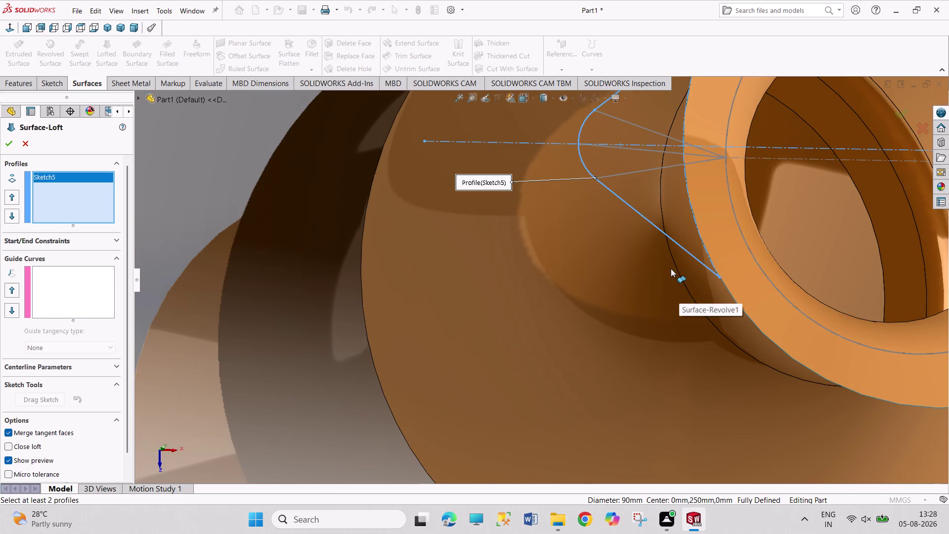
click(647, 152)
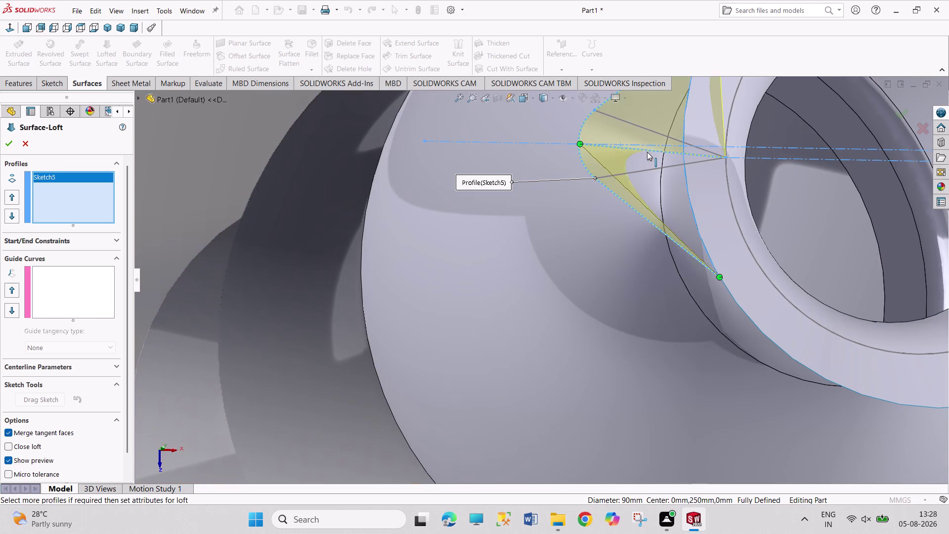
Add Sketch8 as second profile and 3DSketch1 as guide, then clear the guide.
click(79, 288)
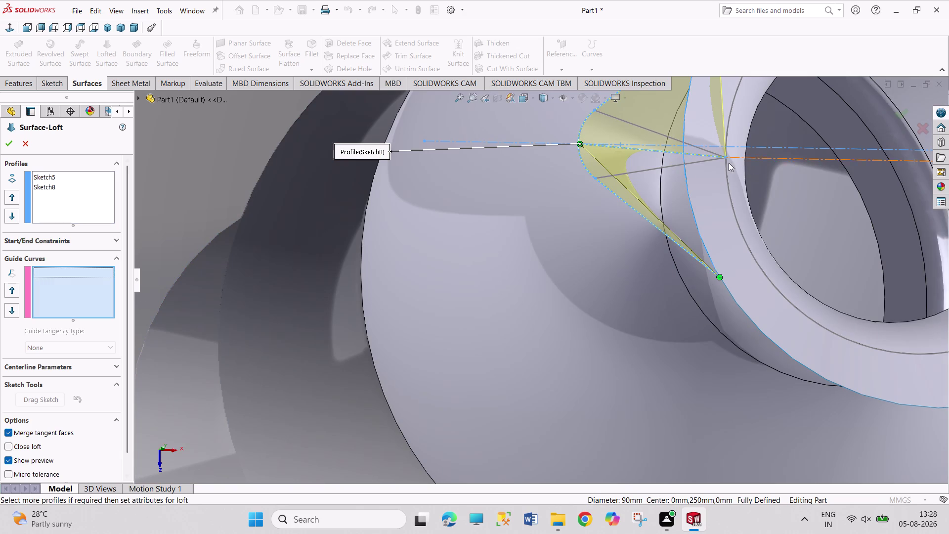
click(674, 168)
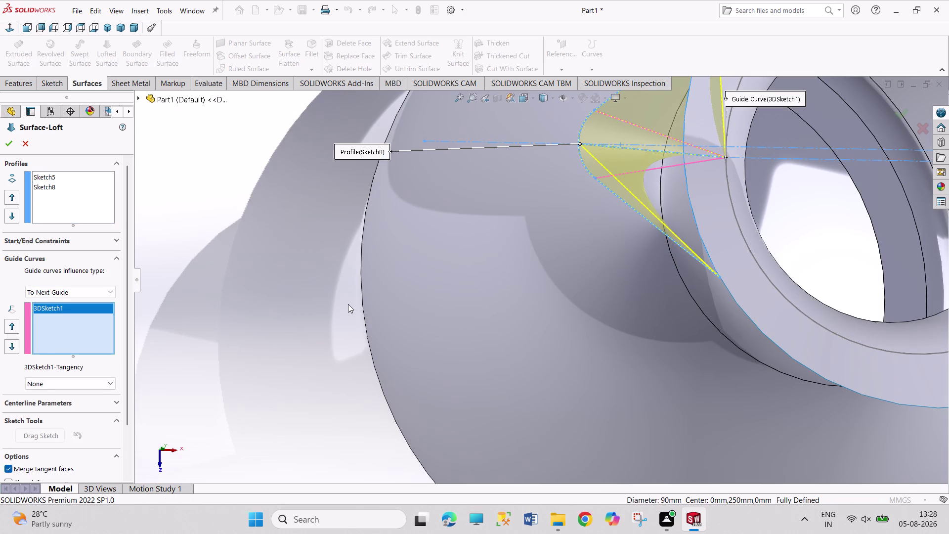
middle_drag(347, 305, 333, 312)
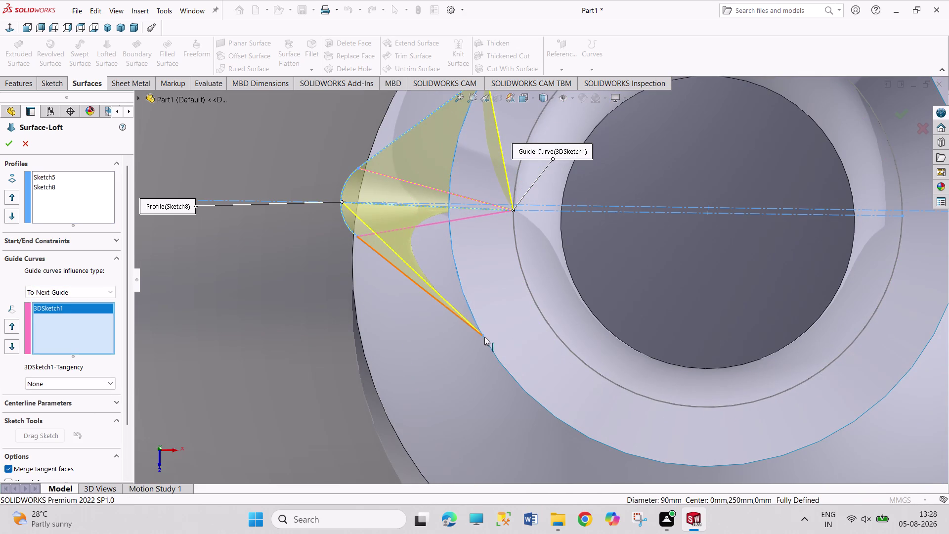
drag(484, 337, 484, 327)
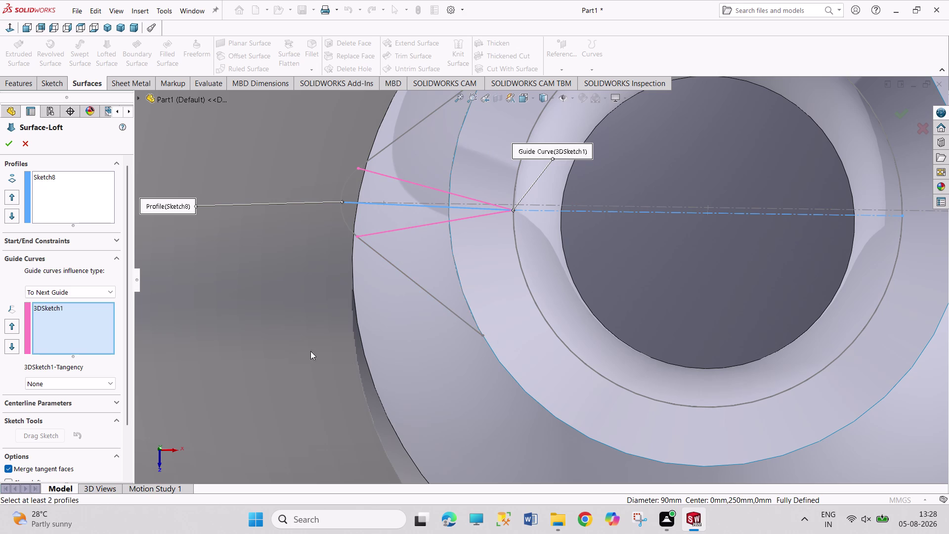
right_click(79, 312)
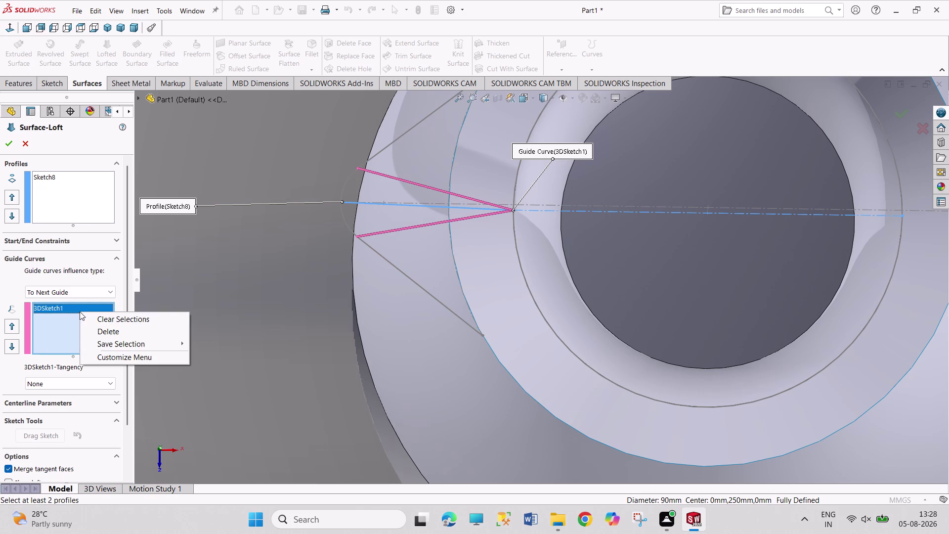
click(101, 317)
Re-add Sketch5 as a profile and 3DSketch1 as the guide curve.
click(55, 197)
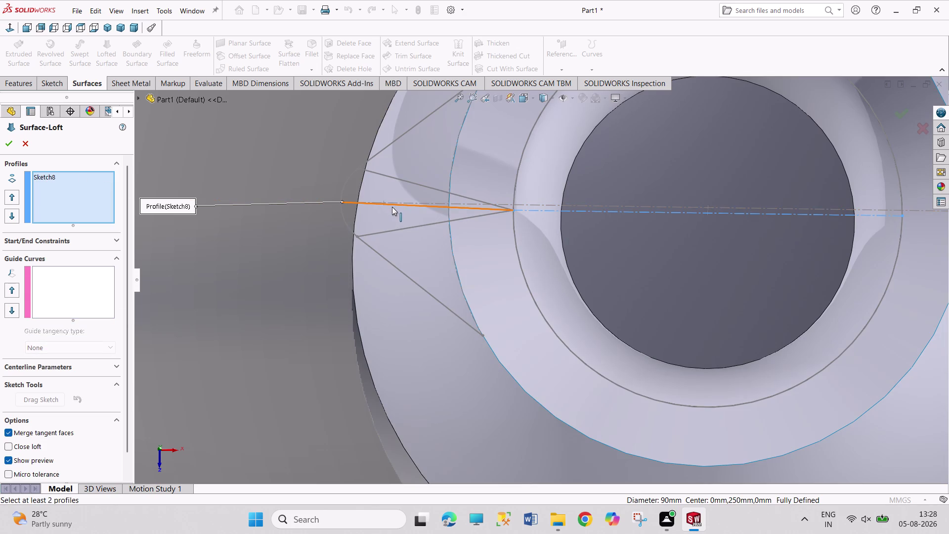
click(383, 259)
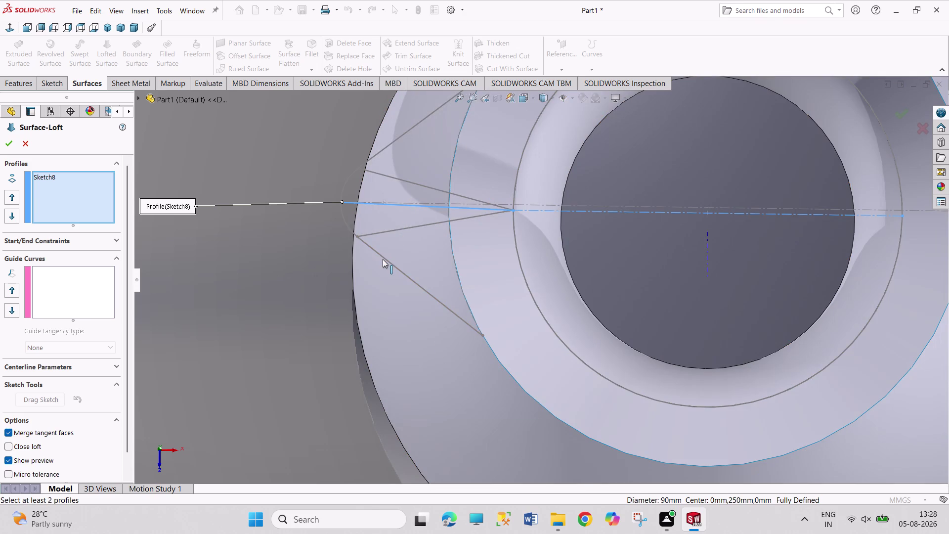
click(74, 282)
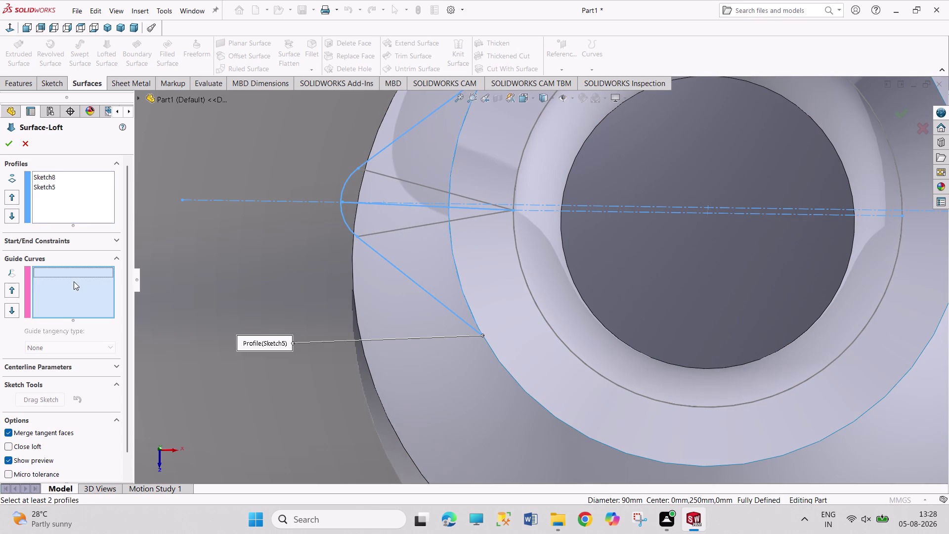
click(404, 231)
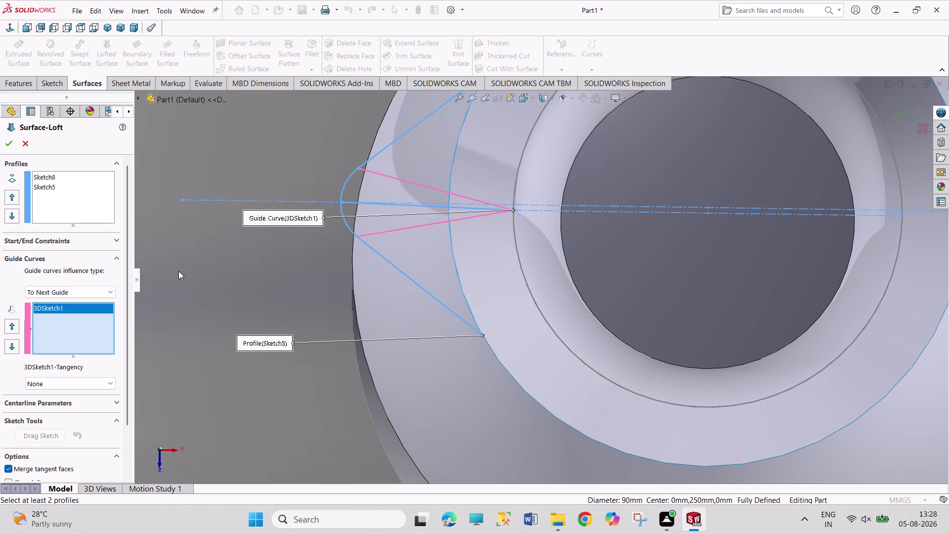
middle_drag(213, 311, 228, 307)
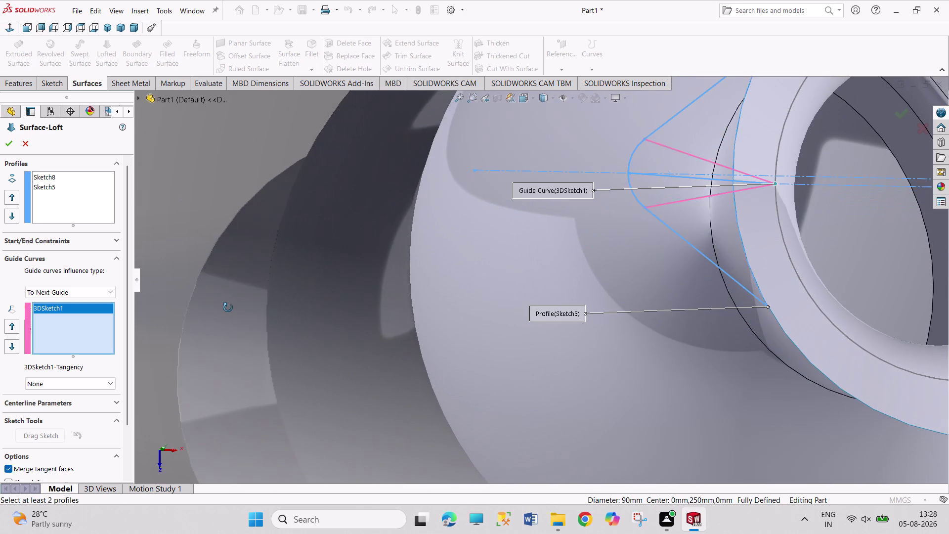
middle_drag(228, 308, 230, 308)
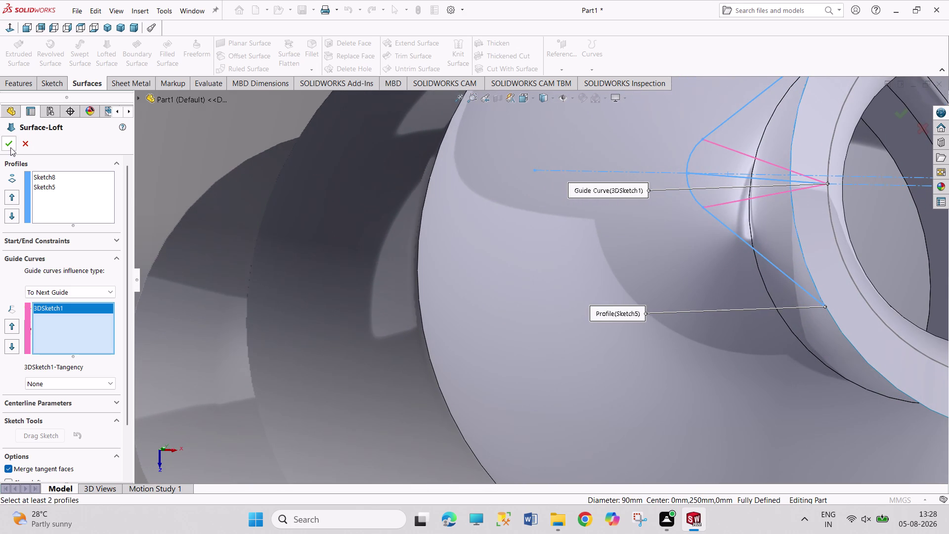
Attempt the loft, dismiss the Rebuild Errors message, and cancel it.
click(8, 147)
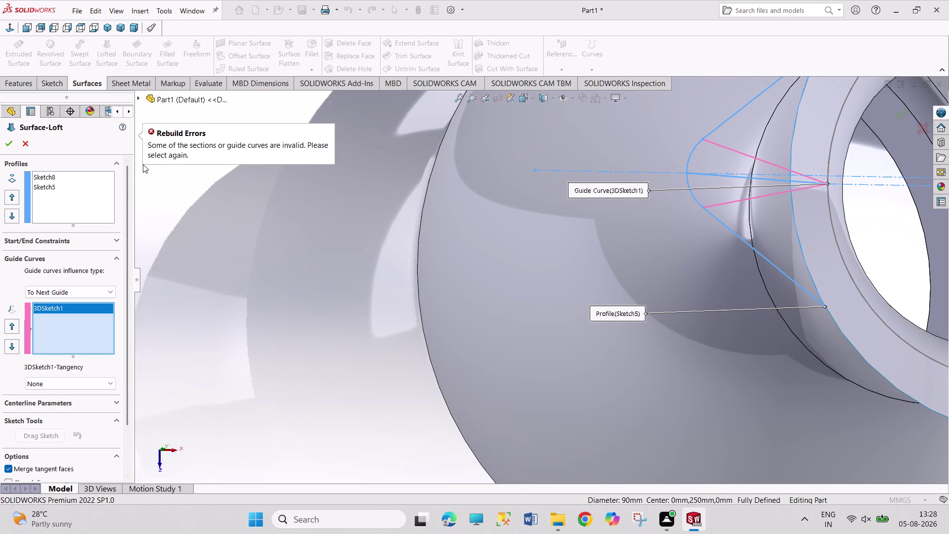
click(23, 145)
click(286, 251)
scroll(down, 3)
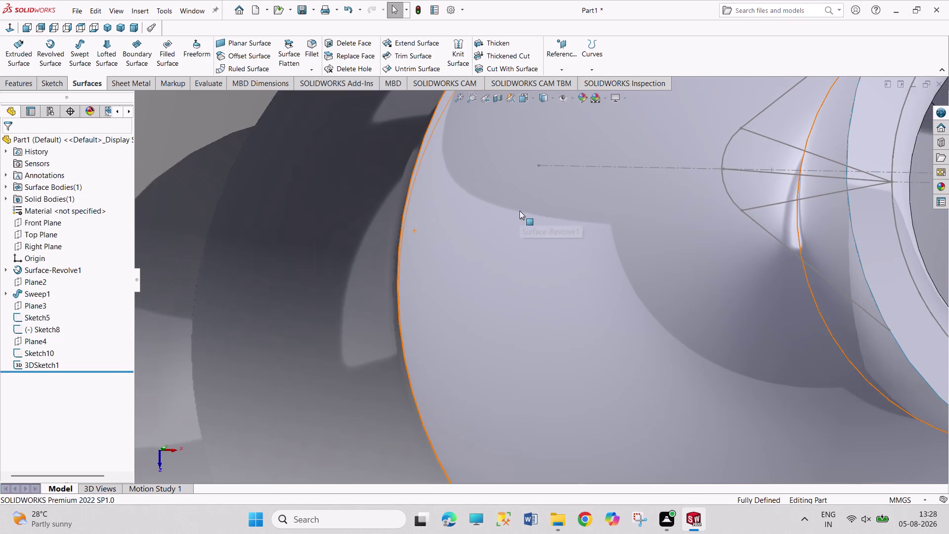
Orbit and zoom around the jug neck and spout sketches, then start a swept surface.
scroll(up, 3)
scroll(up, 3)
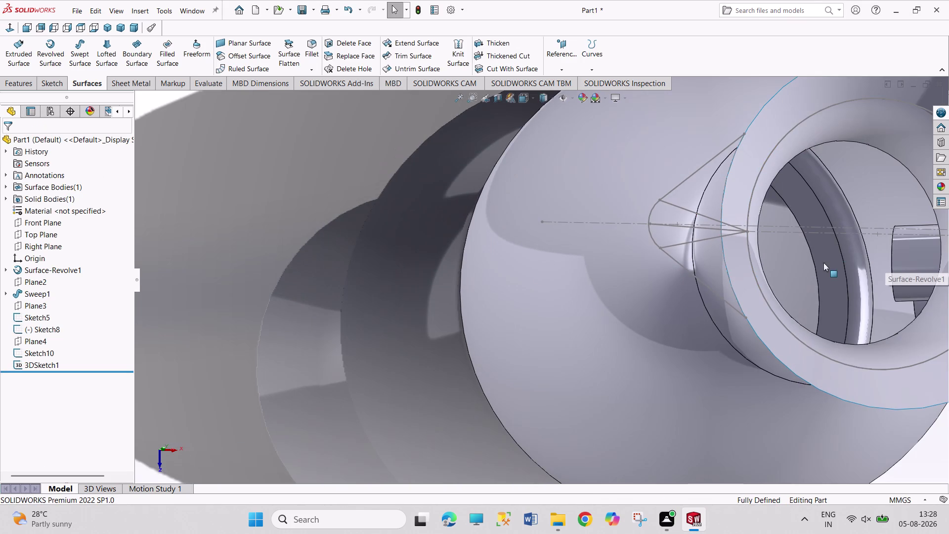
middle_drag(770, 248, 743, 255)
scroll(down, 3)
scroll(up, 3)
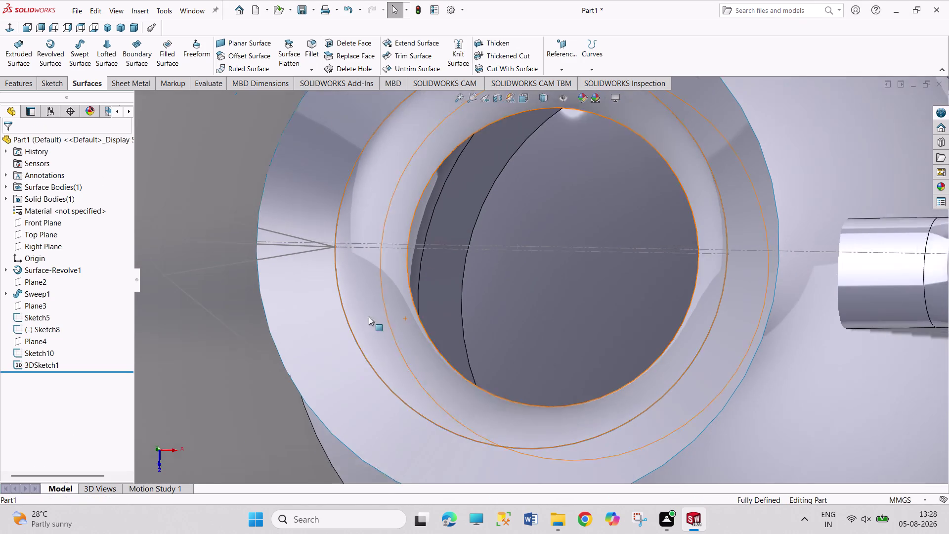
scroll(up, 3)
middle_drag(215, 190, 240, 200)
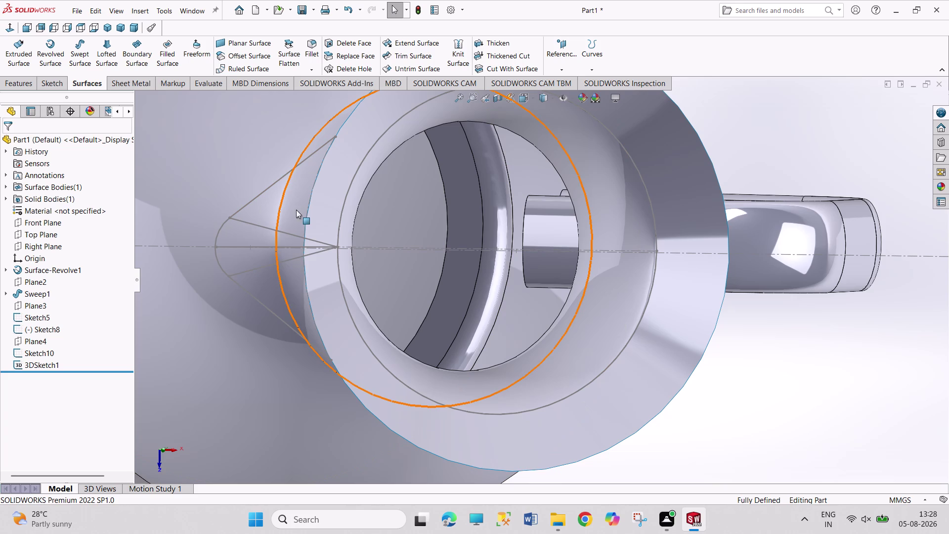
click(79, 56)
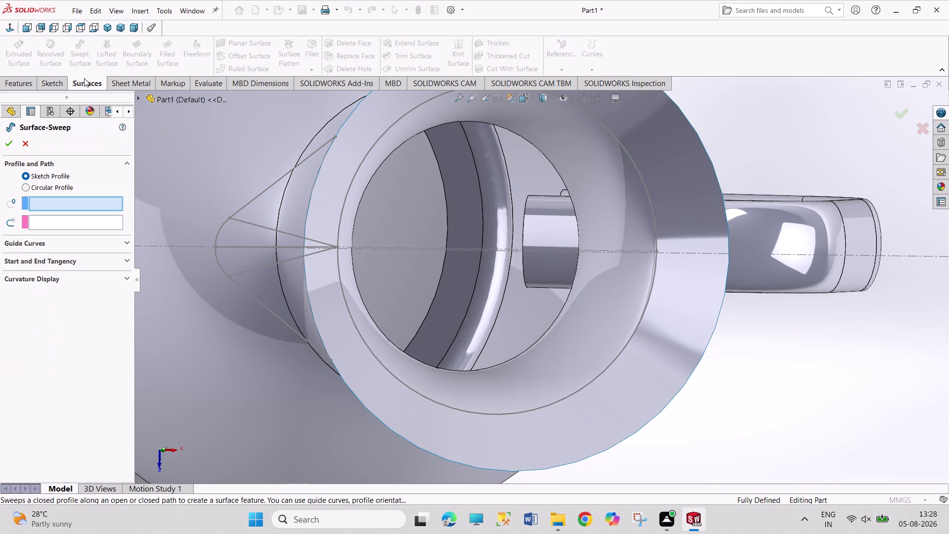
Pick Sketch5 as the profile and 3DSketch1 as the path, preview, then clear the path.
click(238, 213)
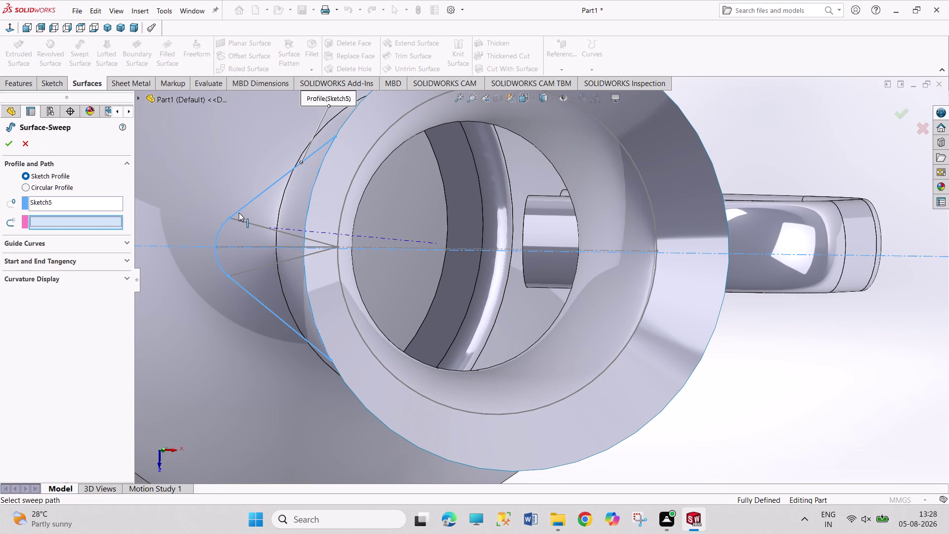
click(243, 223)
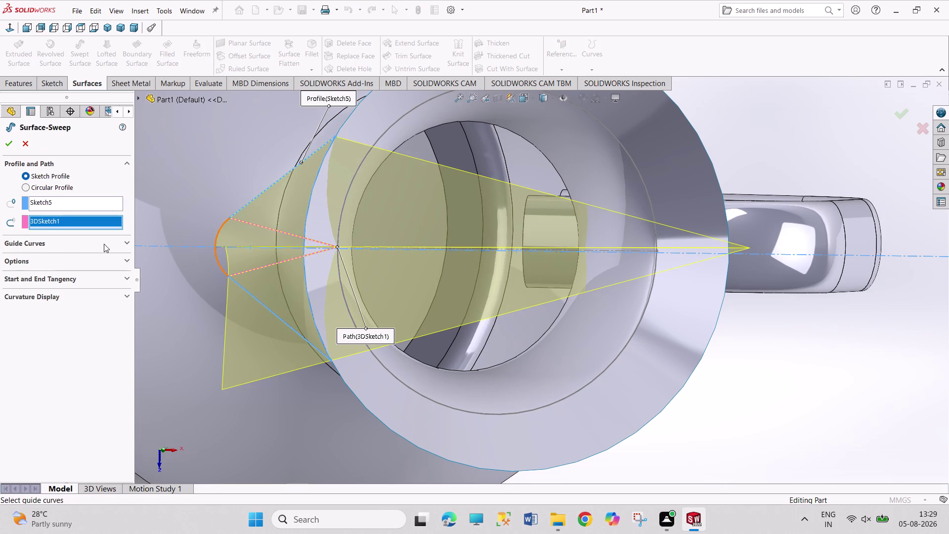
middle_drag(186, 253, 220, 261)
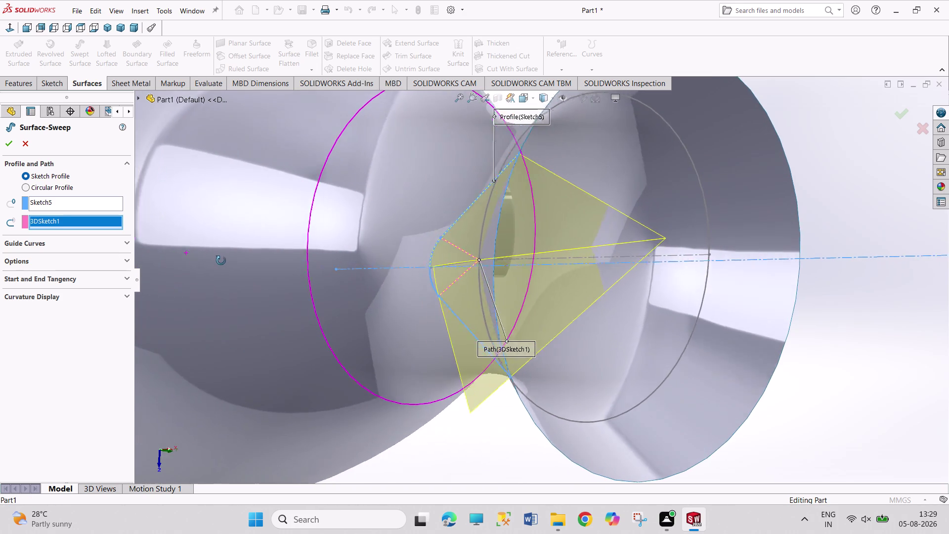
middle_drag(220, 261, 232, 261)
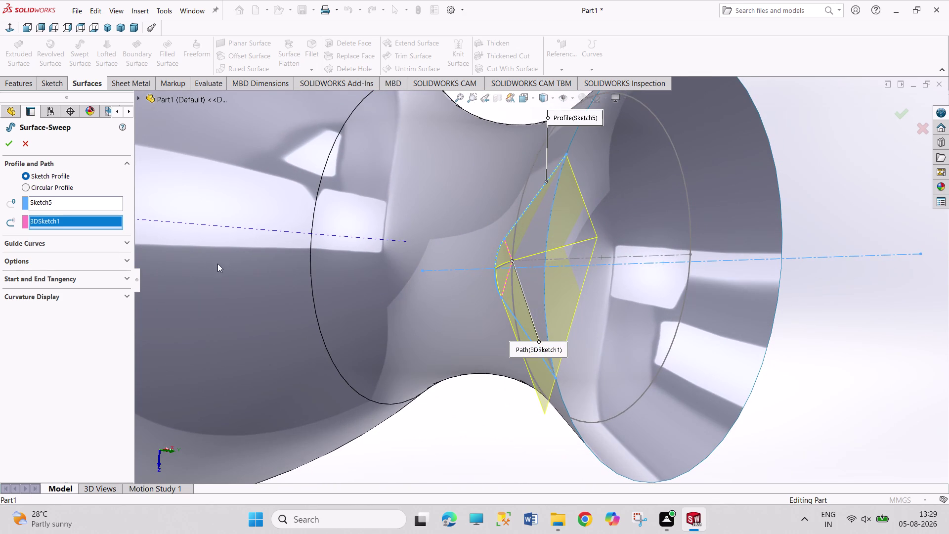
middle_drag(301, 319, 270, 309)
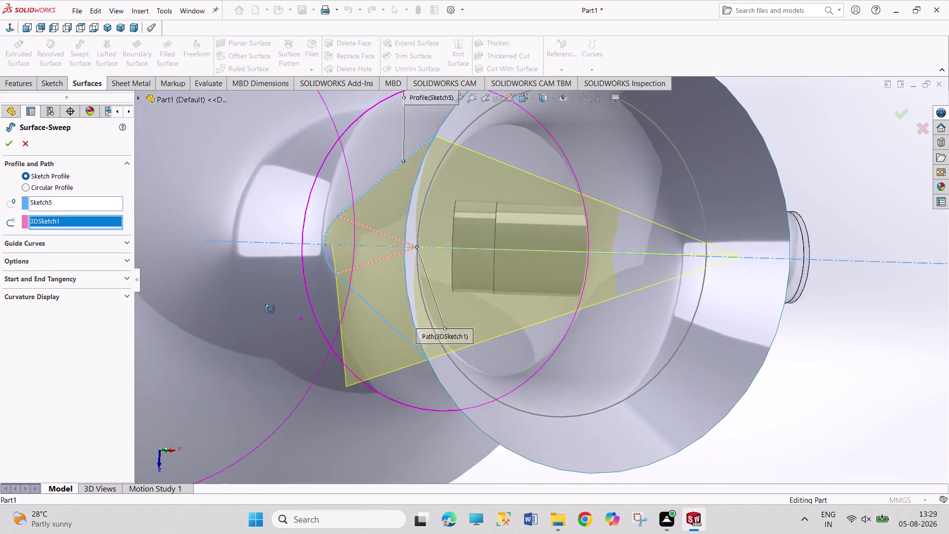
middle_drag(270, 309, 264, 308)
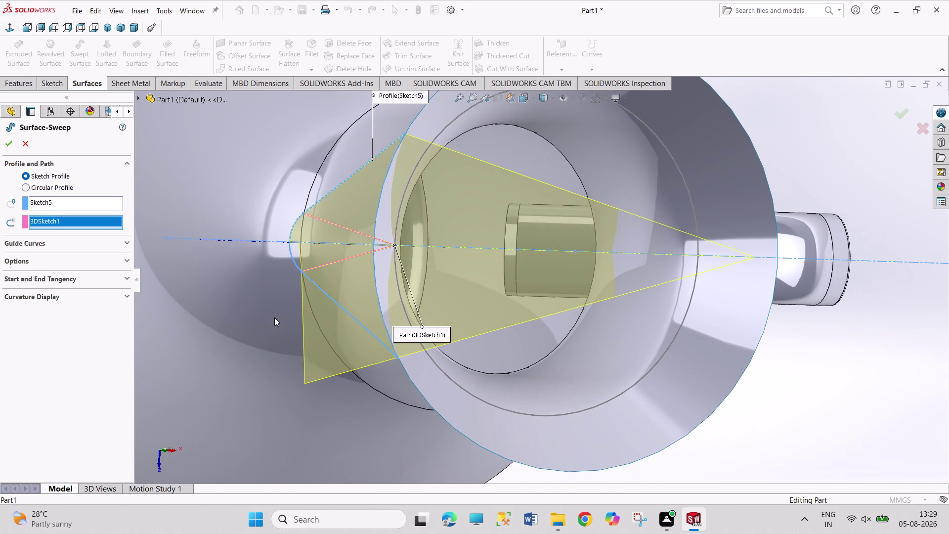
right_click(78, 222)
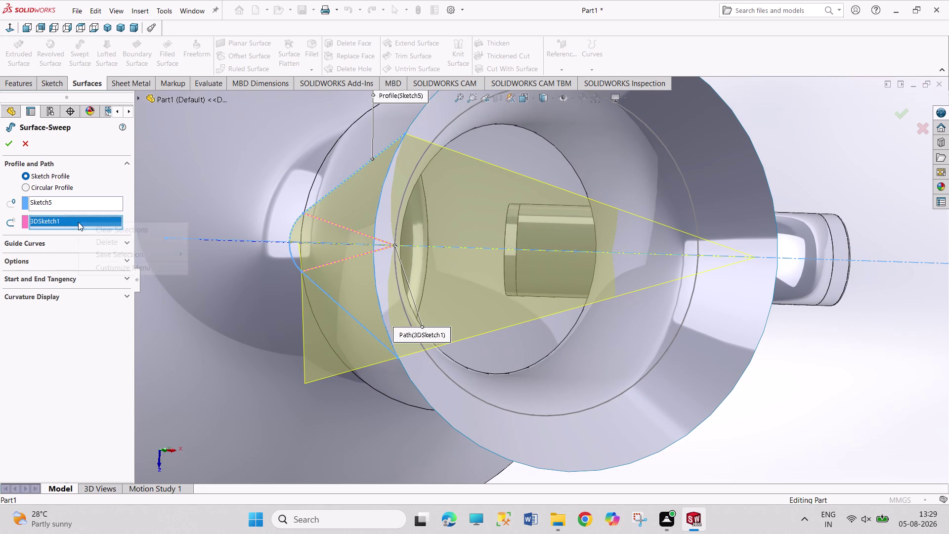
click(88, 228)
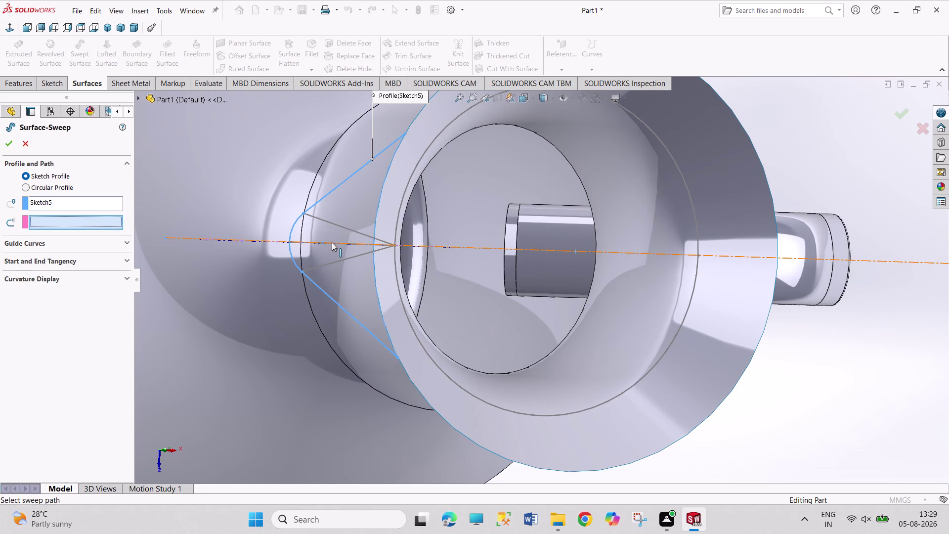
Sweep along Sketch8, adding then clearing 3DSketch1 as a guide curve, and accept.
middle_drag(250, 280, 278, 280)
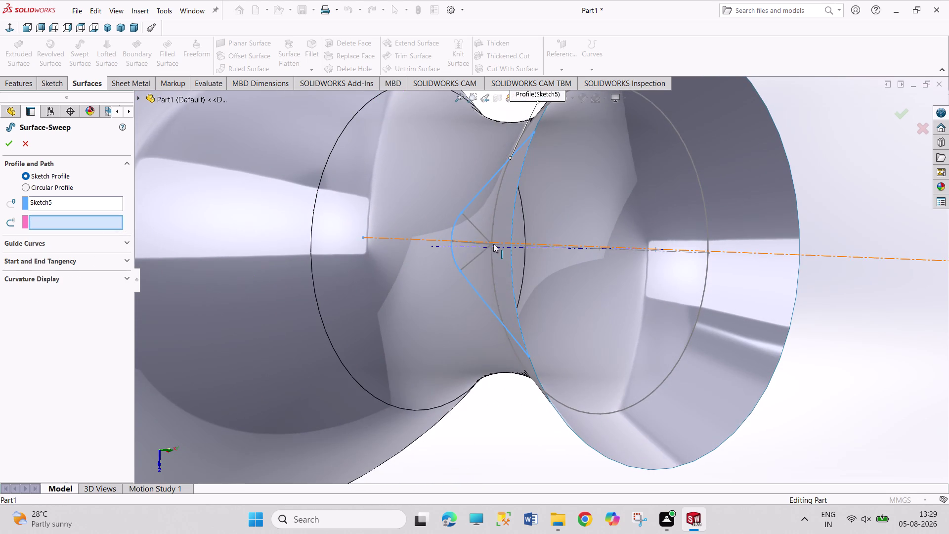
scroll(down, 3)
click(485, 262)
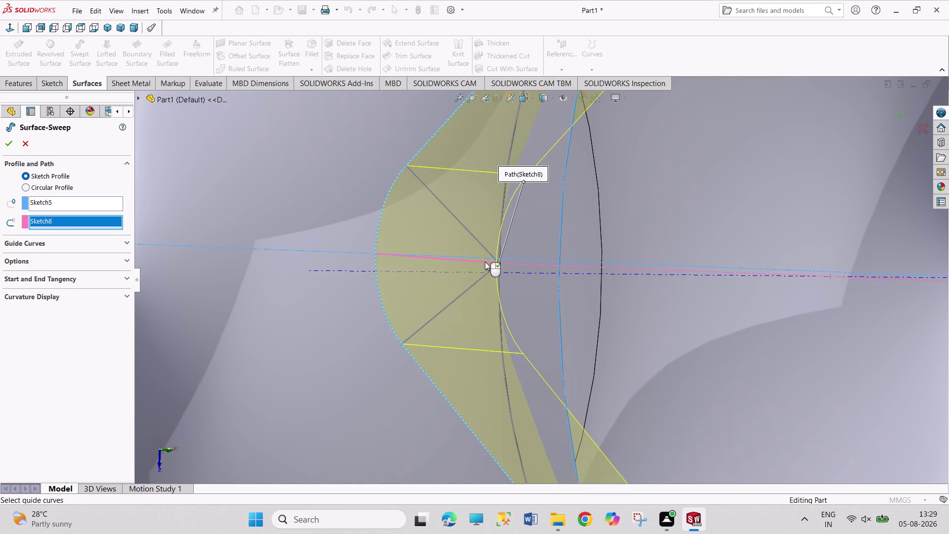
click(73, 248)
click(75, 245)
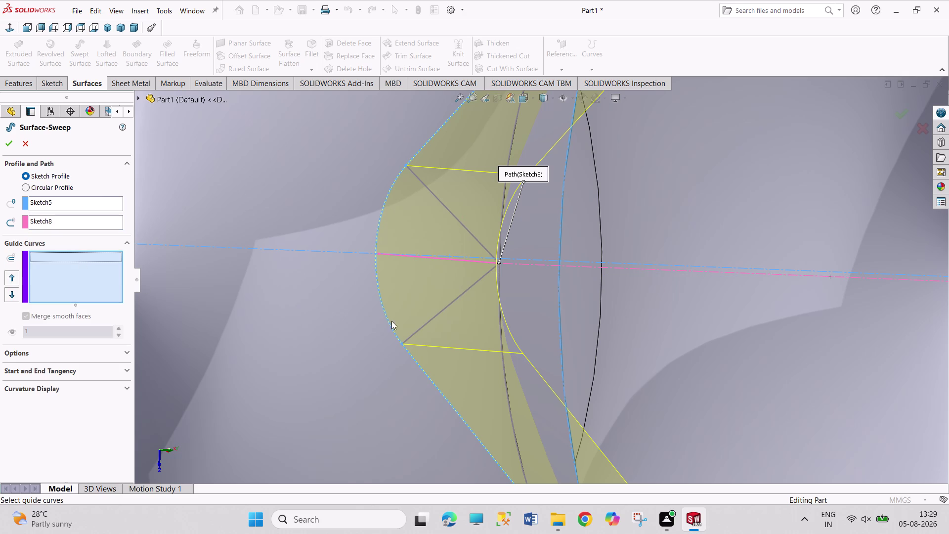
click(450, 307)
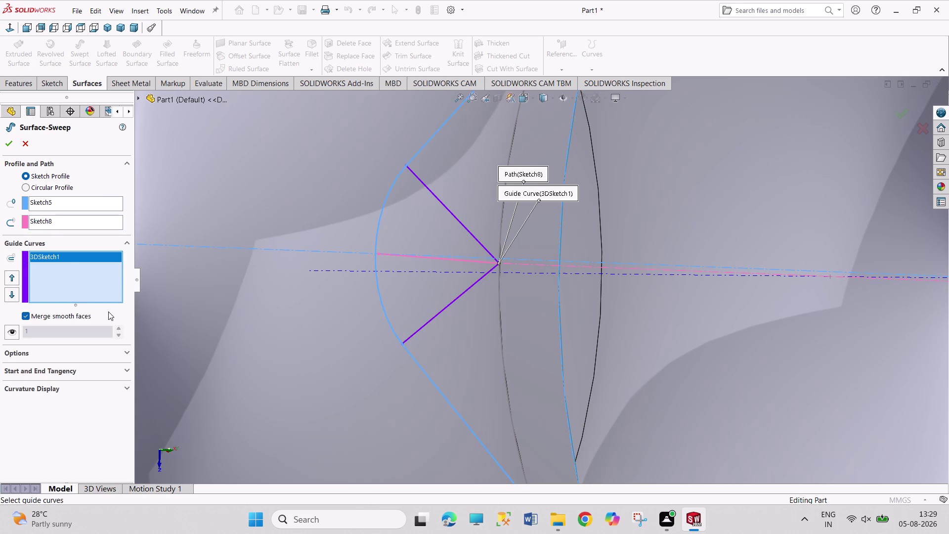
right_click(65, 256)
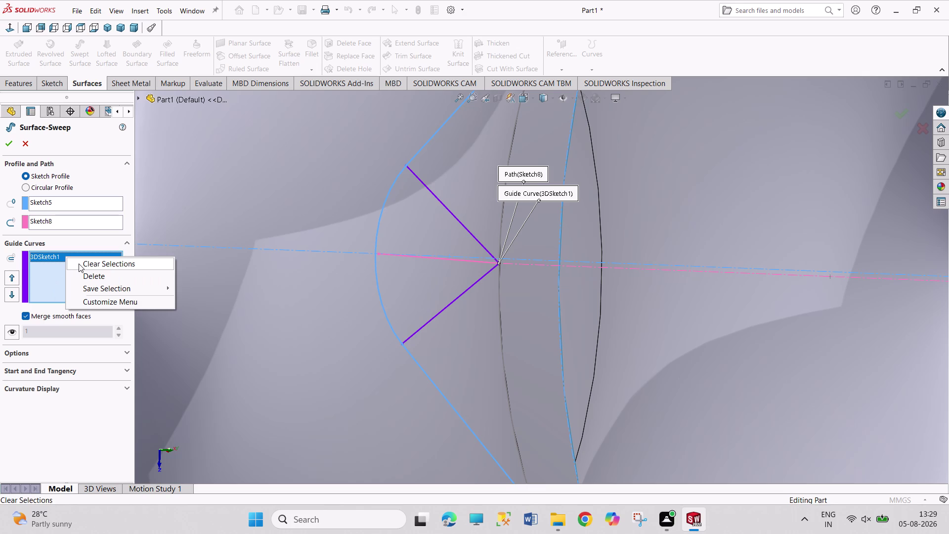
click(79, 263)
click(8, 148)
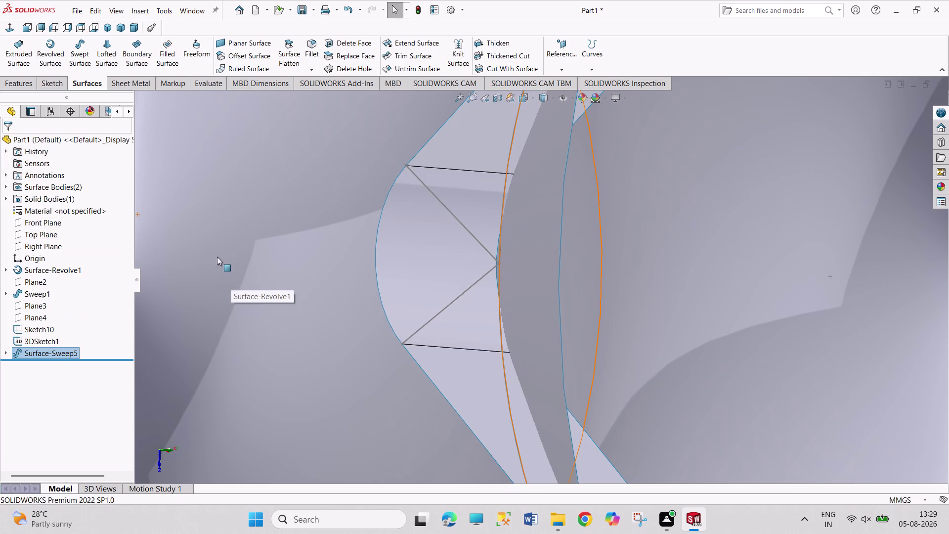
Orbit and zoom in to inspect the new spout surface.
middle_drag(367, 292, 359, 270)
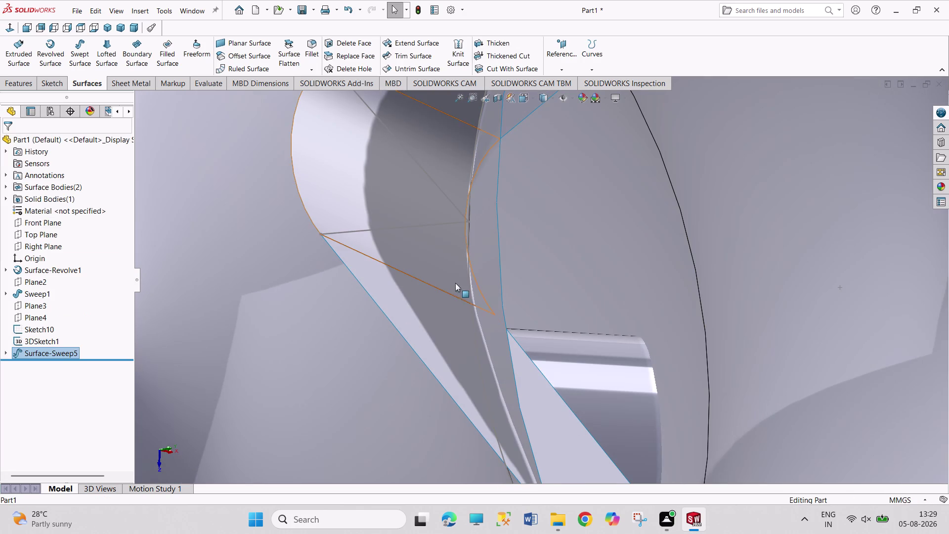
middle_drag(459, 279, 459, 273)
scroll(up, 3)
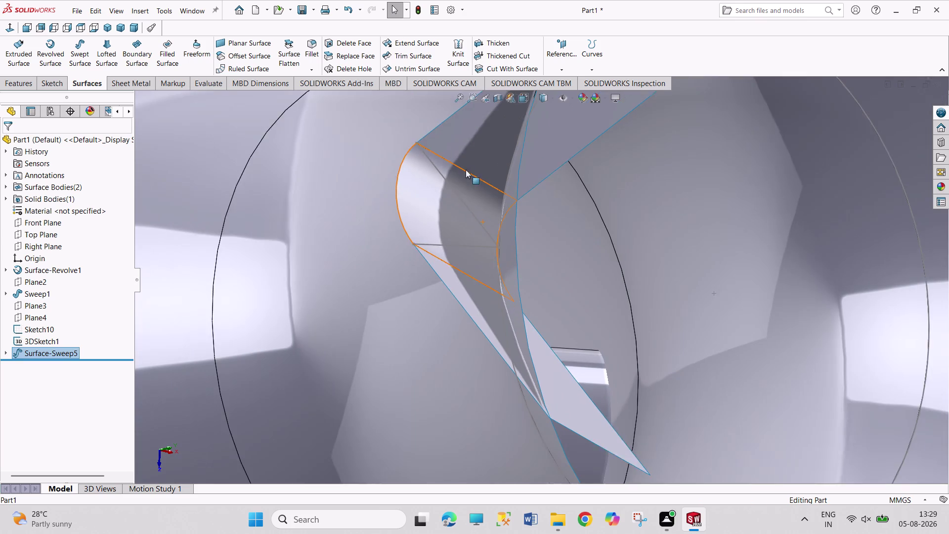
scroll(up, 3)
scroll(up, 3)
scroll(up, 3)
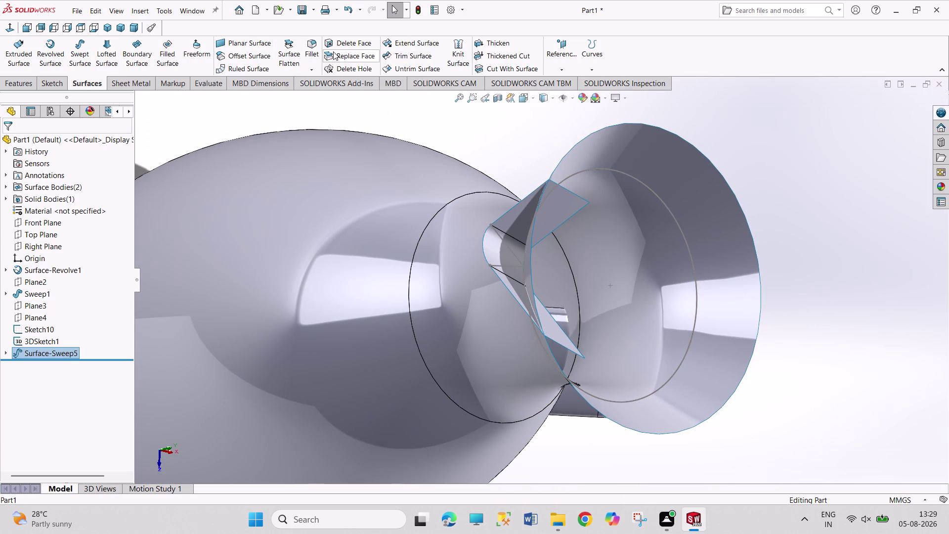
Start and cancel a surface trim, dismiss the low-memory notice, and restart Trim Surface.
click(385, 53)
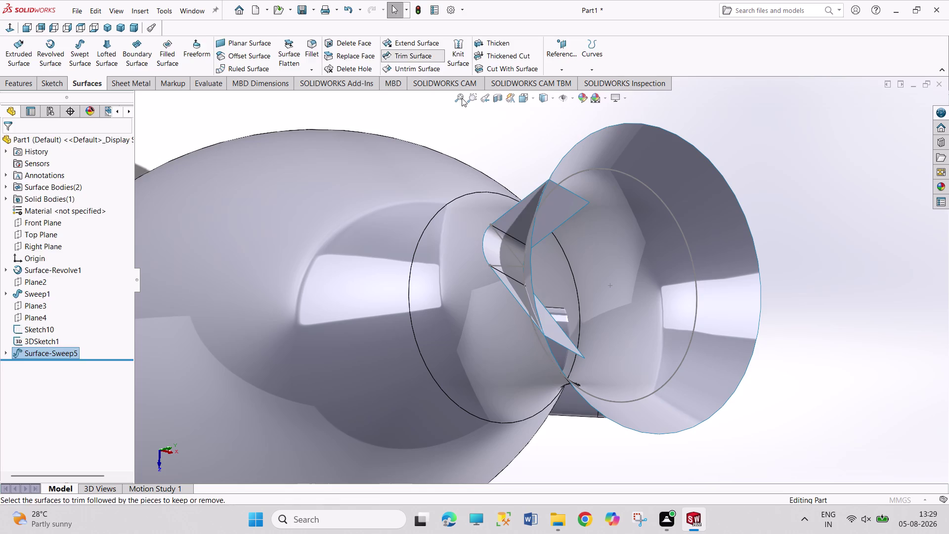
scroll(up, 3)
middle_drag(658, 261, 653, 259)
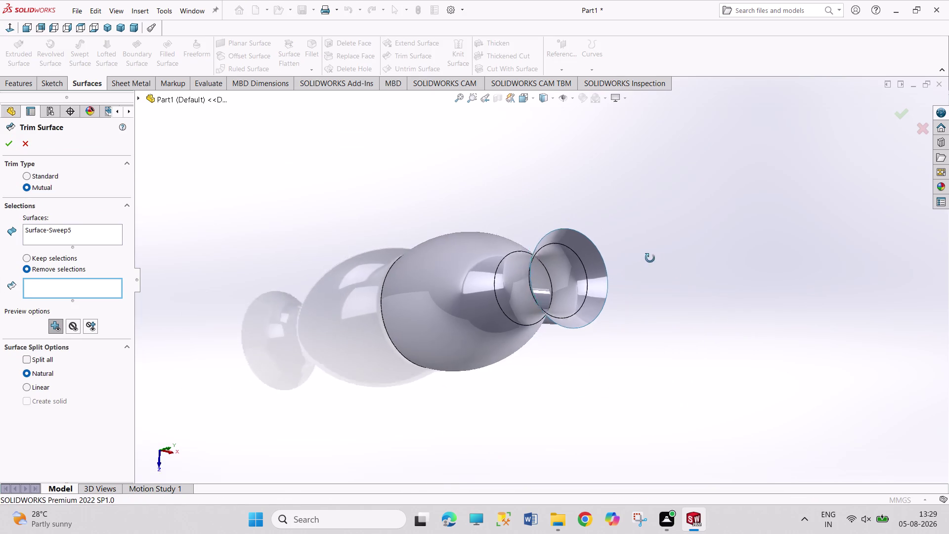
middle_drag(653, 259, 617, 239)
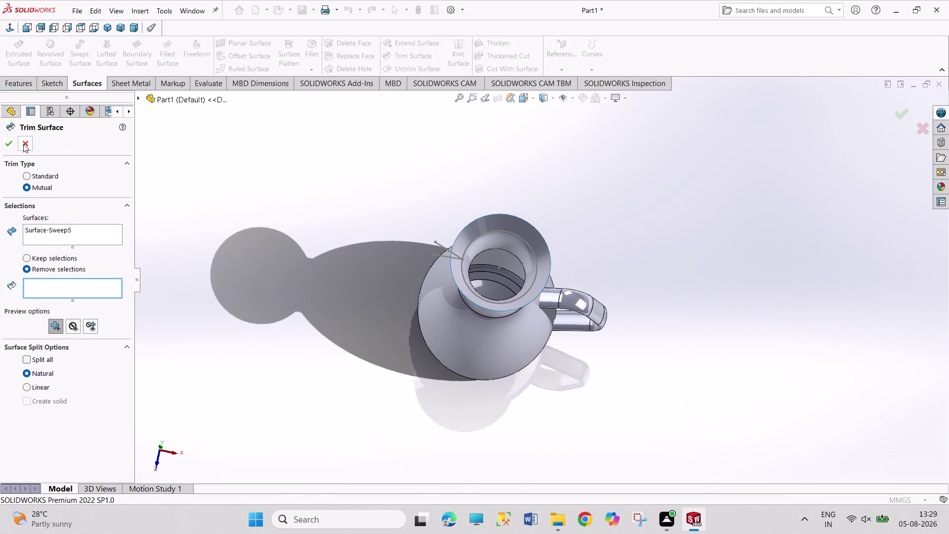
click(23, 144)
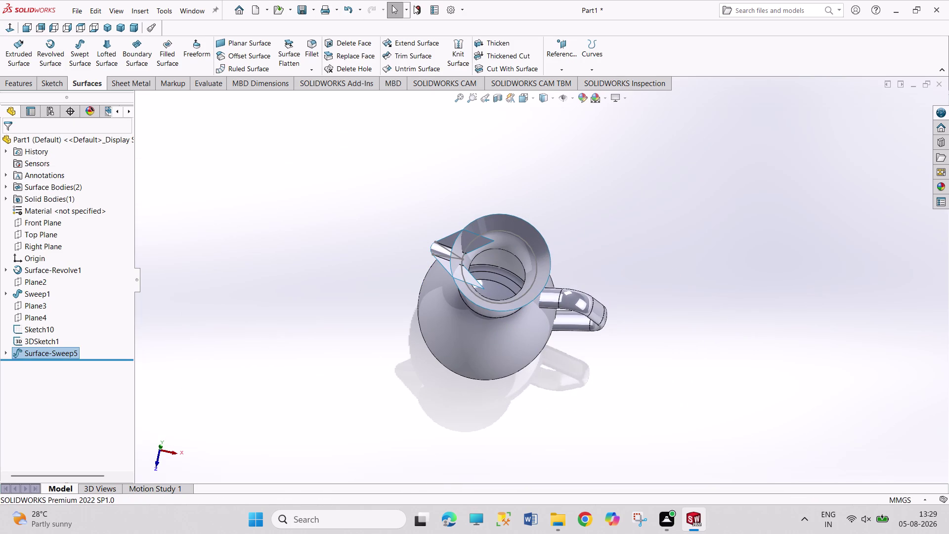
click(413, 11)
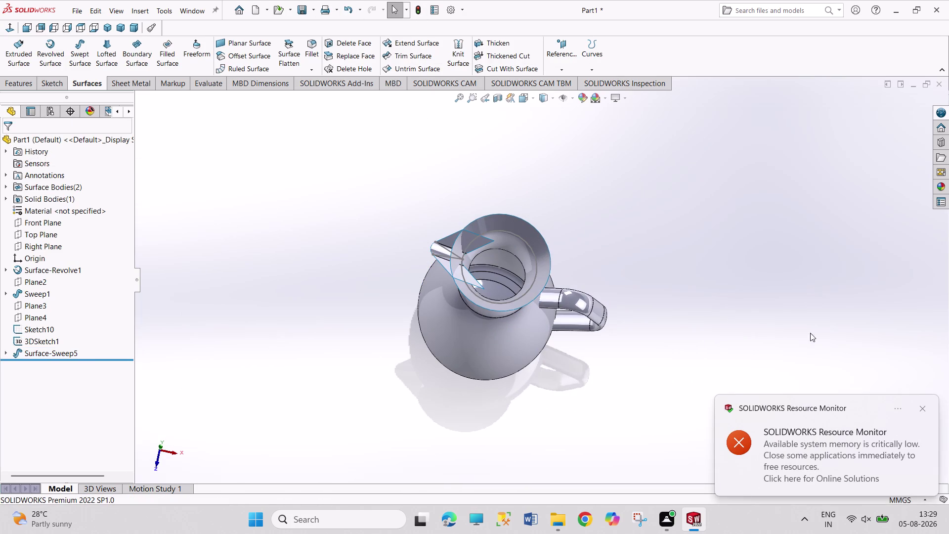
click(926, 409)
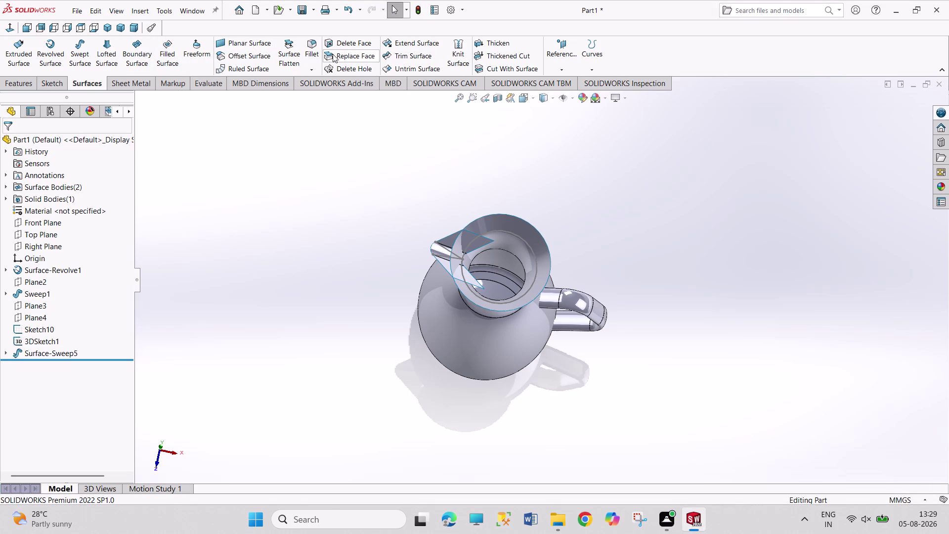
click(399, 51)
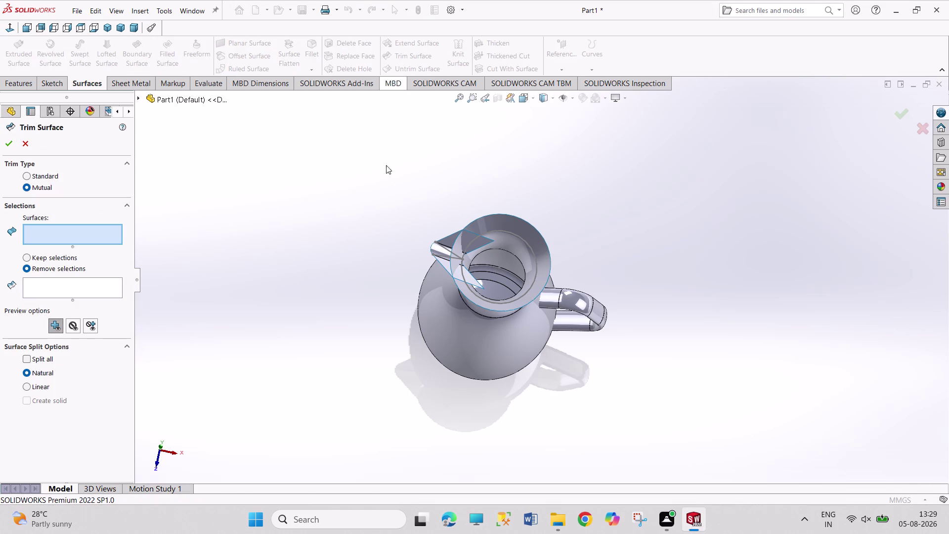
Select Surface-Revolve1 and Surface-Sweep5, marking two spout and two body pieces for removal.
drag(372, 132, 684, 393)
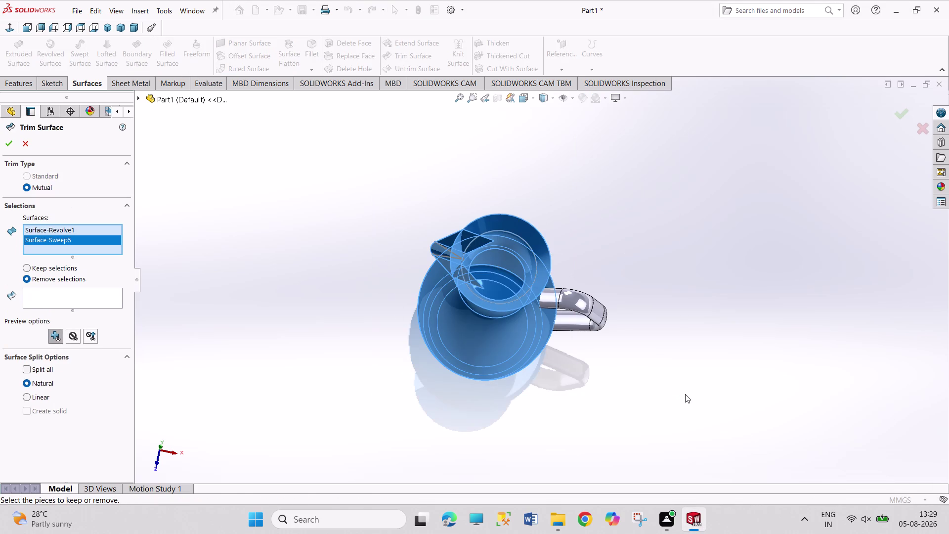
scroll(down, 3)
scroll(up, 3)
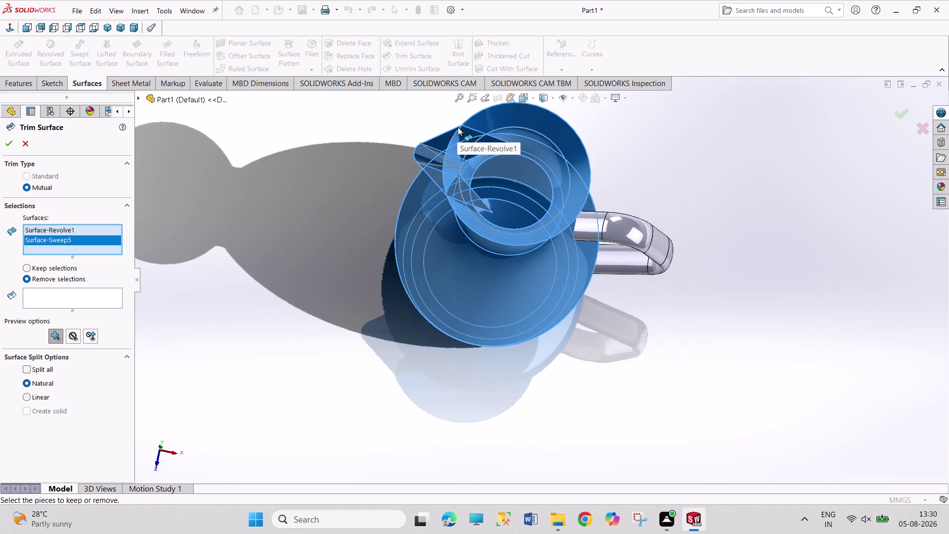
scroll(down, 3)
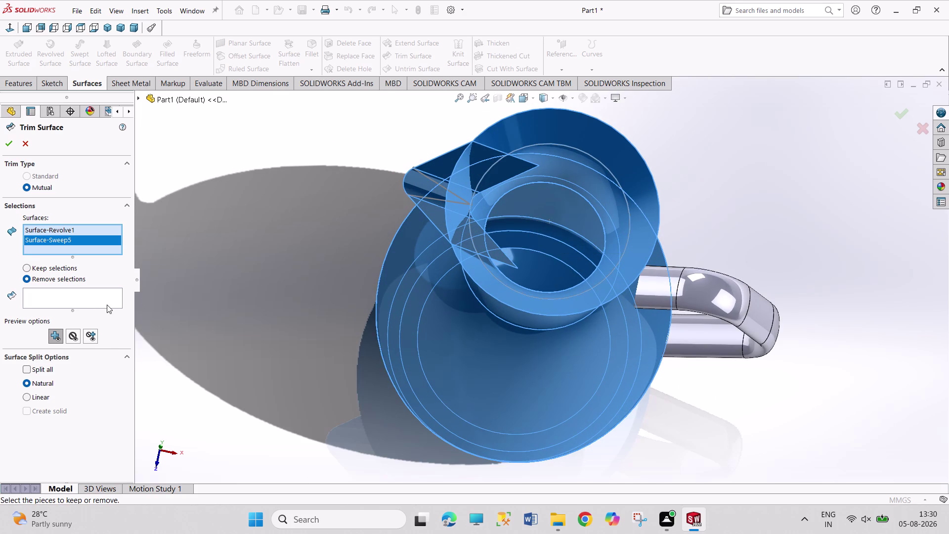
click(79, 304)
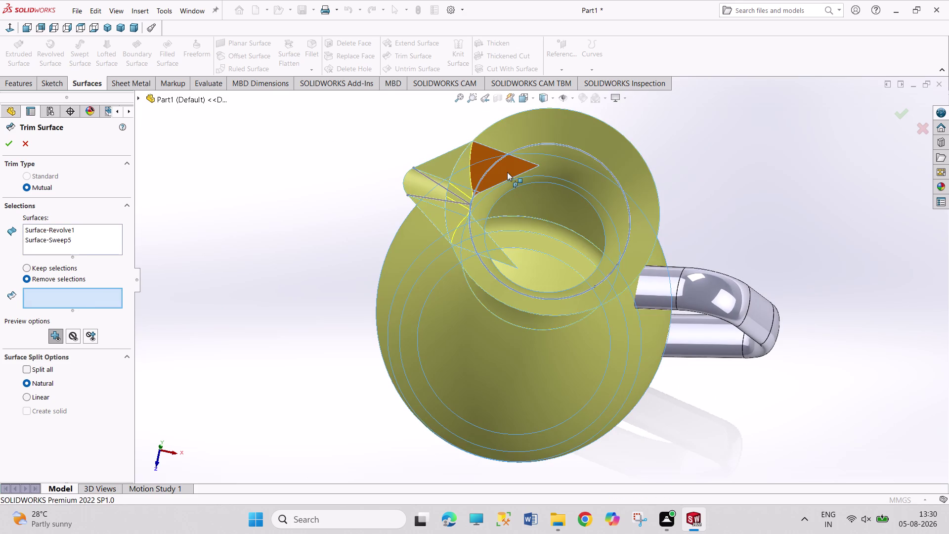
click(507, 172)
click(482, 247)
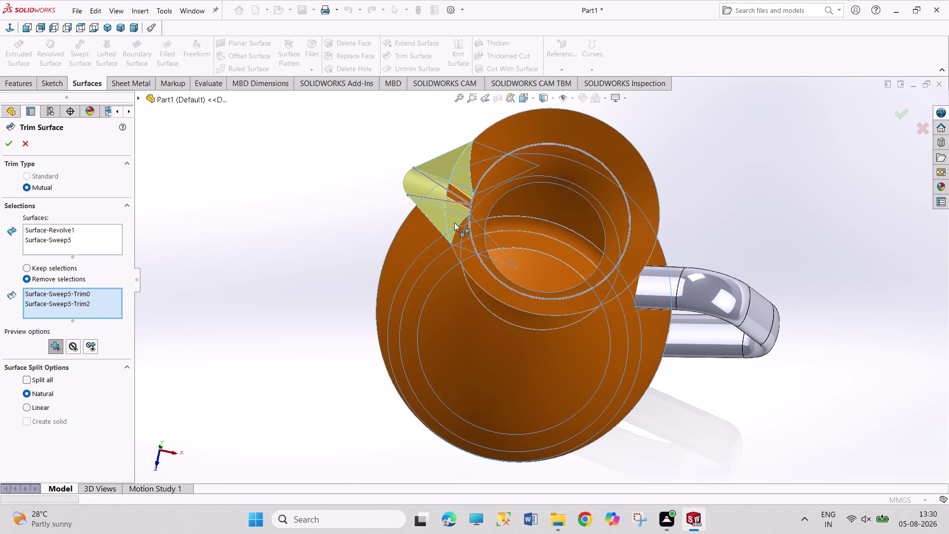
click(452, 219)
click(461, 175)
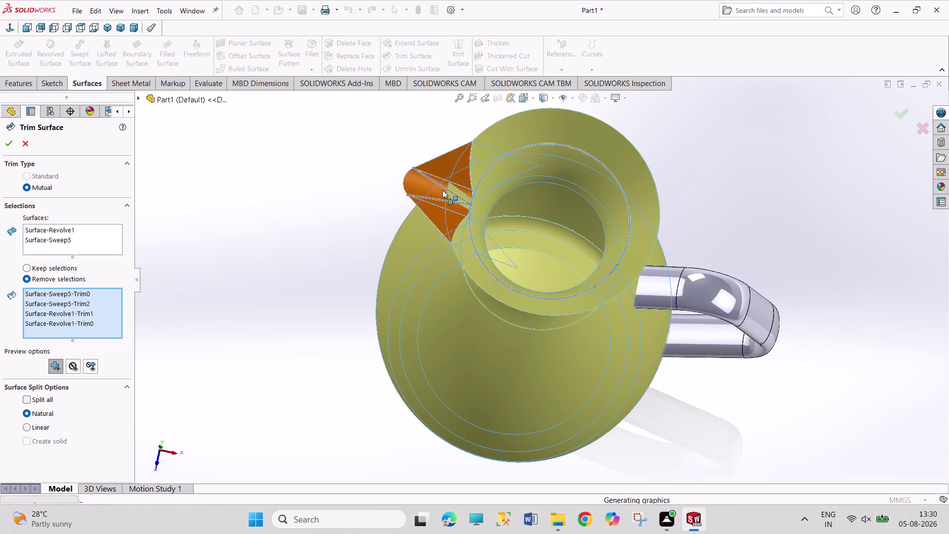
Mark an extra body piece, undo and re-add it, then exit the trim.
middle_drag(324, 192, 347, 250)
scroll(down, 3)
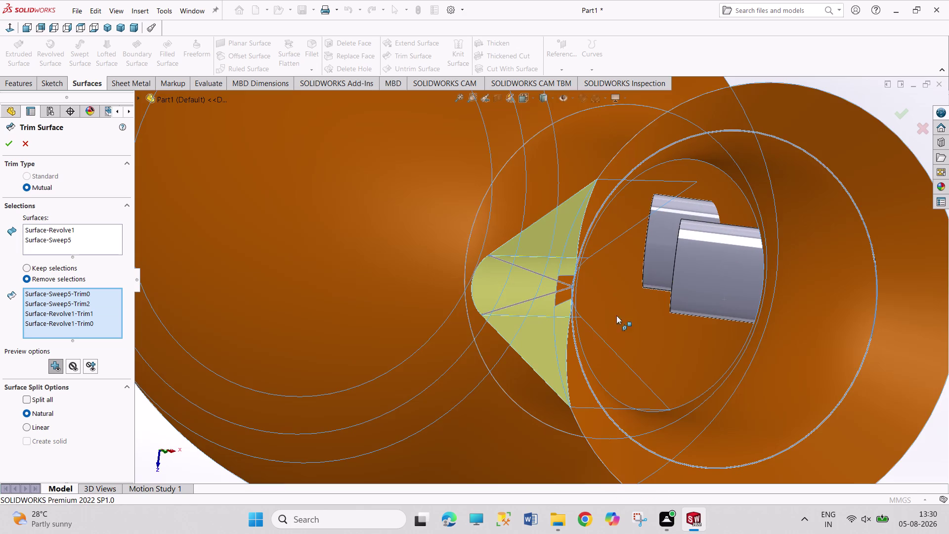
click(562, 294)
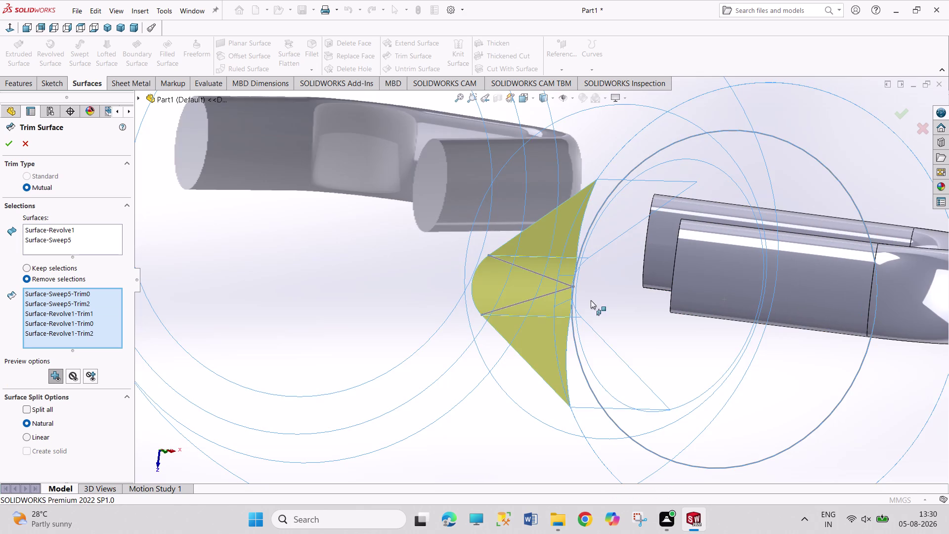
key(ctrl+z)
right_click(66, 336)
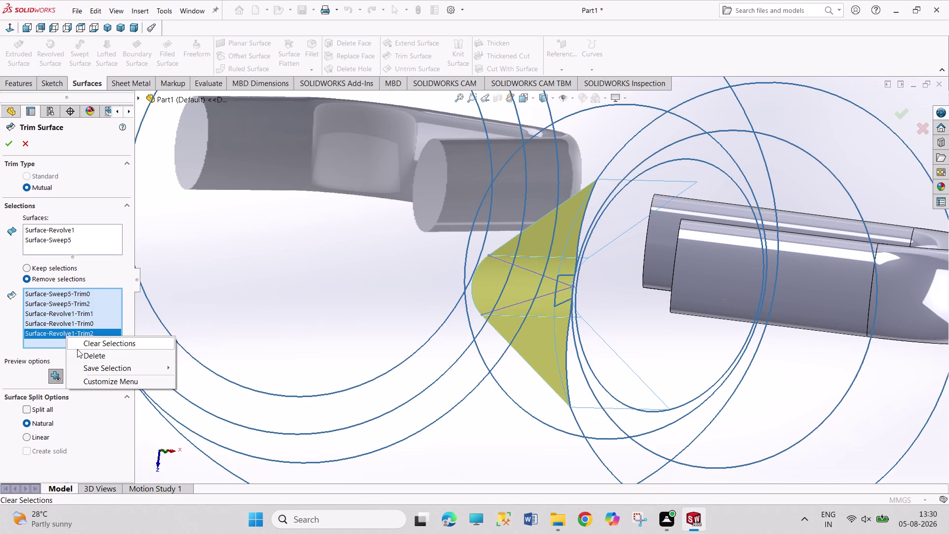
click(77, 353)
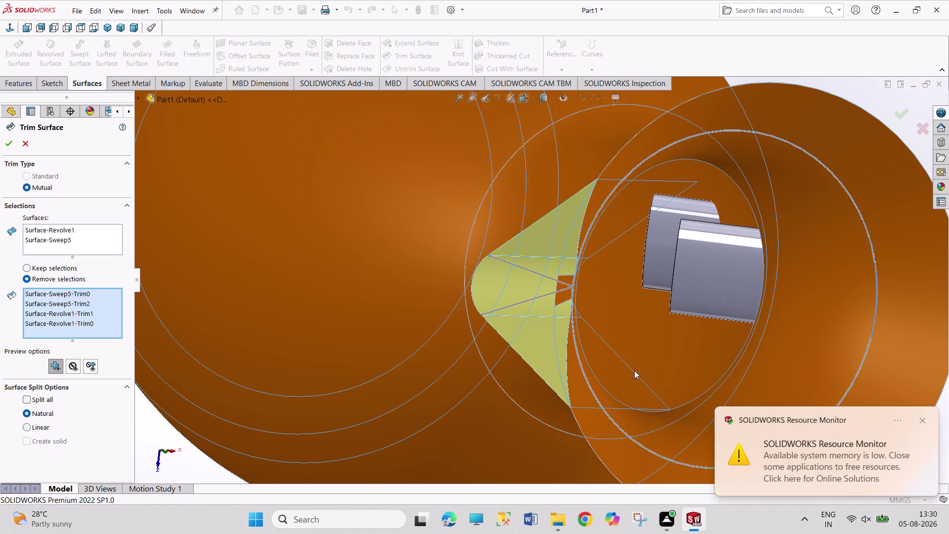
click(699, 274)
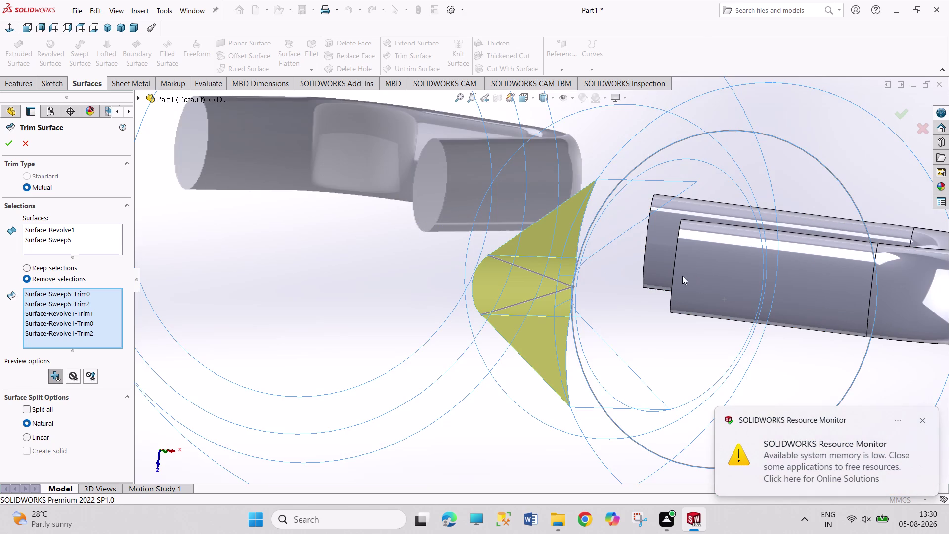
key(Escape)
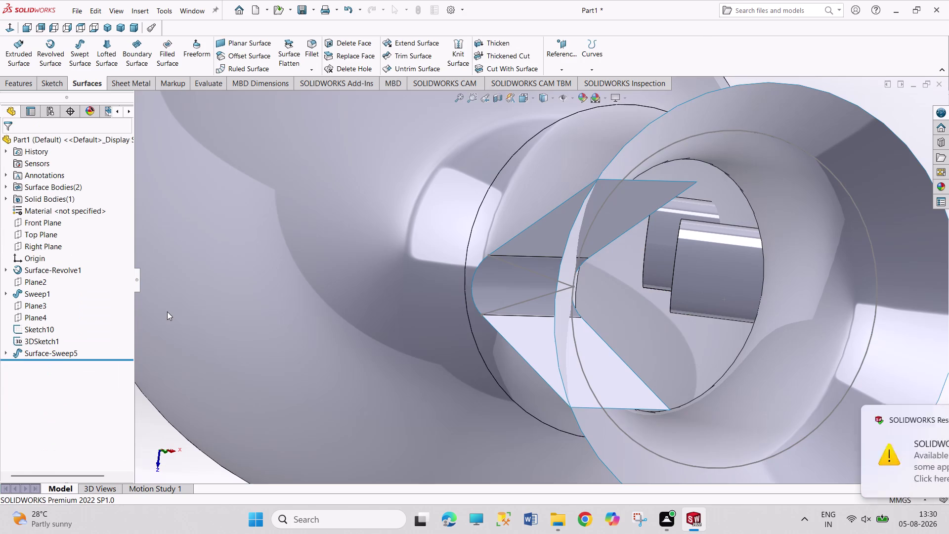
Start a new mutual trim and box-select Surface-Revolve1 and Surface-Sweep5.
key(Escape)
scroll(up, 3)
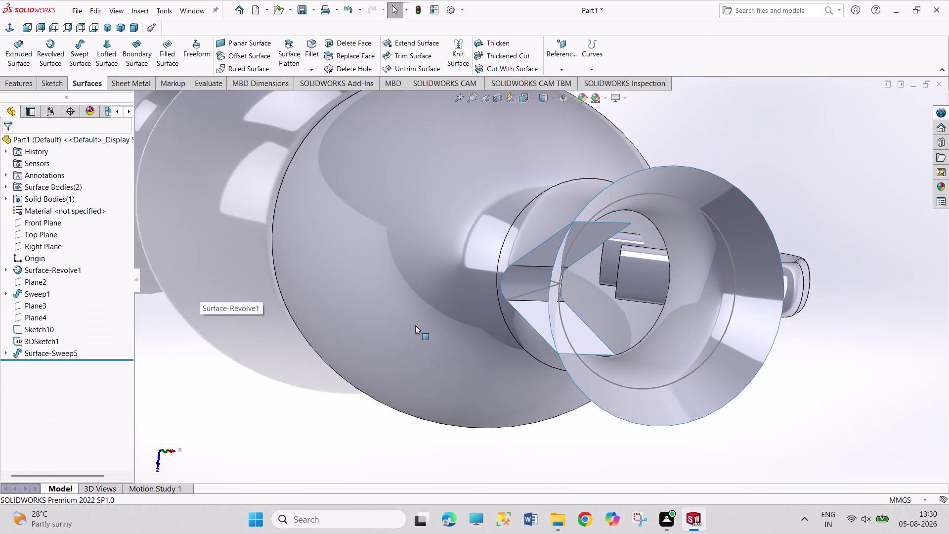
scroll(up, 3)
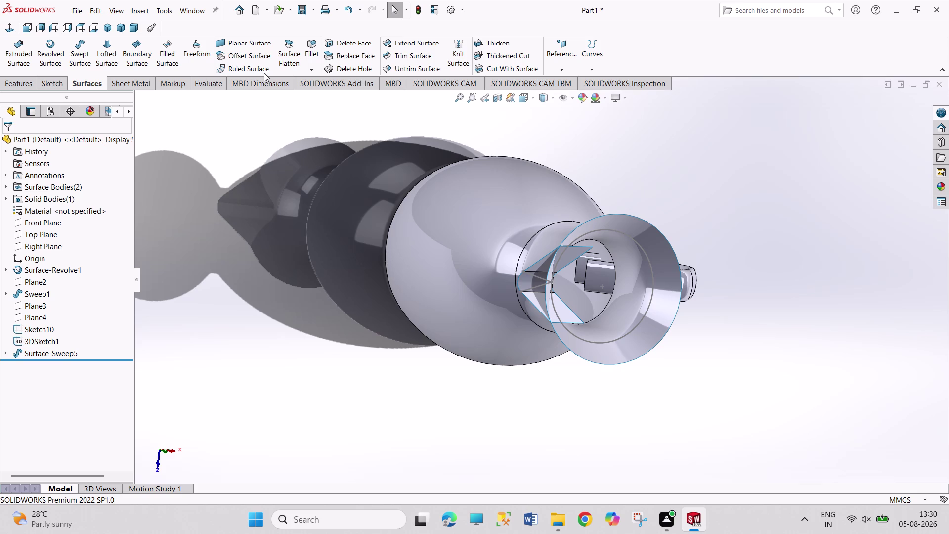
click(395, 51)
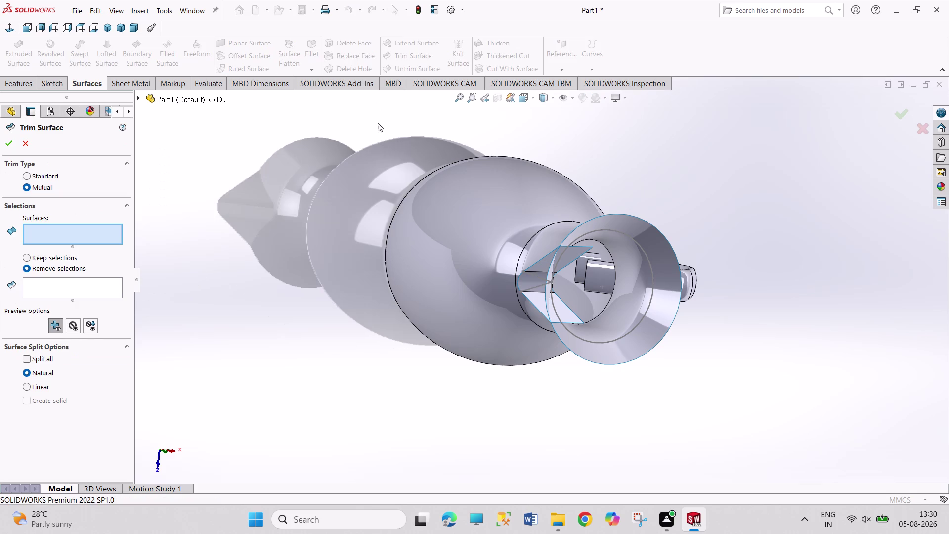
drag(341, 113, 761, 406)
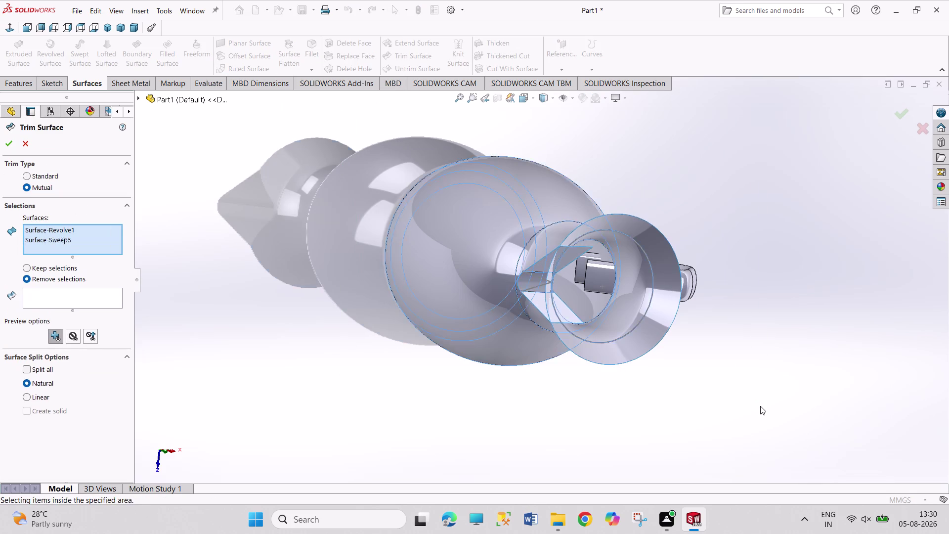
middle_drag(747, 396, 713, 387)
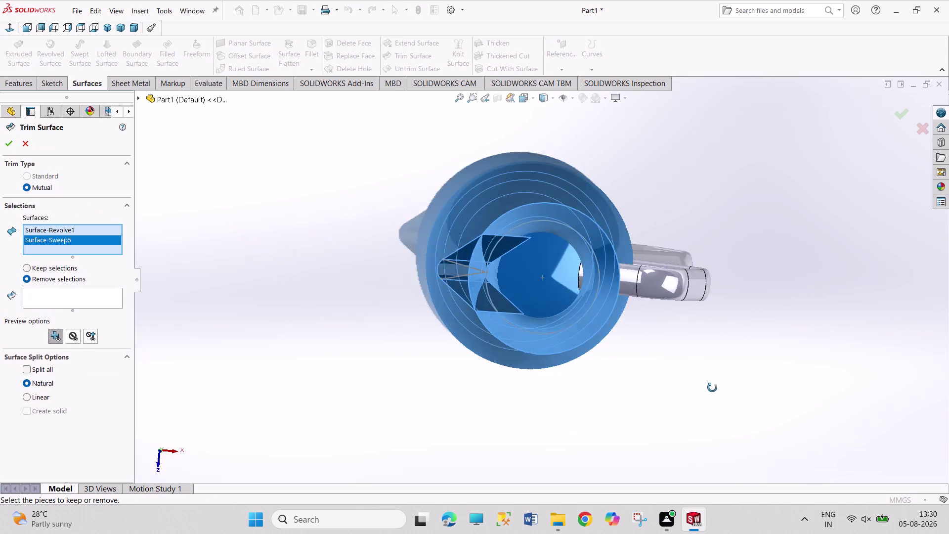
middle_drag(714, 387, 701, 388)
click(608, 286)
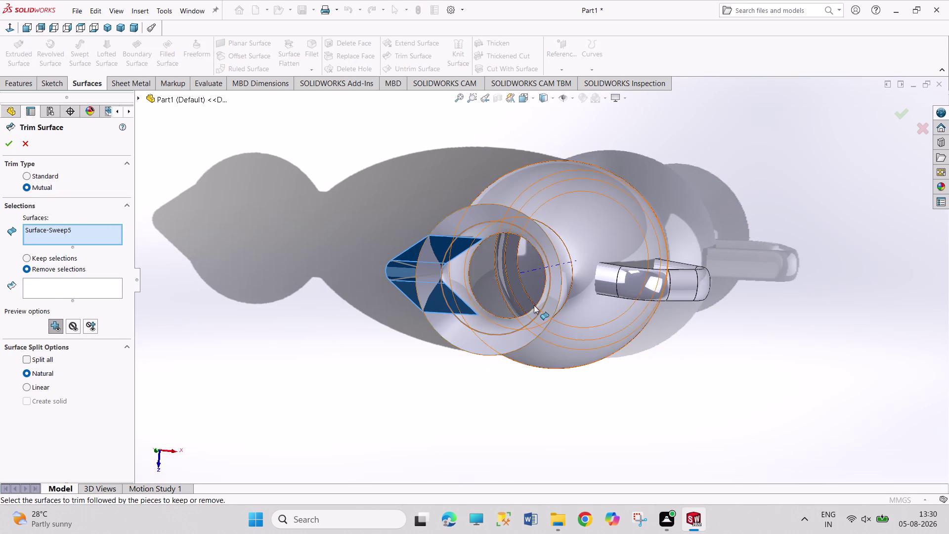
click(283, 351)
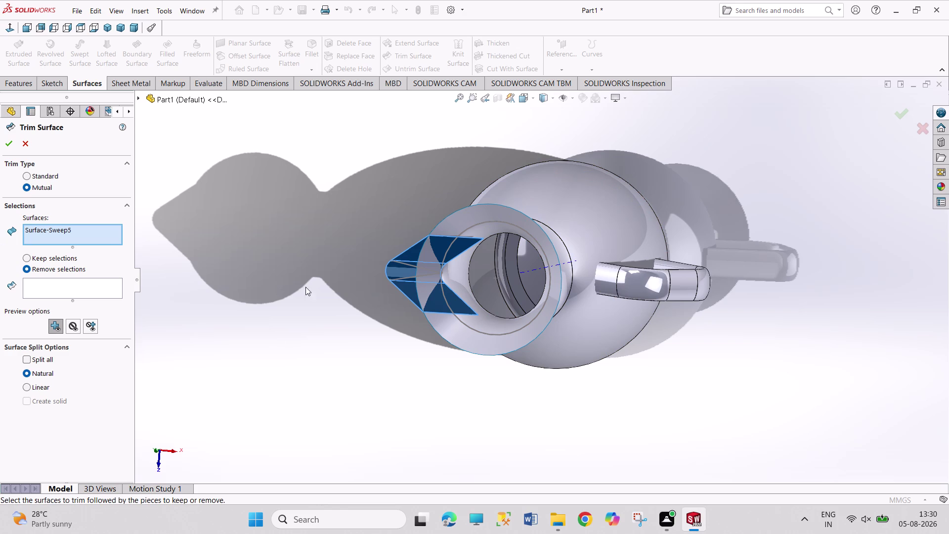
Clear the trim surfaces, box-select them again, then cancel the unfinished trim.
right_click(71, 237)
click(89, 245)
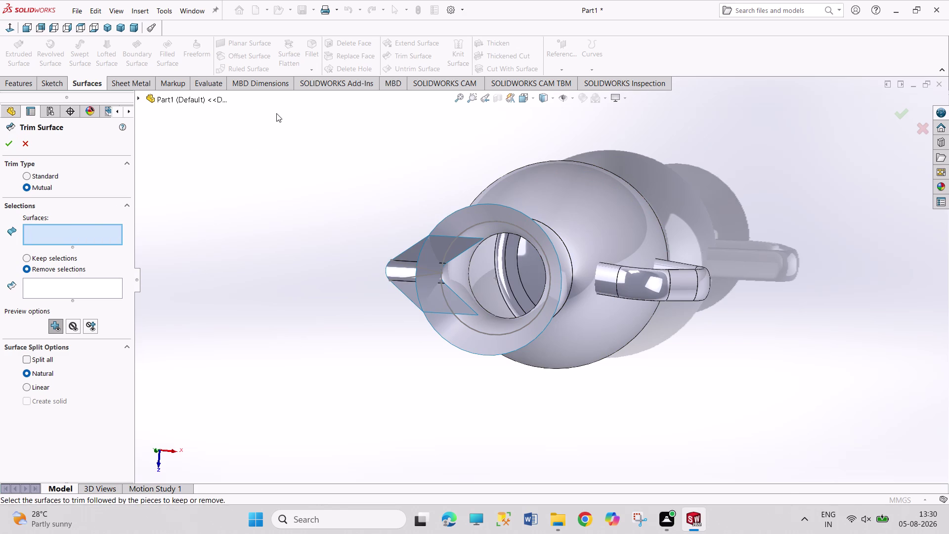
drag(276, 113, 747, 419)
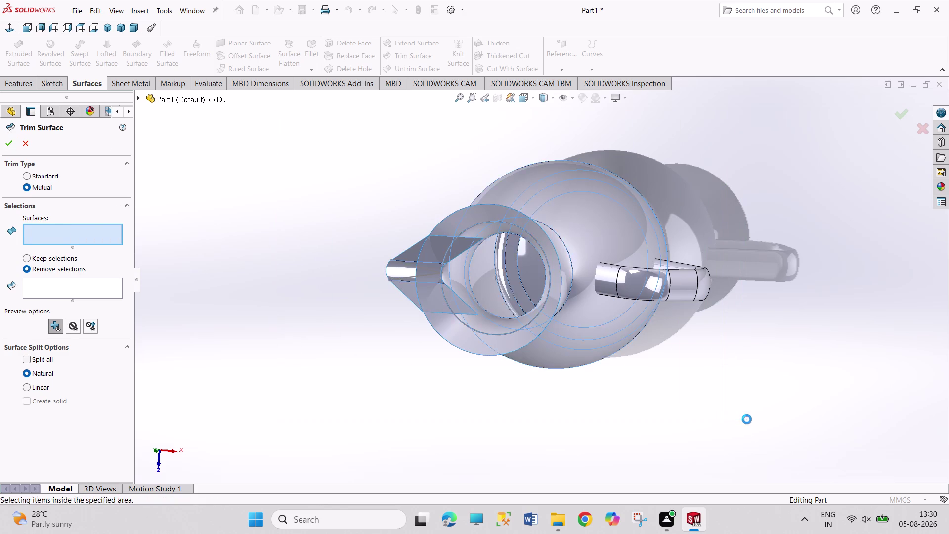
middle_drag(701, 415, 607, 477)
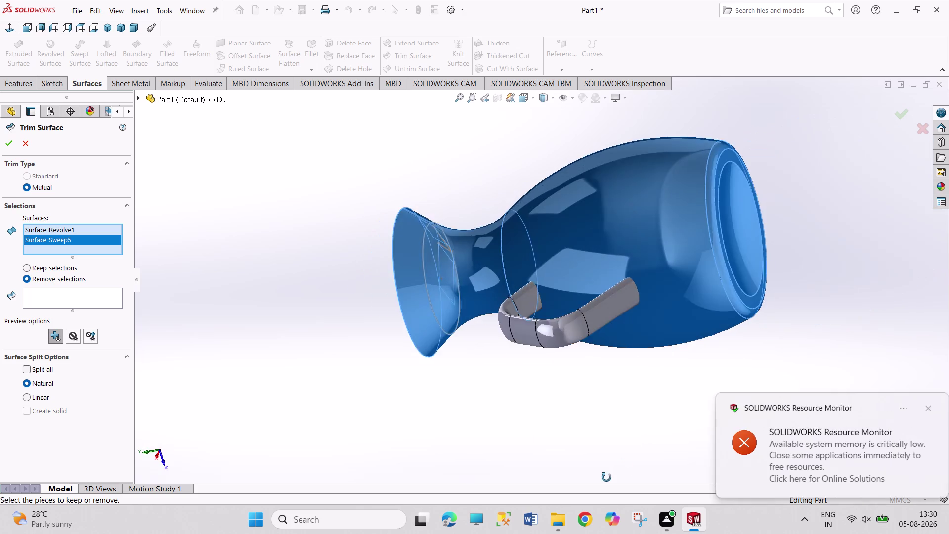
middle_drag(607, 477, 549, 463)
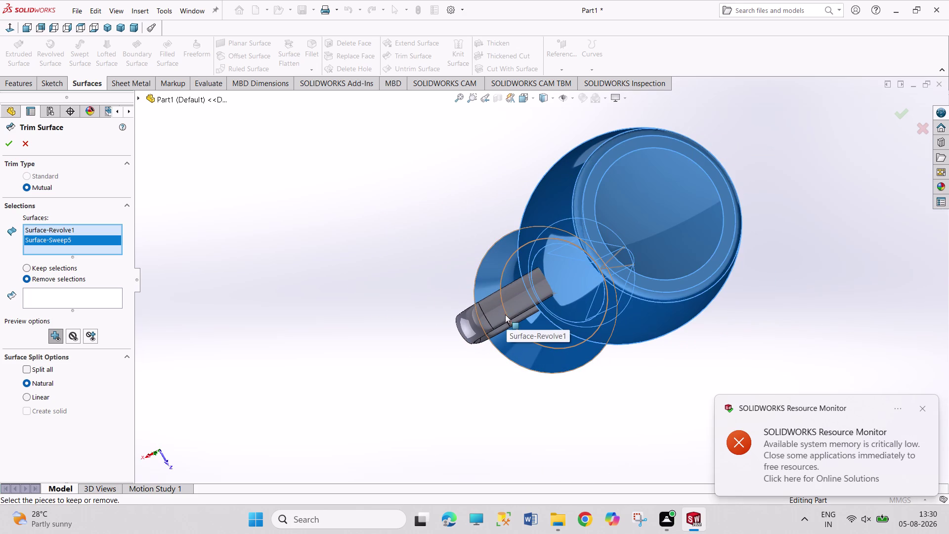
click(496, 316)
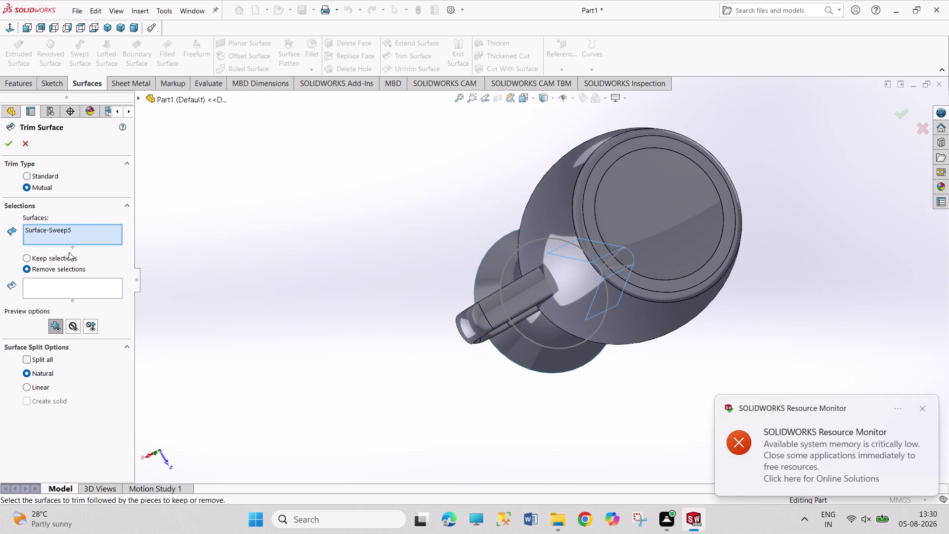
click(60, 237)
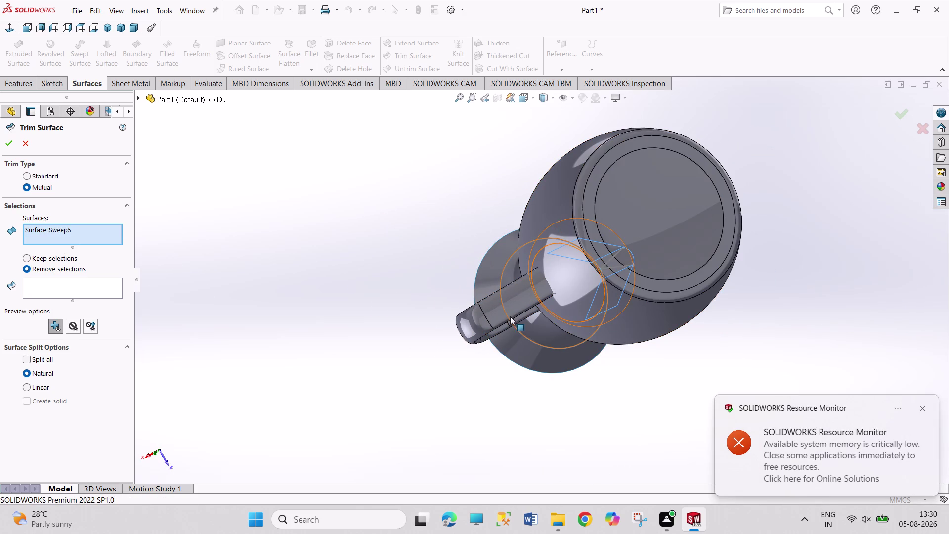
click(491, 316)
click(481, 320)
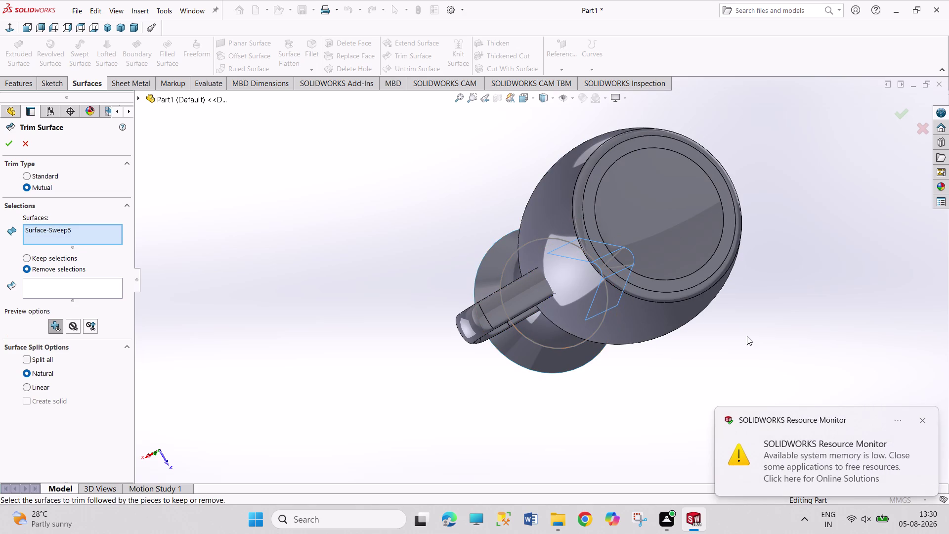
click(922, 418)
click(27, 140)
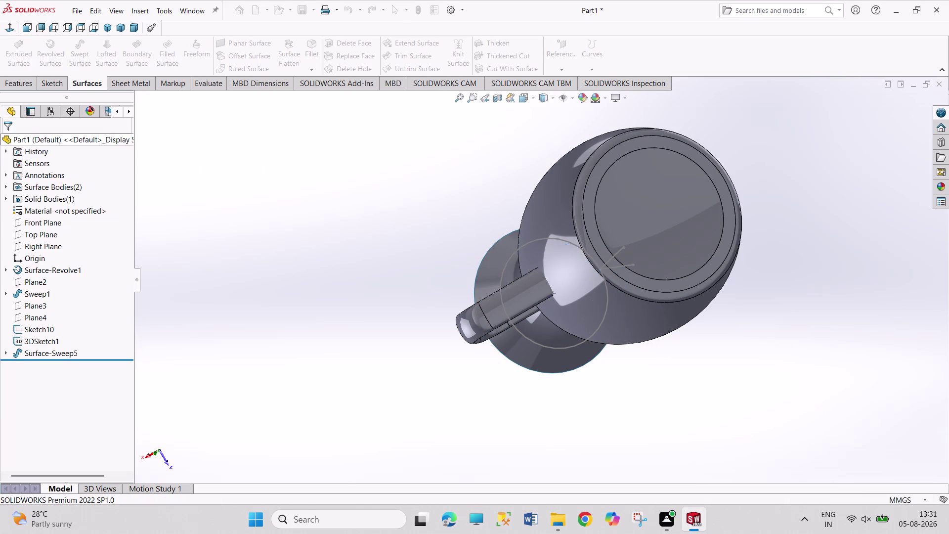
View the jug isometrically, tilt into the neck, dismiss the memory warning, and relaunch Trim Surface.
click(106, 29)
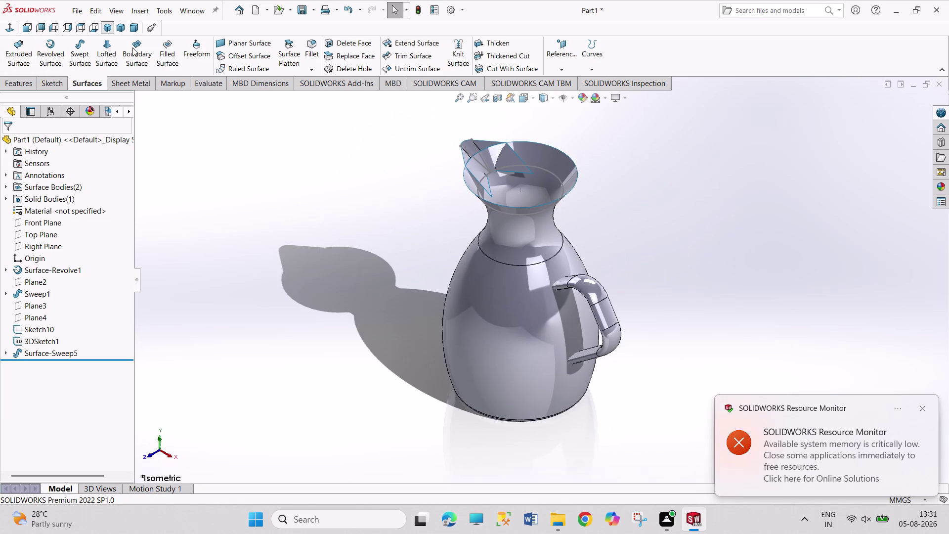
middle_drag(668, 319, 640, 342)
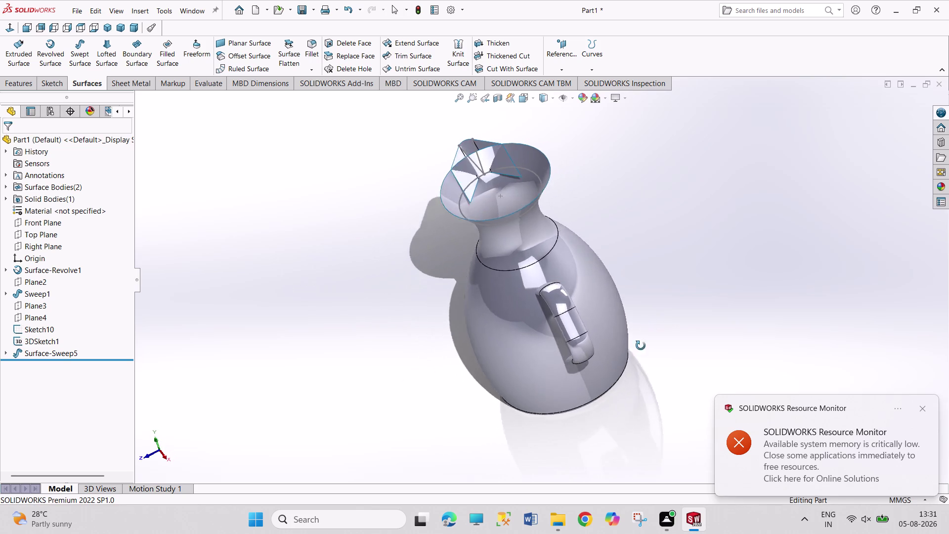
middle_drag(640, 342, 647, 352)
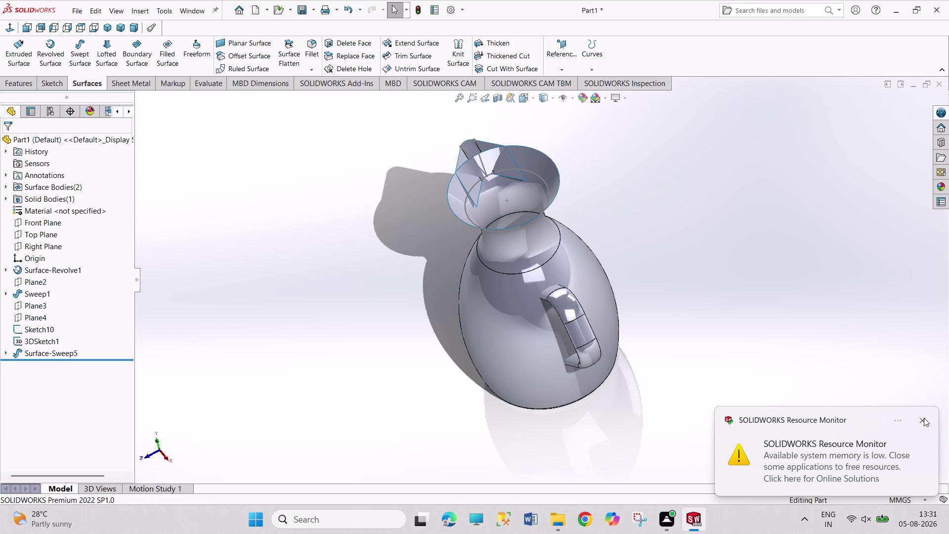
click(923, 419)
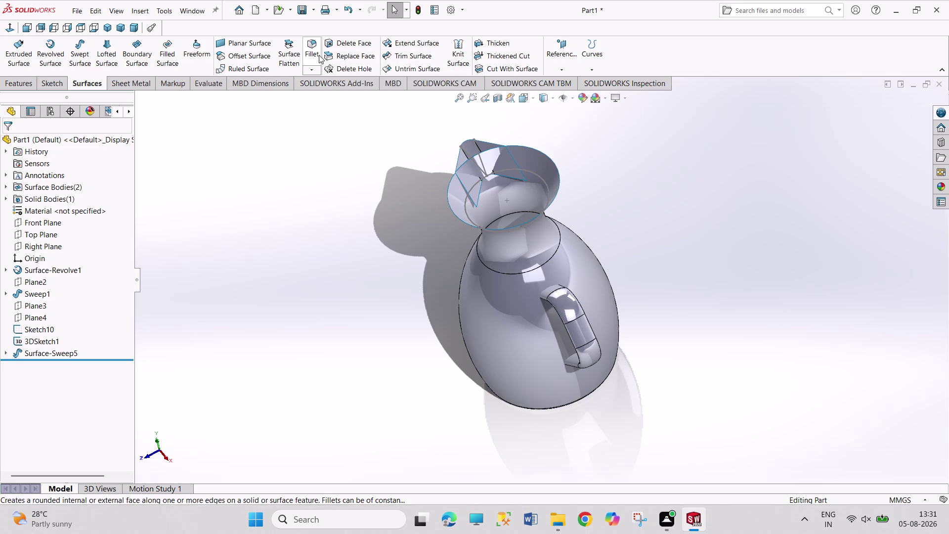
click(412, 57)
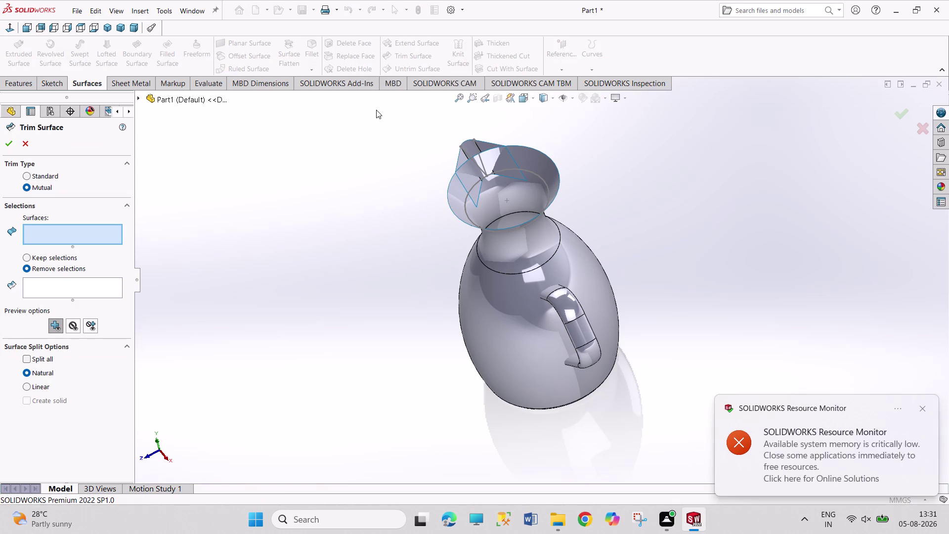
Box-select Surface-Revolve1 and Surface-Sweep5 and mark two sweep pieces for removal.
drag(377, 110, 715, 463)
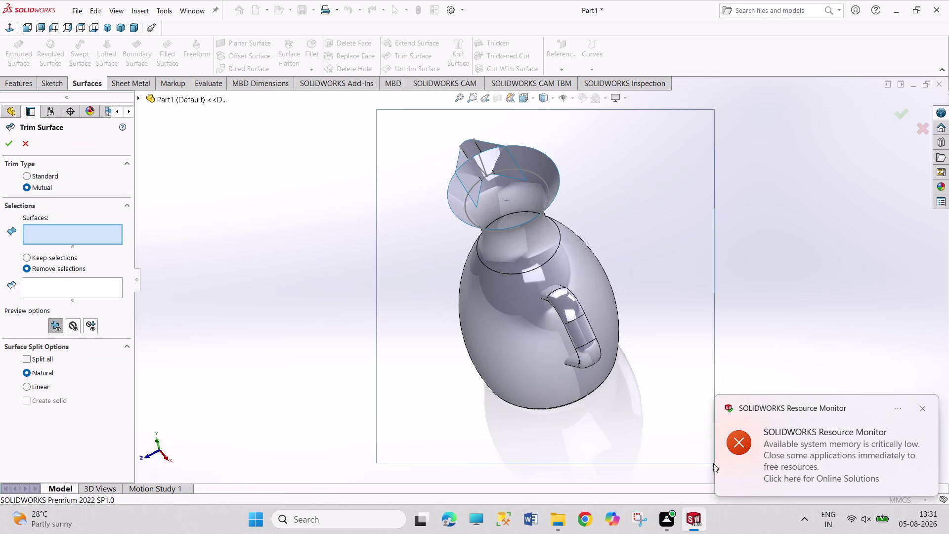
drag(715, 463, 704, 467)
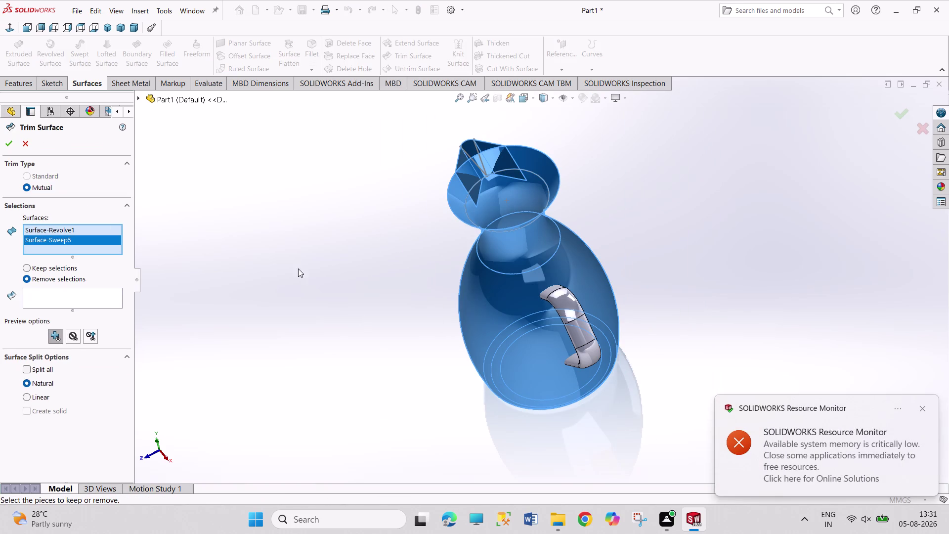
click(74, 292)
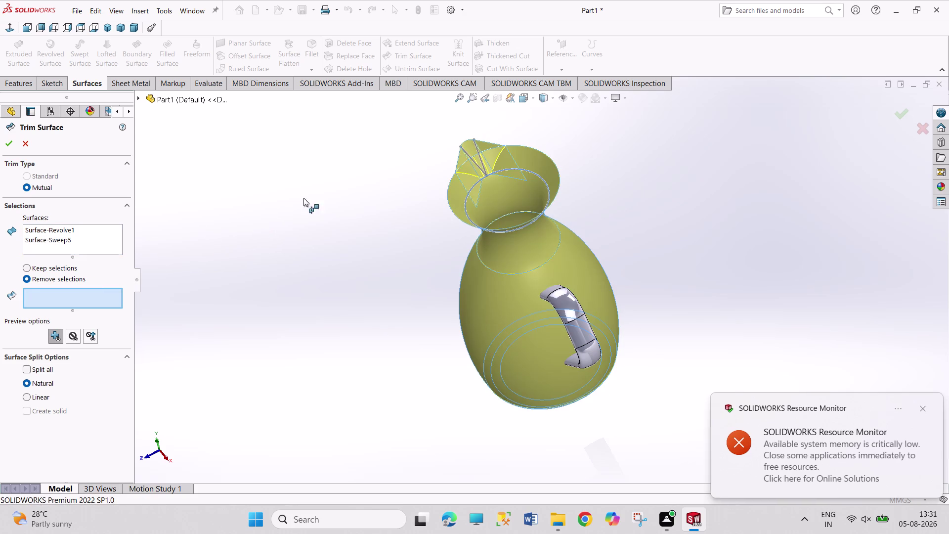
middle_drag(318, 183, 330, 308)
scroll(down, 3)
scroll(down, 3)
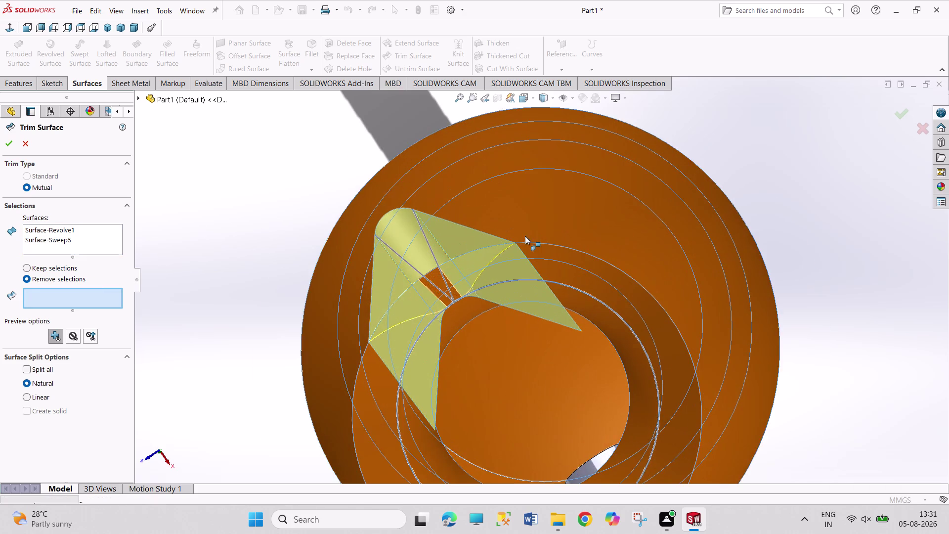
scroll(down, 3)
click(527, 329)
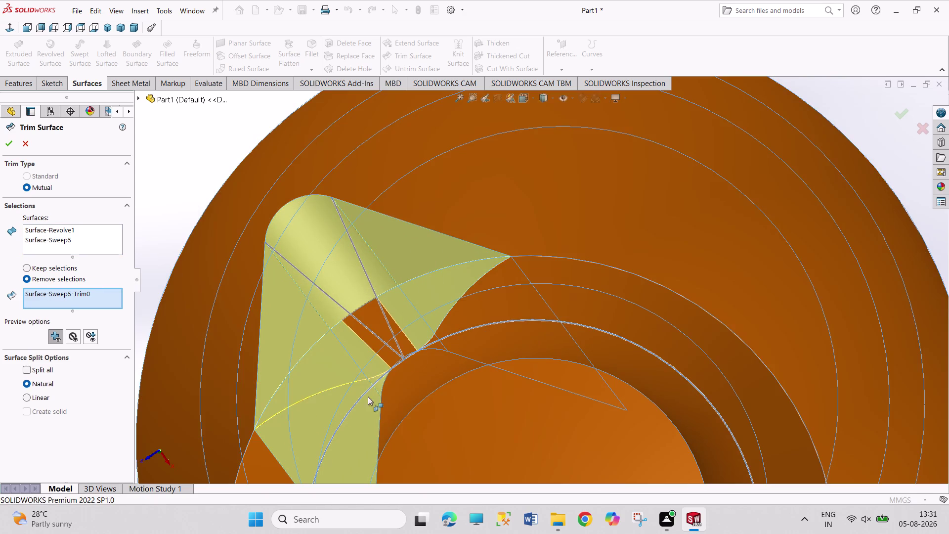
click(336, 454)
Mark three more body pieces for removal around the neck junction.
middle_drag(210, 322, 215, 325)
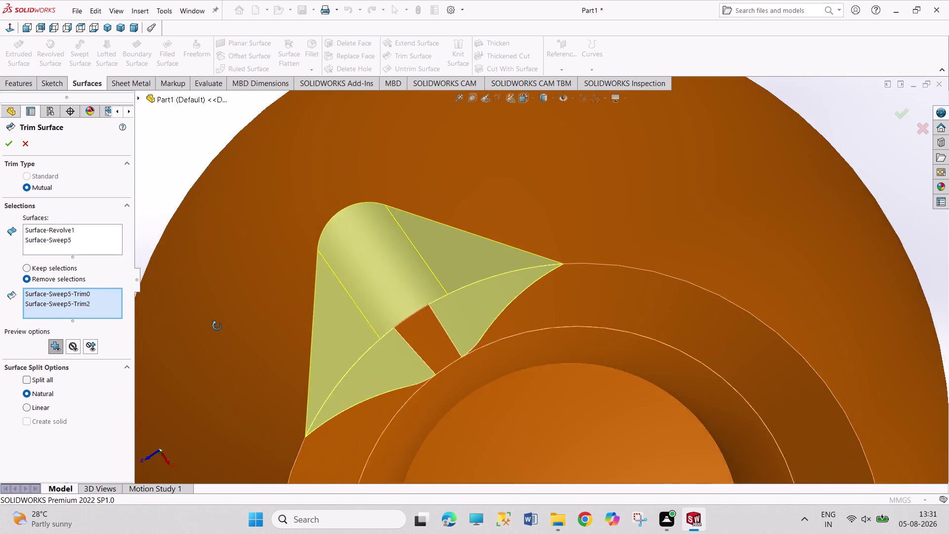
middle_drag(215, 325, 263, 347)
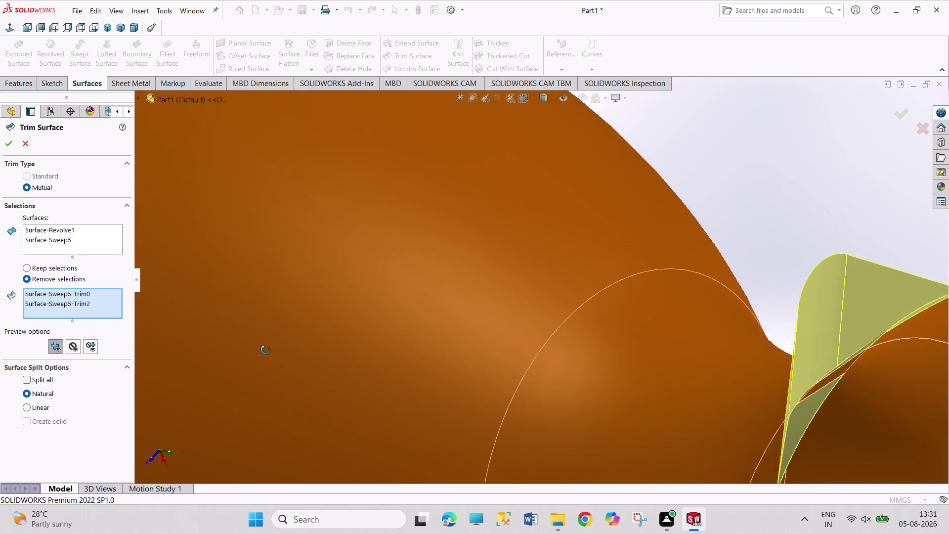
middle_drag(263, 347, 228, 323)
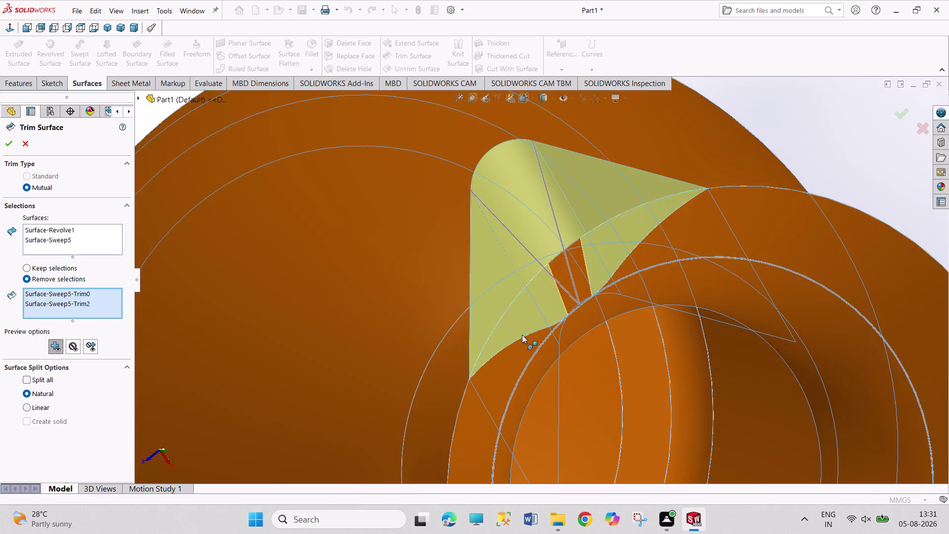
click(526, 324)
click(605, 255)
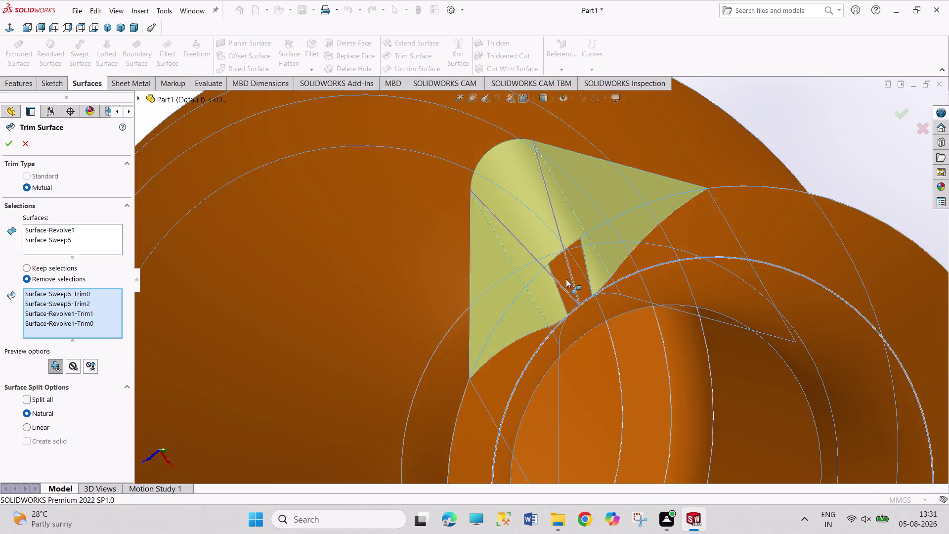
scroll(up, 3)
scroll(up, 3)
middle_drag(676, 369, 640, 315)
scroll(down, 3)
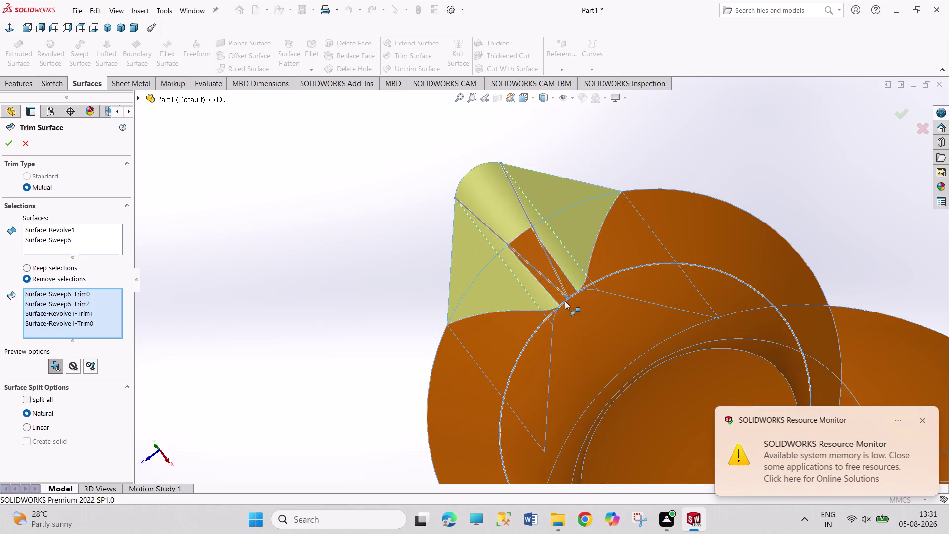
scroll(down, 3)
click(520, 257)
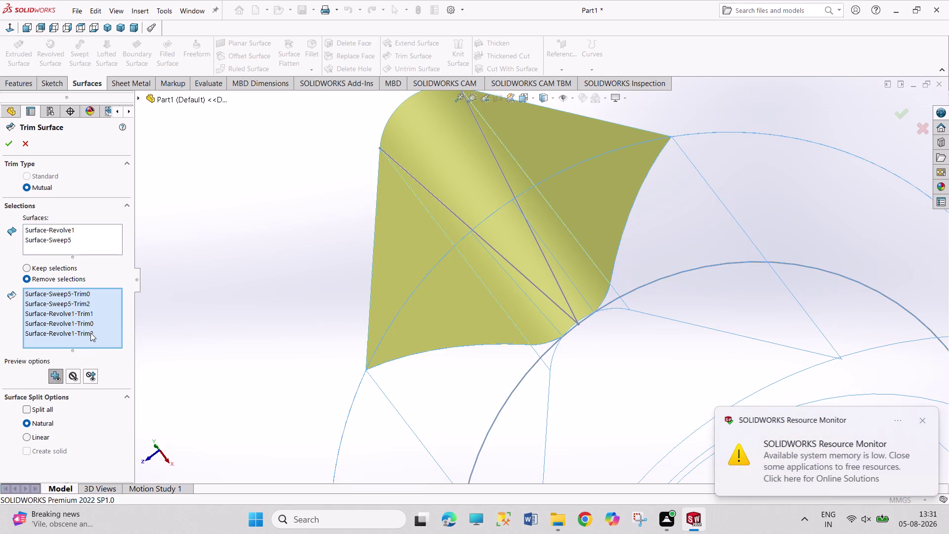
Clear the removal list, re-pick the triangular and body pieces, then cancel the failed trim.
right_click(90, 332)
click(107, 339)
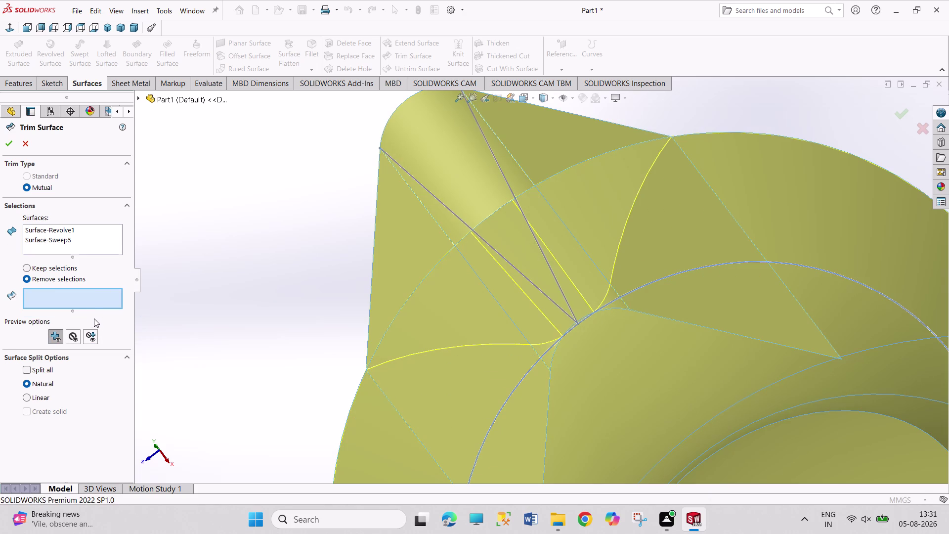
click(501, 311)
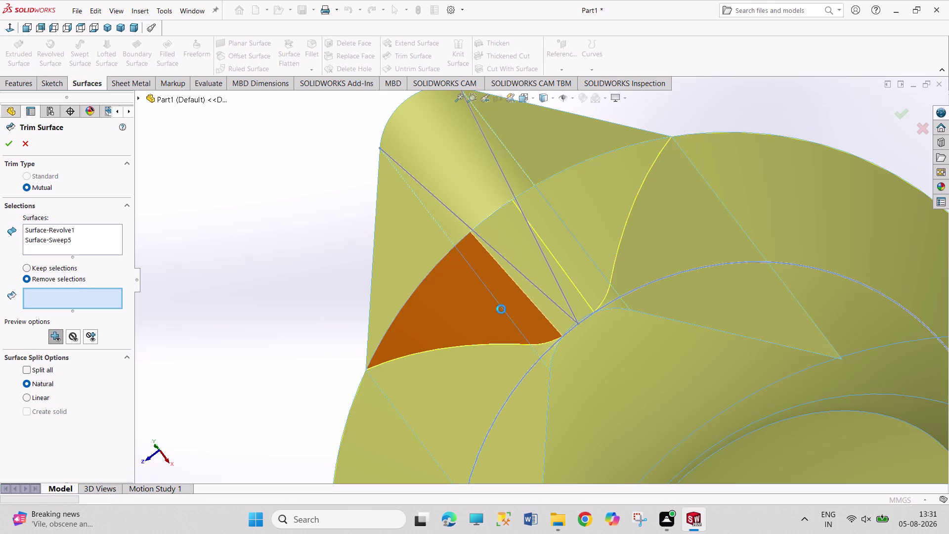
click(531, 266)
click(573, 245)
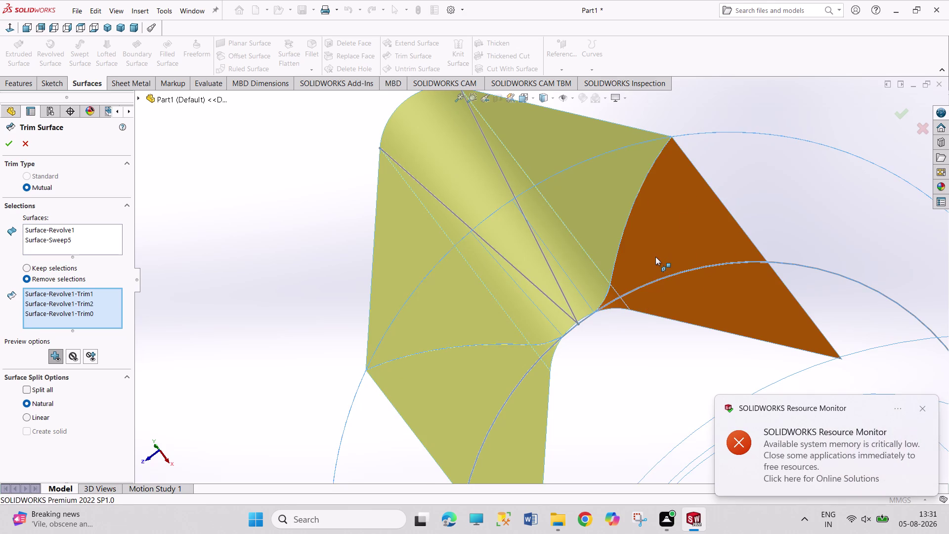
click(13, 144)
click(569, 162)
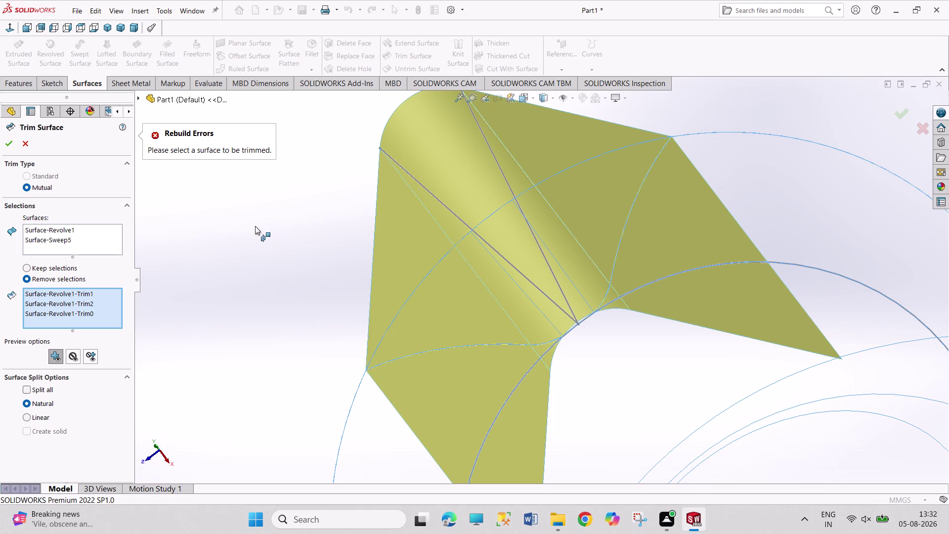
click(22, 147)
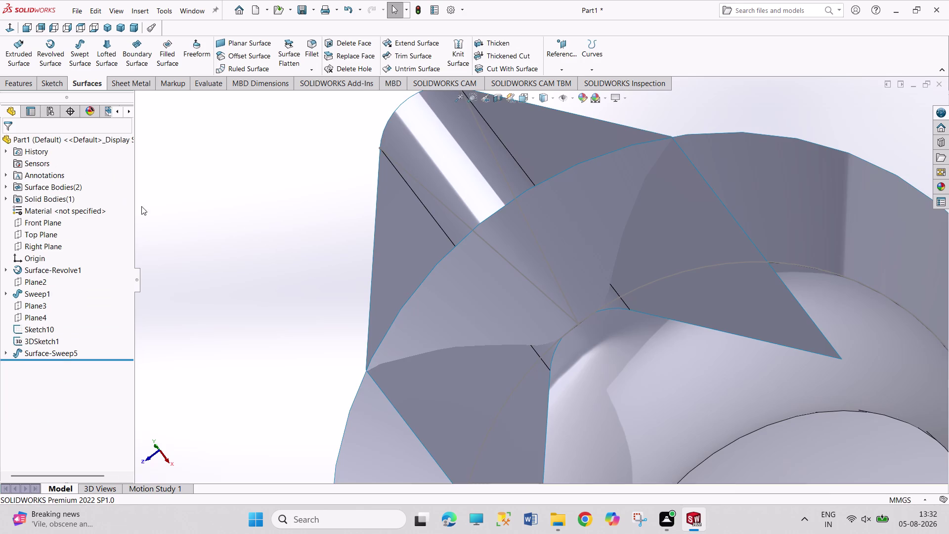
Orbit and zoom around the handle overlap, then launch a new Trim Surface.
middle_drag(269, 269, 289, 292)
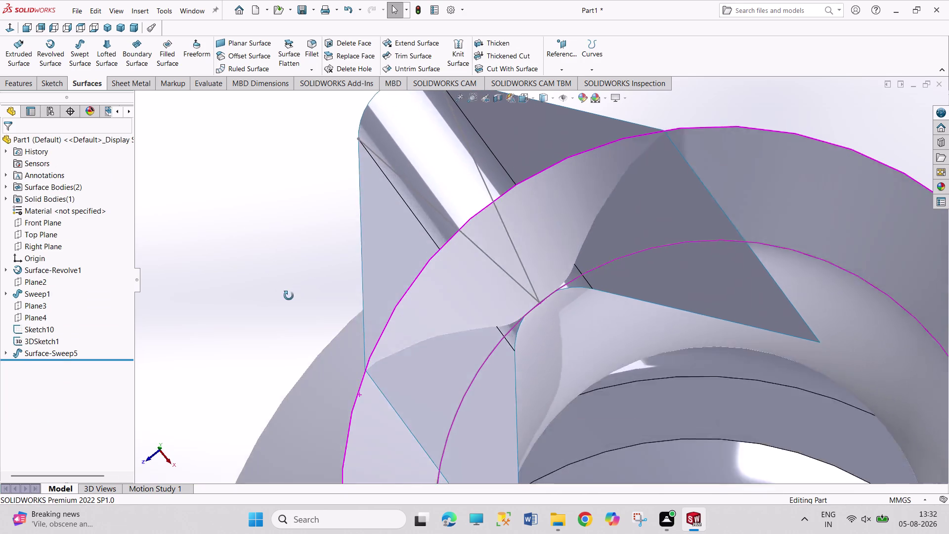
middle_drag(289, 292, 327, 372)
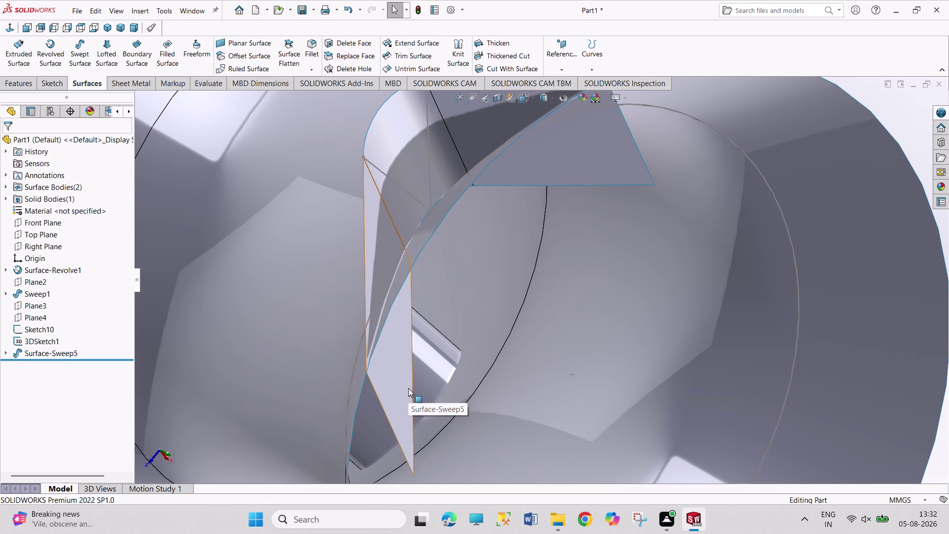
scroll(up, 3)
scroll(up, 3)
scroll(up, 3)
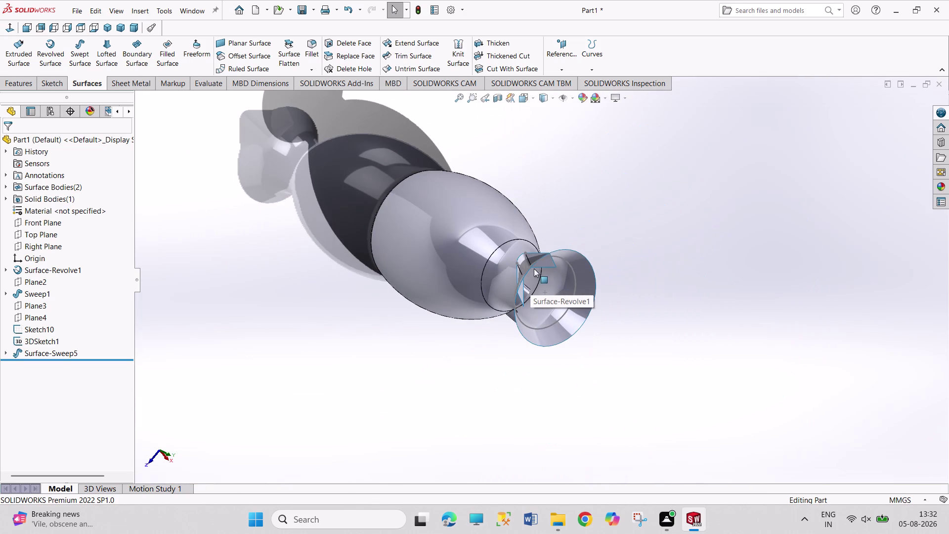
scroll(down, 3)
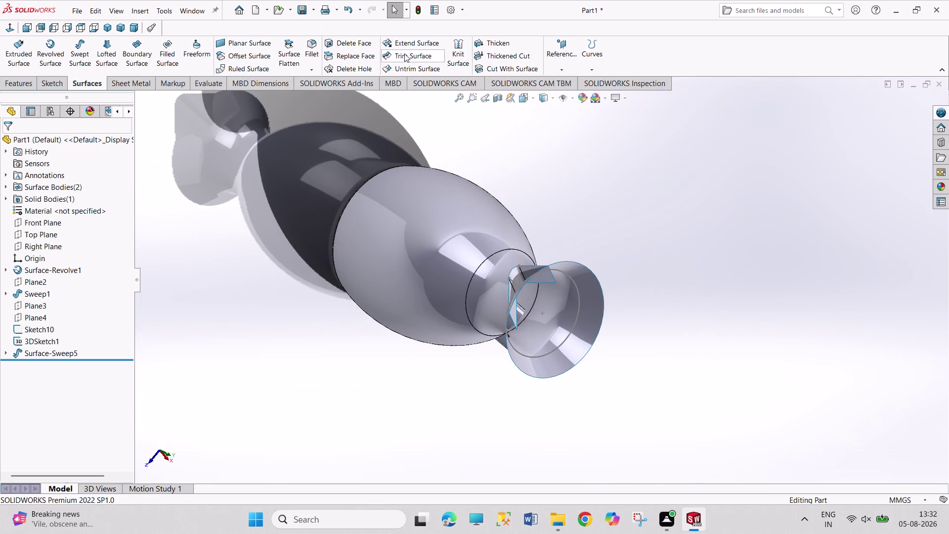
click(397, 55)
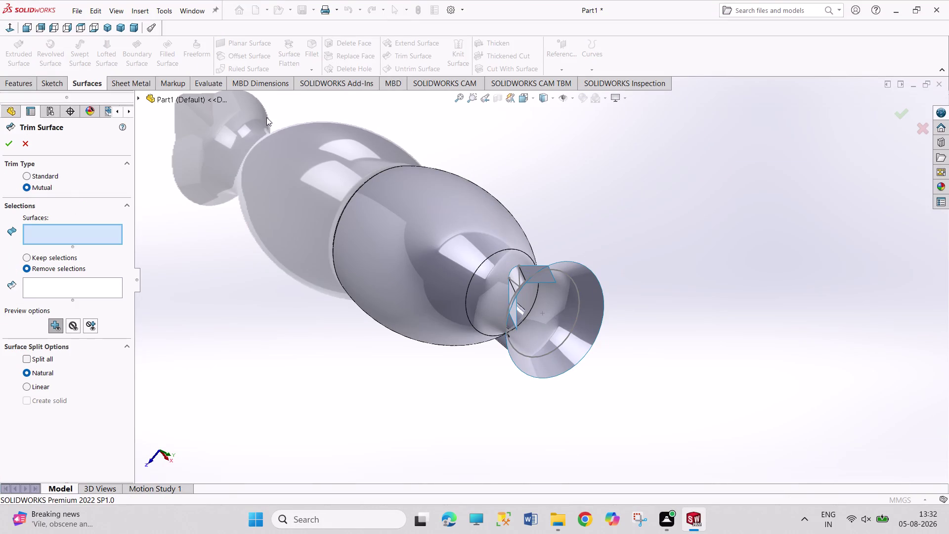
Box-select Surface-Revolve1 and Surface-Sweep5 as the surfaces to trim.
drag(267, 117, 664, 462)
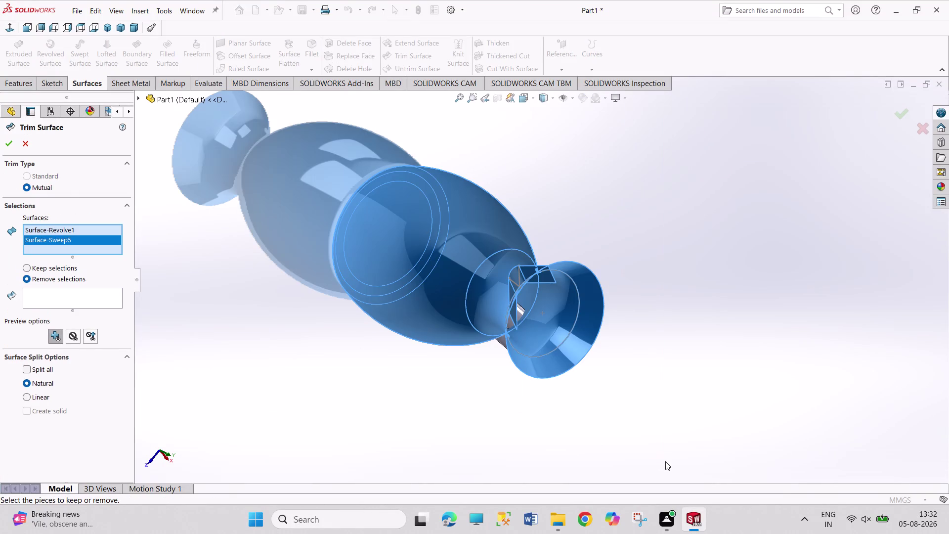
middle_drag(665, 461, 633, 462)
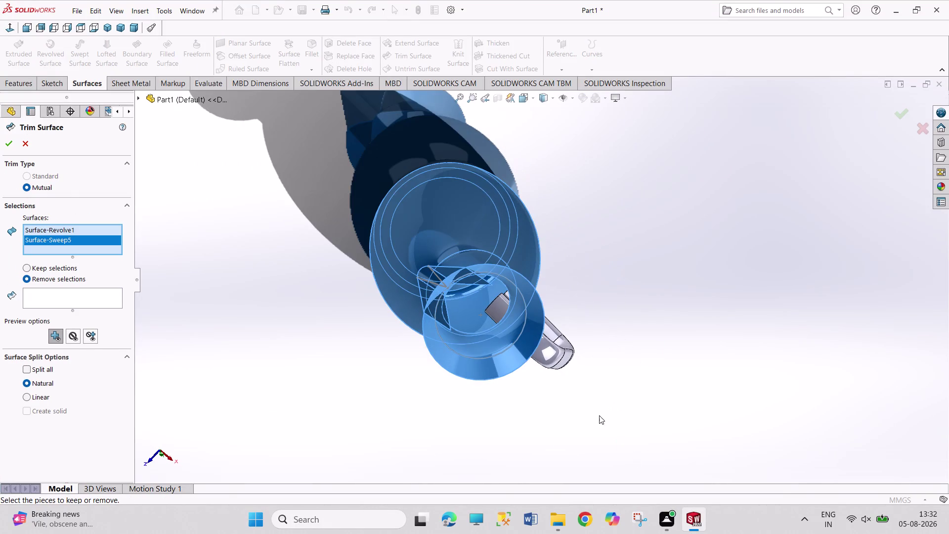
scroll(down, 3)
click(69, 293)
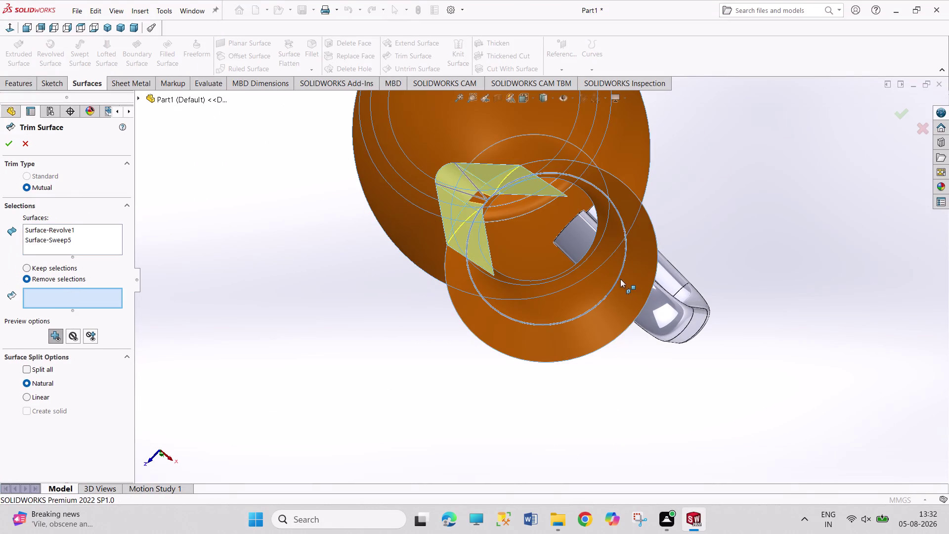
scroll(down, 3)
Remove two handle and two body pieces, accepting the trim despite the memory warning.
click(544, 185)
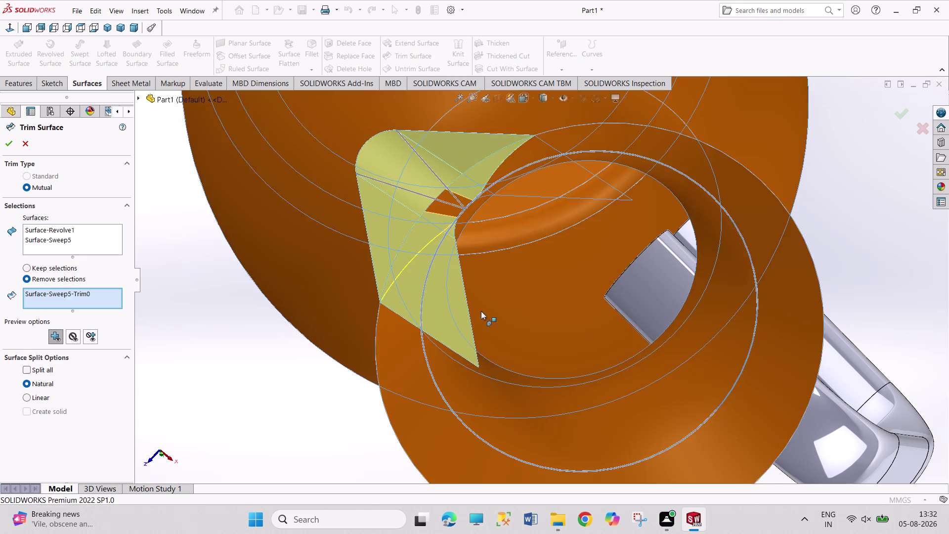
click(461, 320)
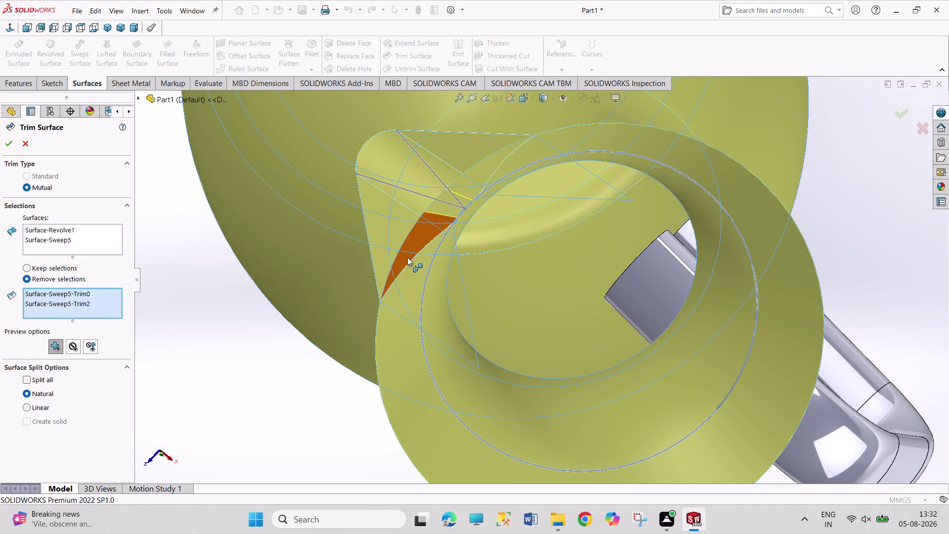
click(407, 257)
click(476, 188)
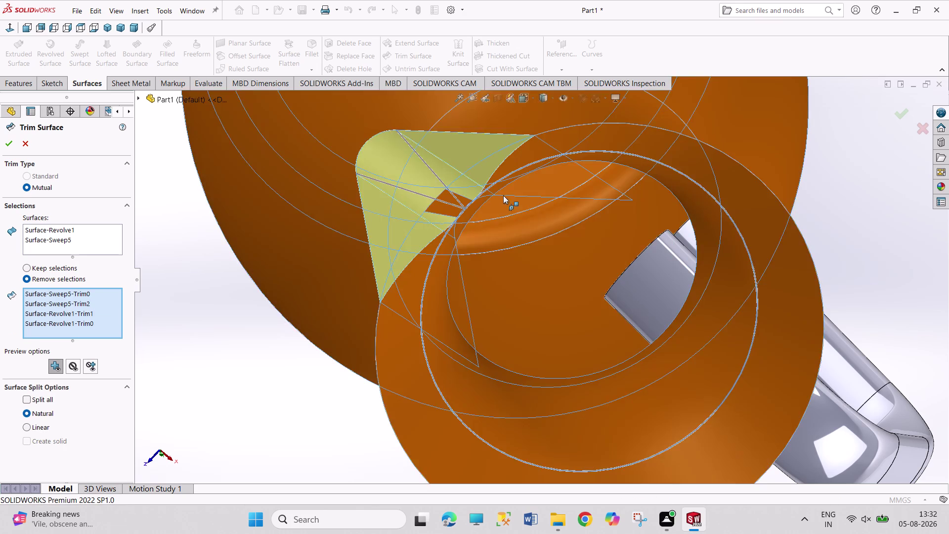
click(8, 146)
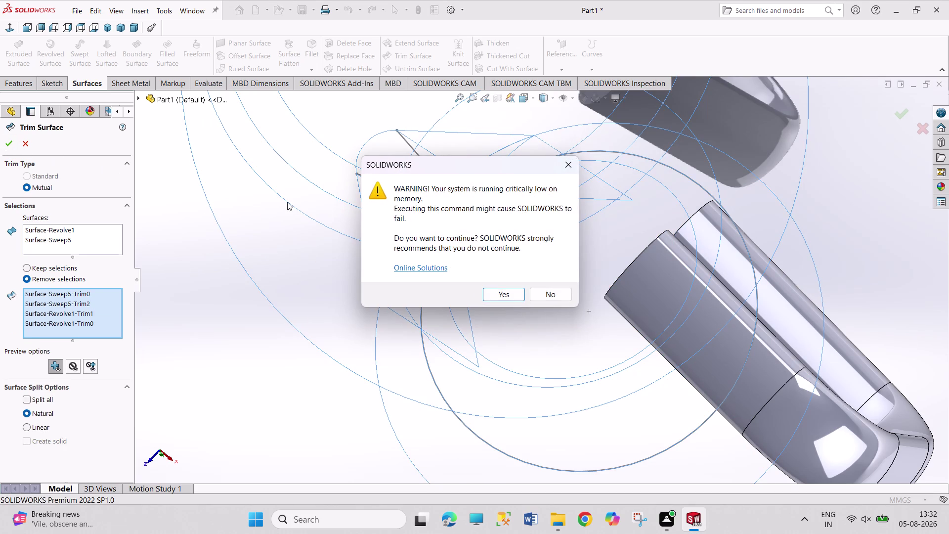
click(494, 296)
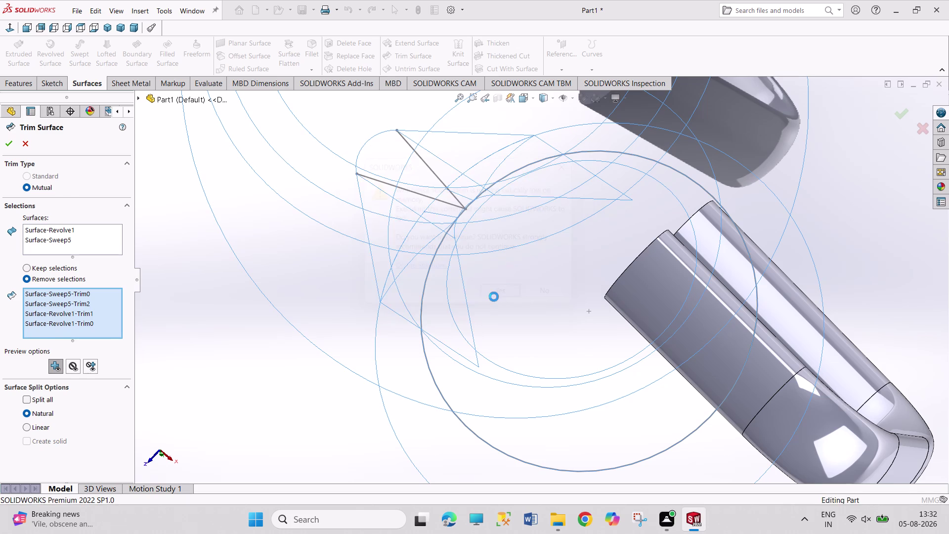
middle_drag(475, 295, 465, 217)
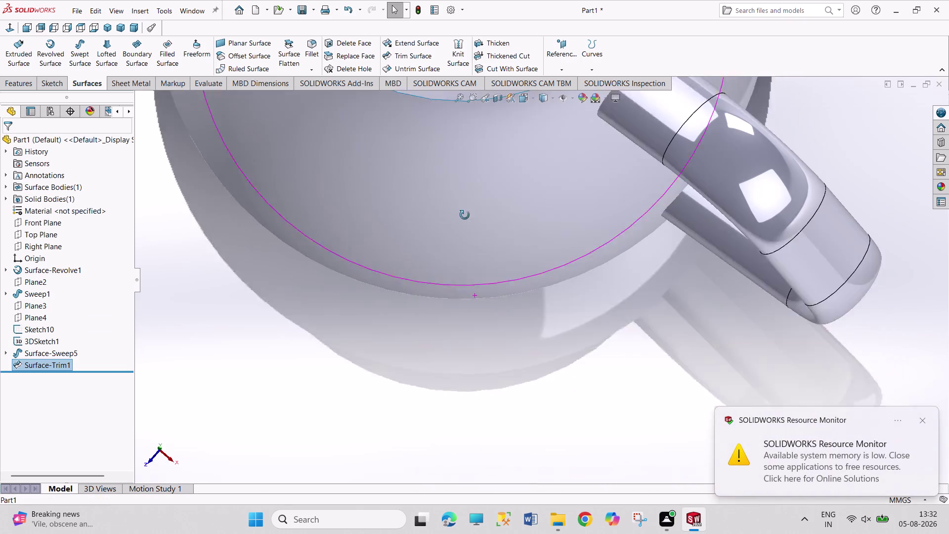
click(922, 419)
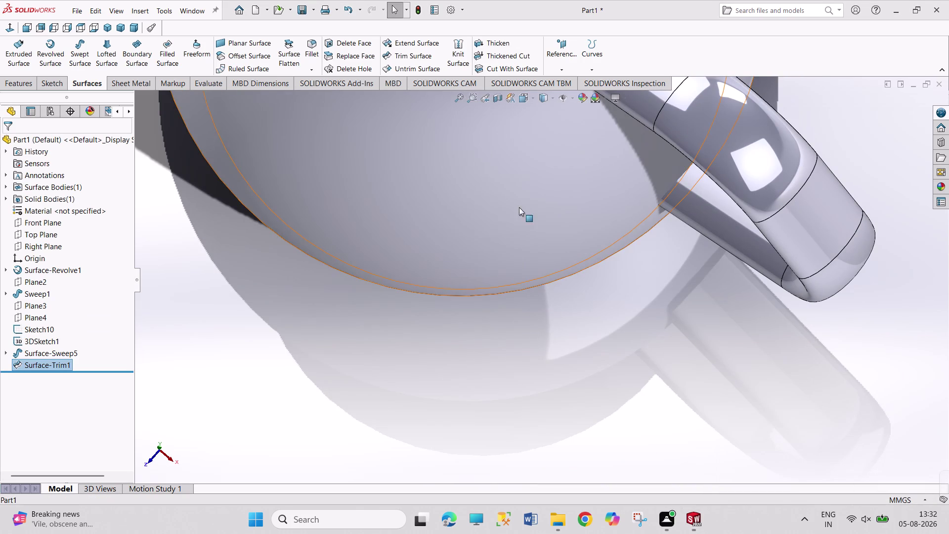
scroll(up, 3)
scroll(up, 3)
scroll(up, 3)
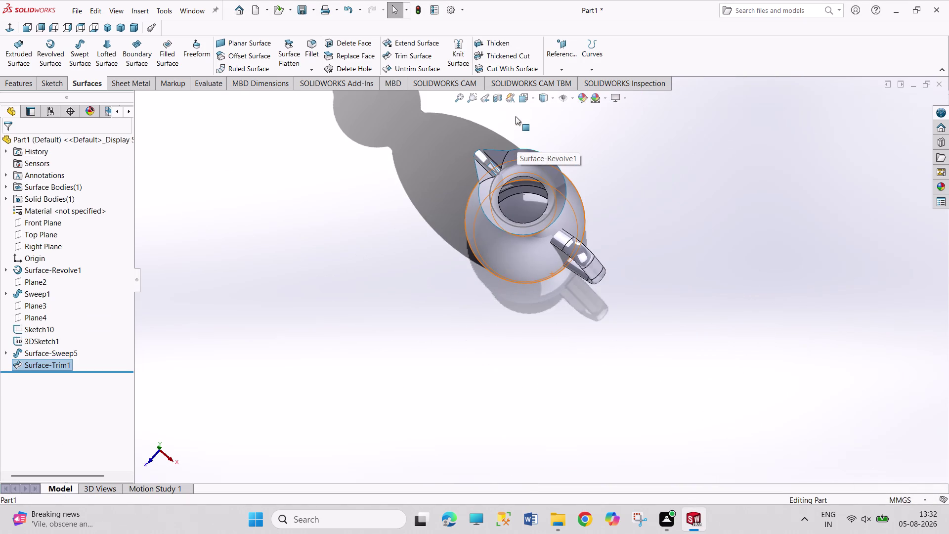
scroll(down, 3)
scroll(down, 3)
middle_drag(499, 316, 486, 278)
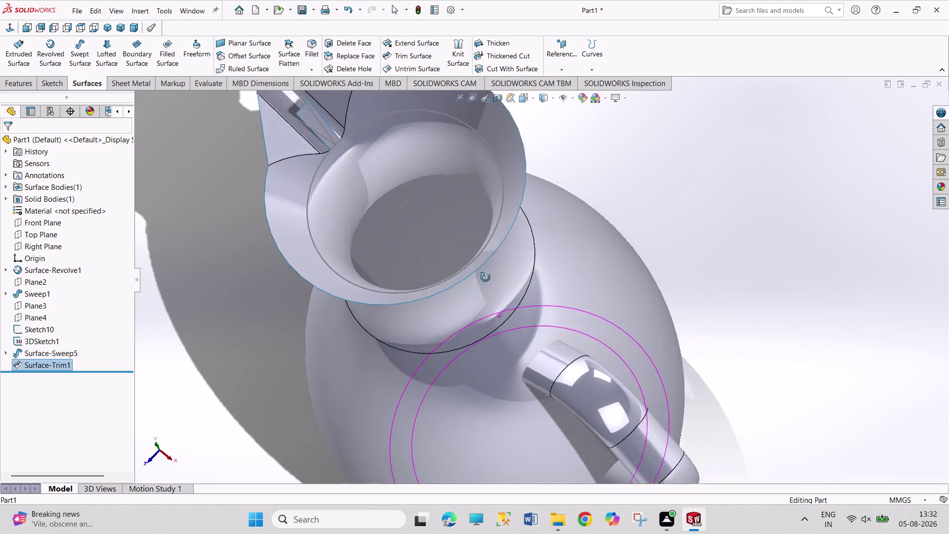
middle_drag(485, 278, 493, 292)
scroll(down, 3)
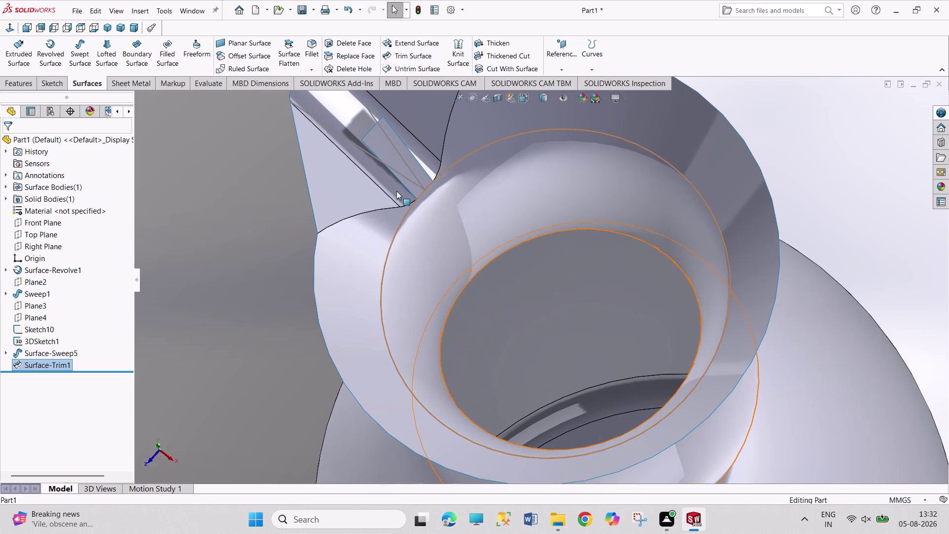
click(400, 159)
click(382, 149)
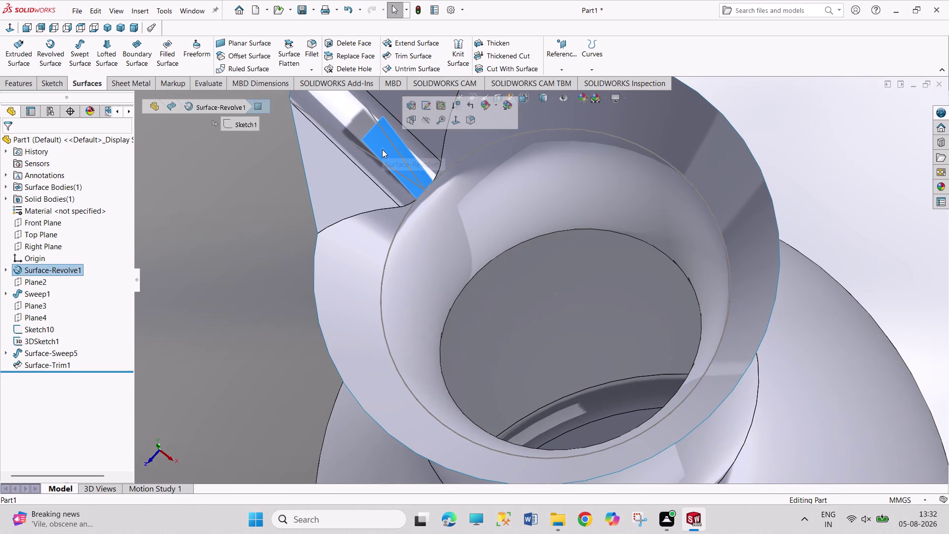
click(423, 120)
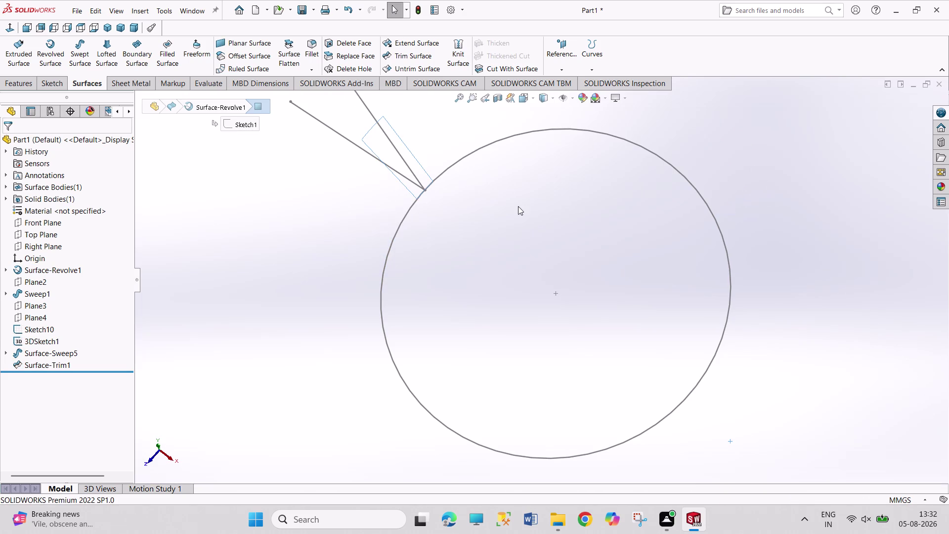
key(ctrl+z)
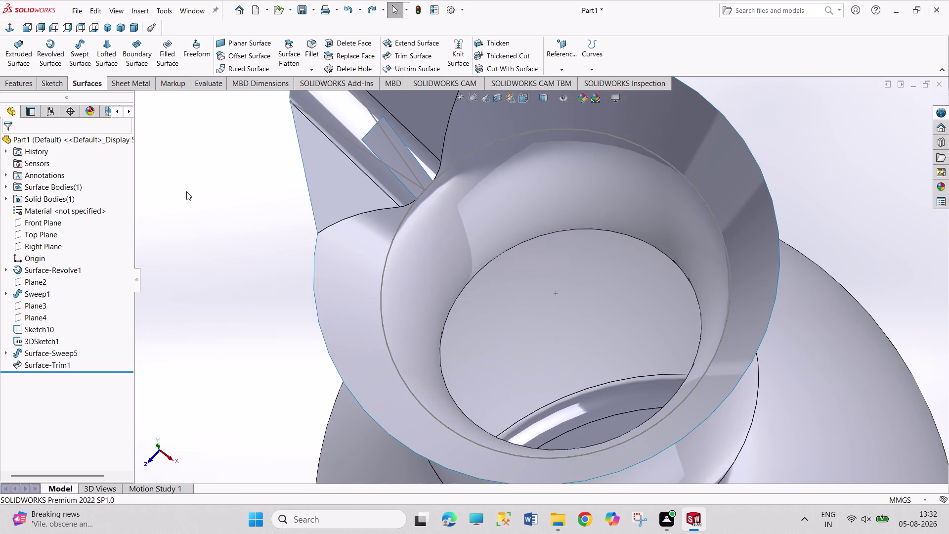
middle_drag(192, 191, 220, 255)
scroll(up, 3)
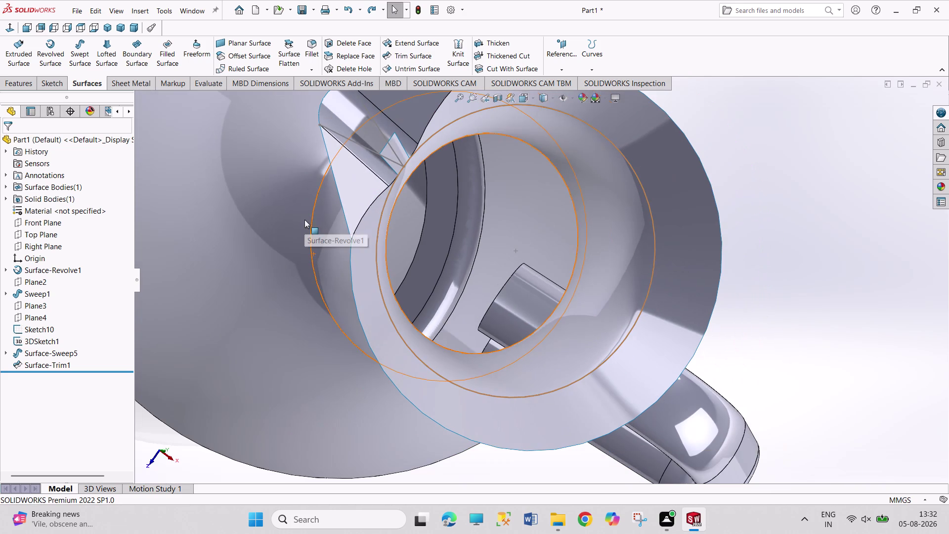
click(390, 153)
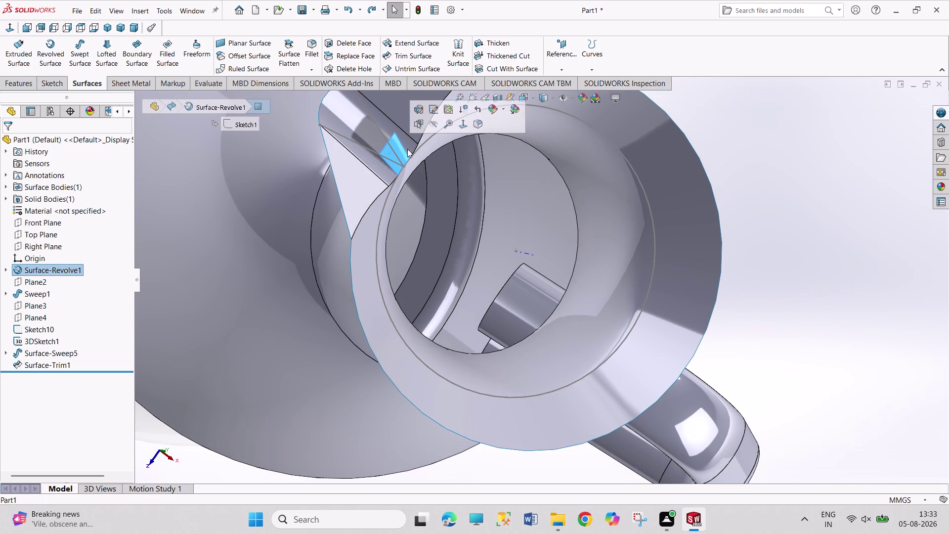
click(435, 125)
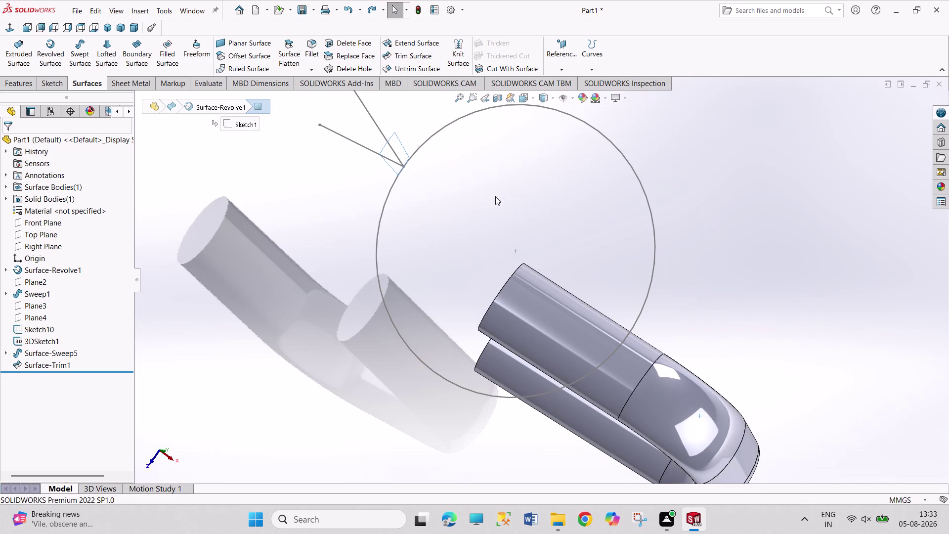
scroll(up, 3)
scroll(up, 3)
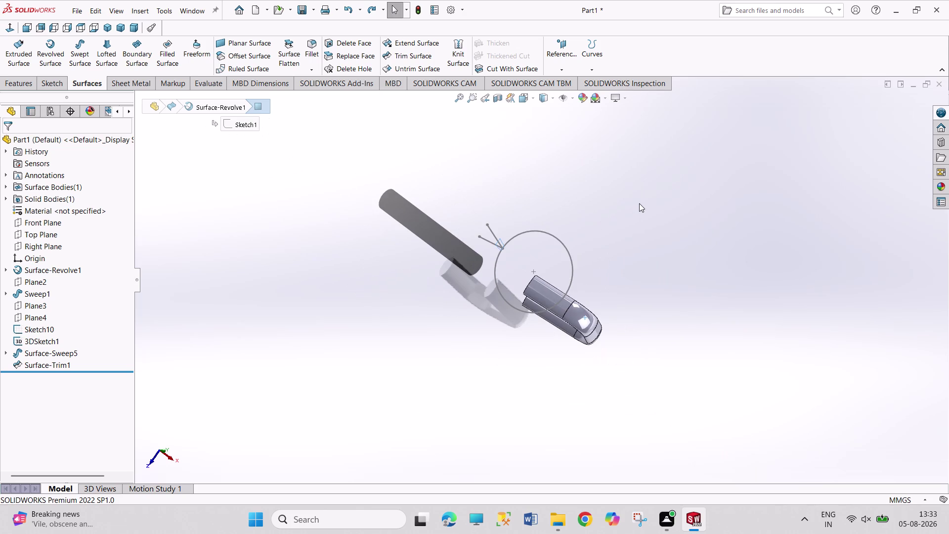
key(ctrl+z)
click(638, 207)
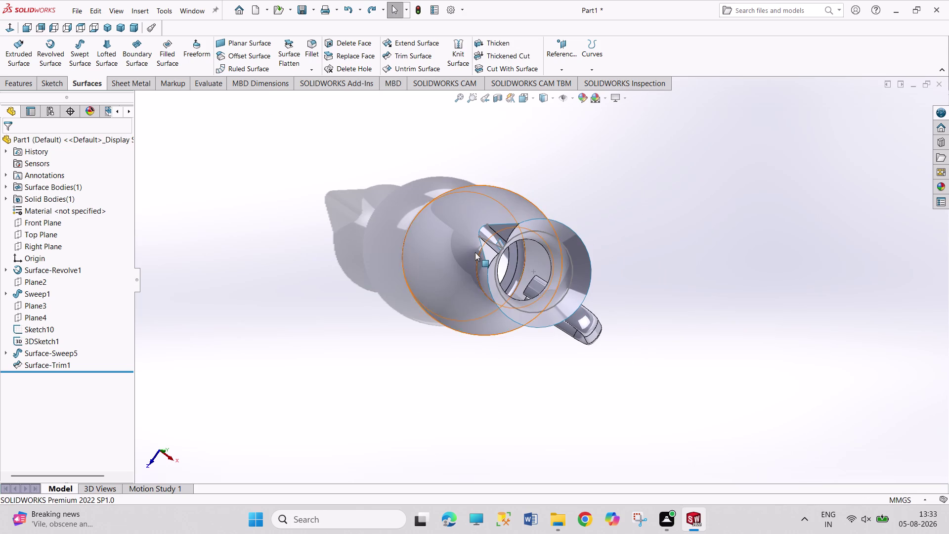
scroll(down, 3)
scroll(down, 3)
scroll(down, 3)
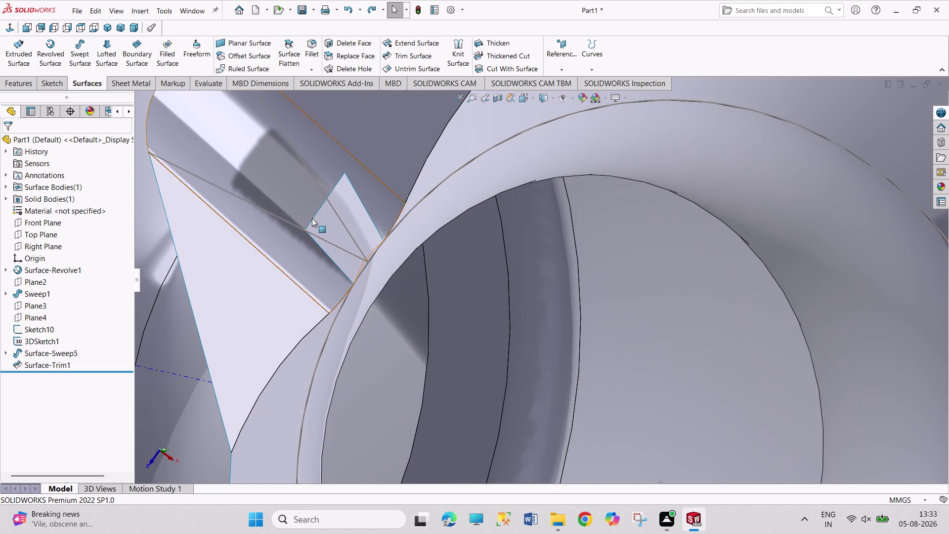
scroll(down, 3)
scroll(up, 3)
scroll(up, 3)
scroll(up, 3)
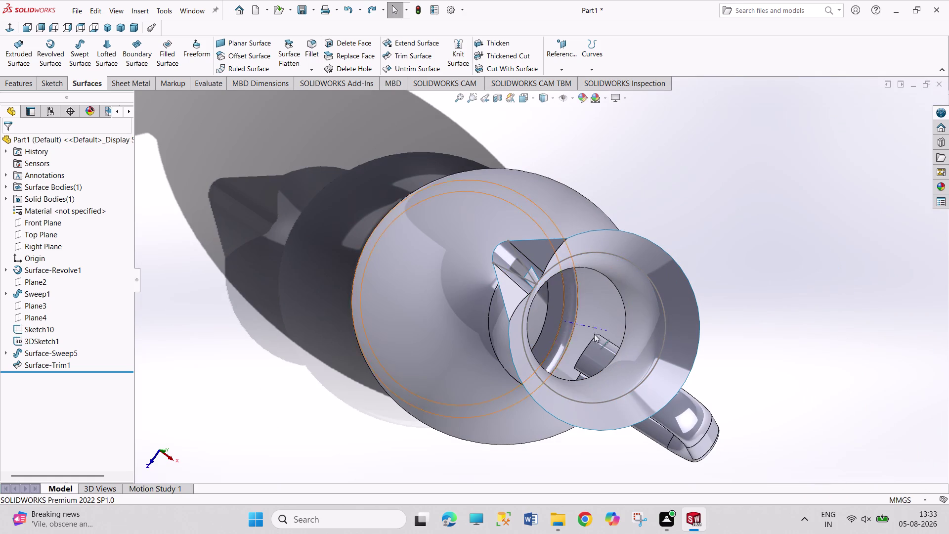
middle_drag(716, 420, 694, 374)
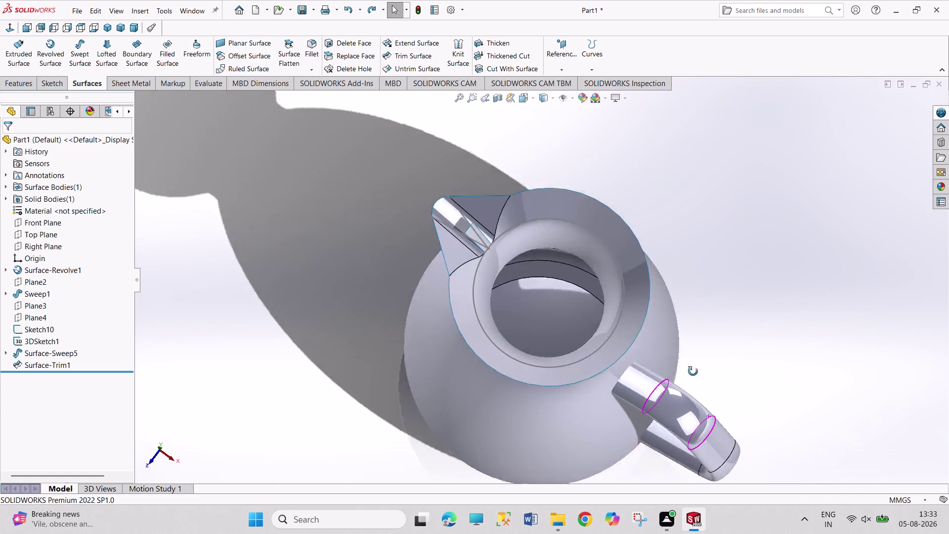
middle_drag(694, 375, 688, 344)
scroll(up, 3)
drag(425, 164, 802, 533)
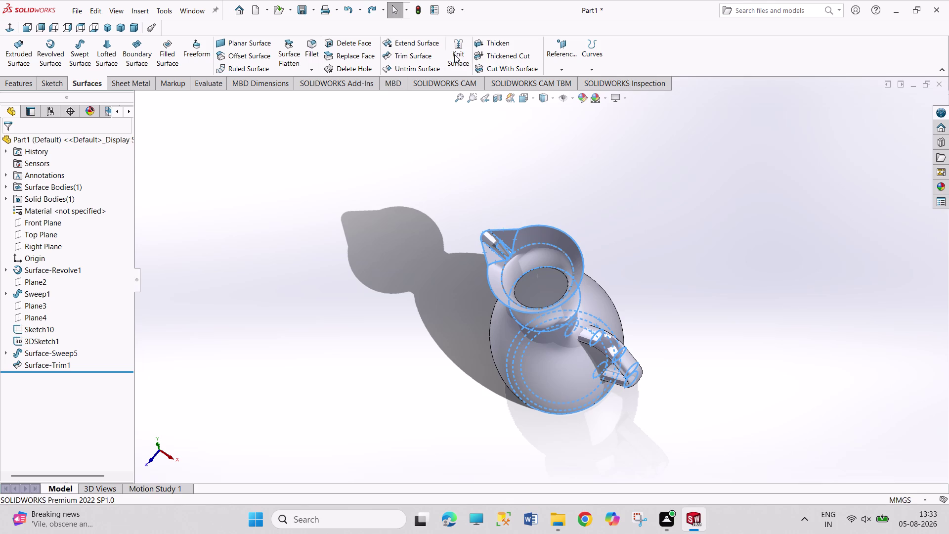
Select Surface-Trim1 and five handle faces for knitting.
click(454, 54)
drag(431, 151, 753, 449)
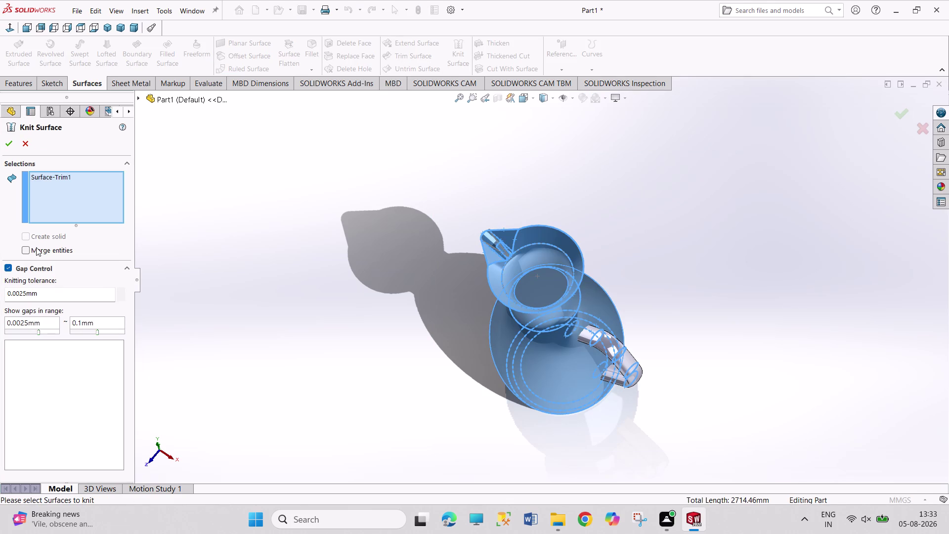
click(626, 361)
click(610, 349)
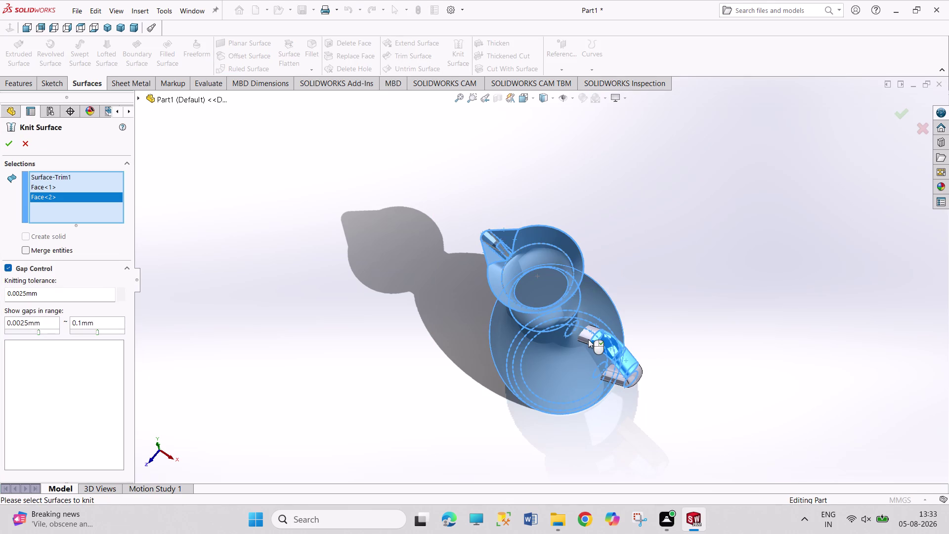
click(588, 339)
click(634, 376)
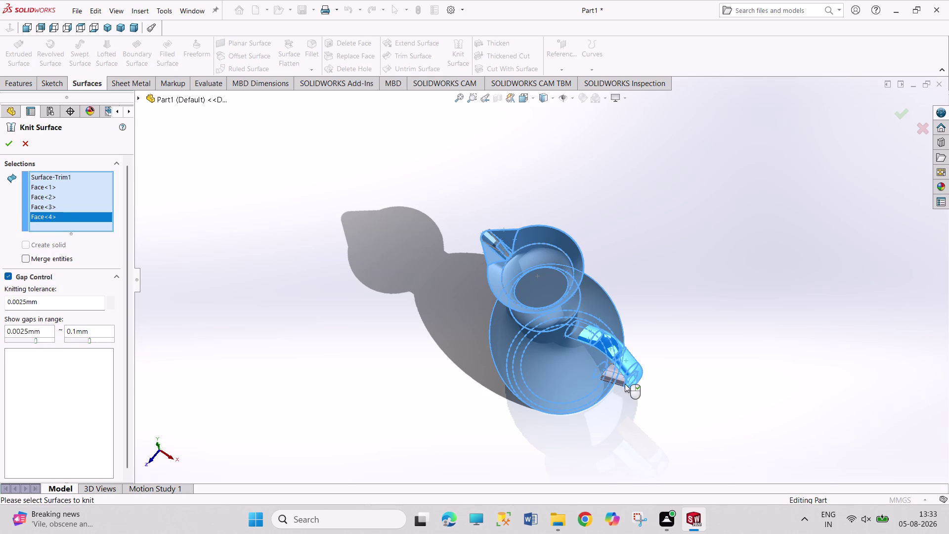
click(615, 380)
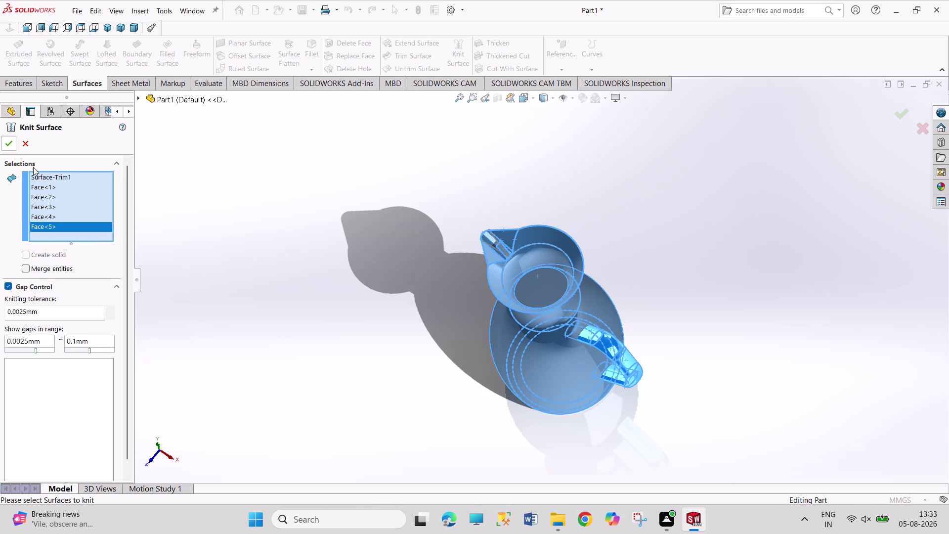
middle_drag(368, 252, 398, 357)
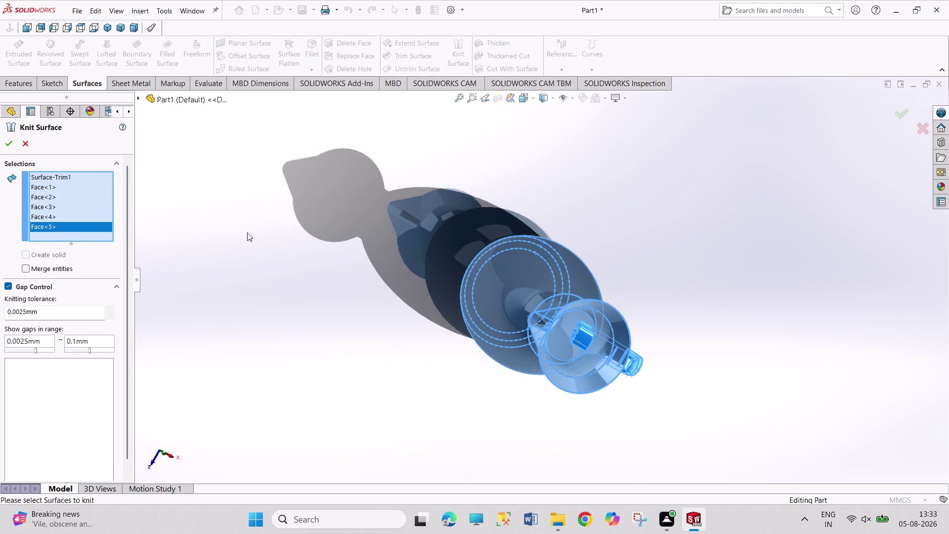
Confirm the knit, dismiss the rebuild error, enable Merge entities, and retry.
click(5, 140)
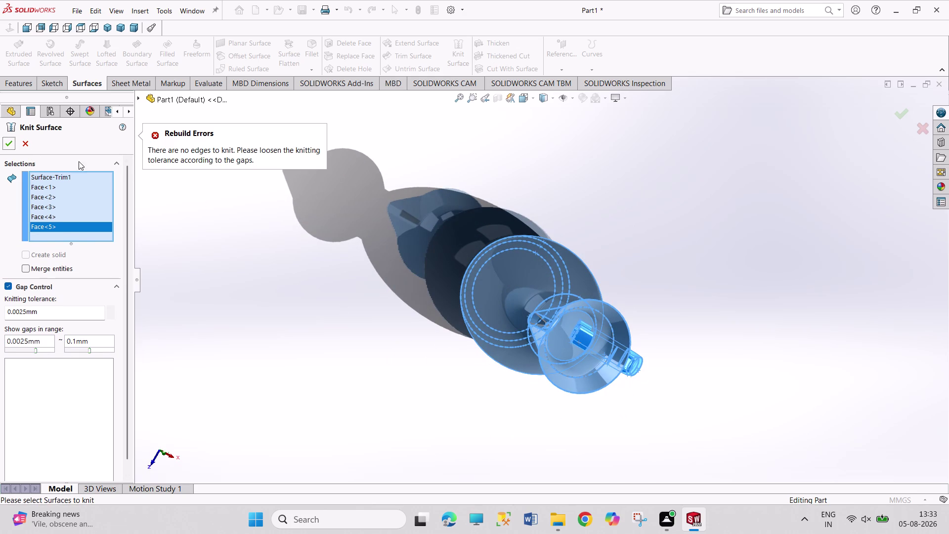
click(7, 145)
click(62, 272)
click(8, 141)
click(8, 141)
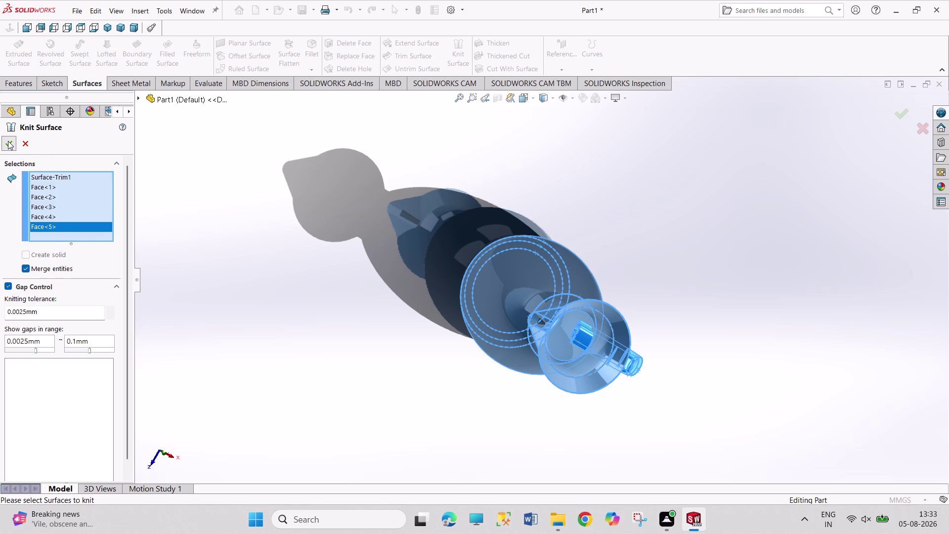
click(23, 146)
click(281, 279)
middle_drag(286, 272, 247, 226)
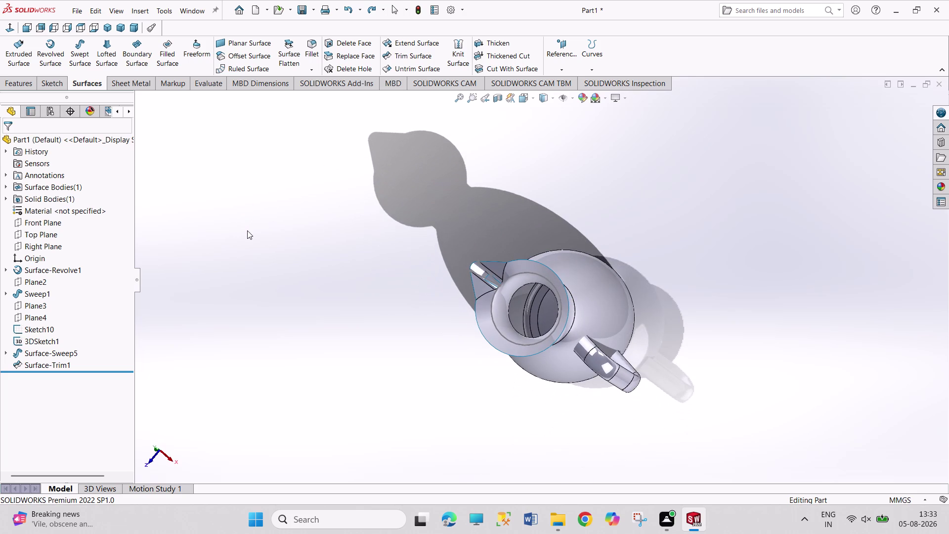
Undo recent jug changes until Sketch5, with its 37 mm spout line, ends the tree.
scroll(down, 3)
scroll(down, 3)
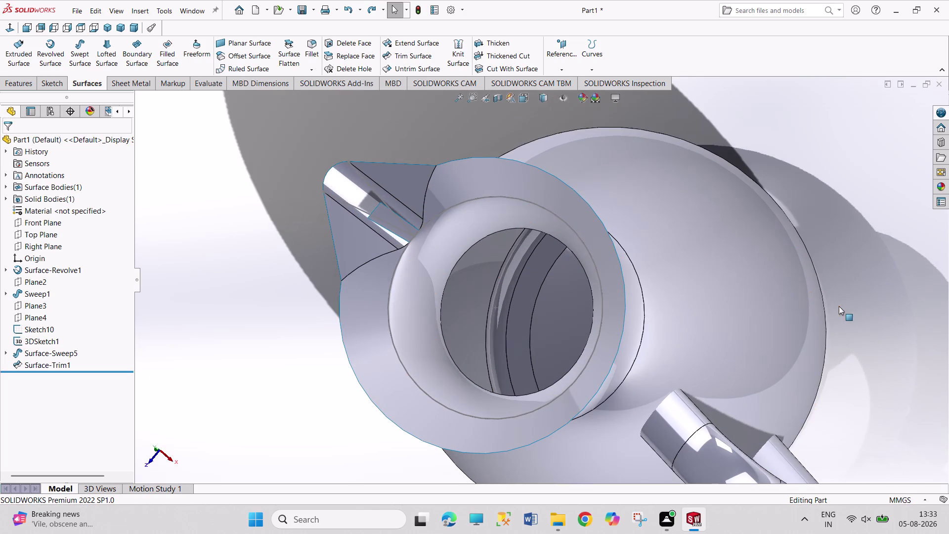
key(ctrl+z)
key(ctrl+z)
key(ctrl+z)
key(ctrl+z)
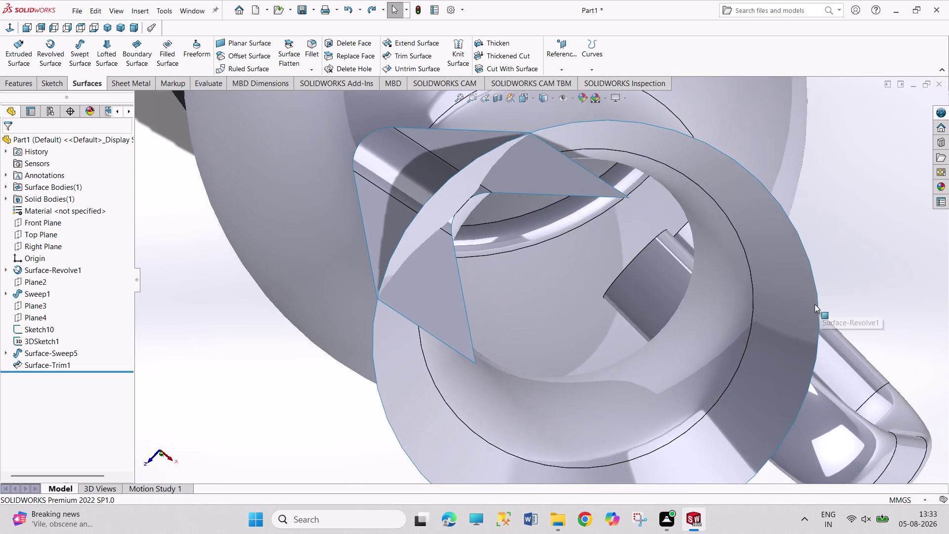
key(ctrl+z)
key(ctrl+z)
key(ctrl+z)
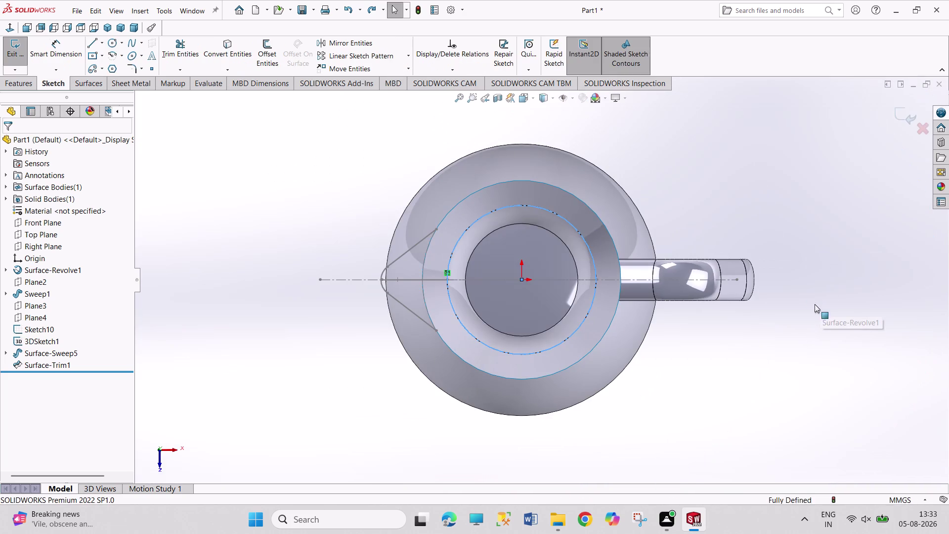
key(ctrl+z)
key(ctrl+z)
key(ctrl+z)
key(ctrl+z)
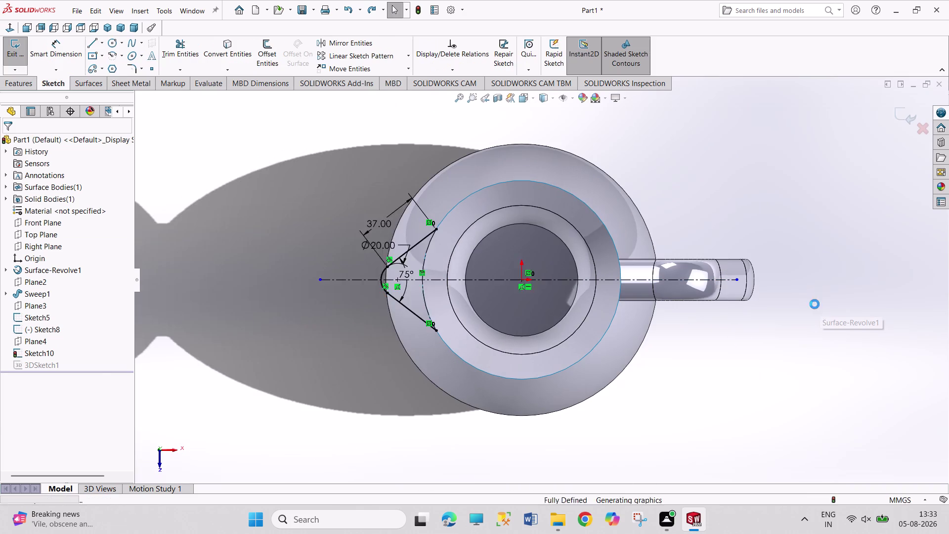
key(ctrl+z)
key(ctrl+z)
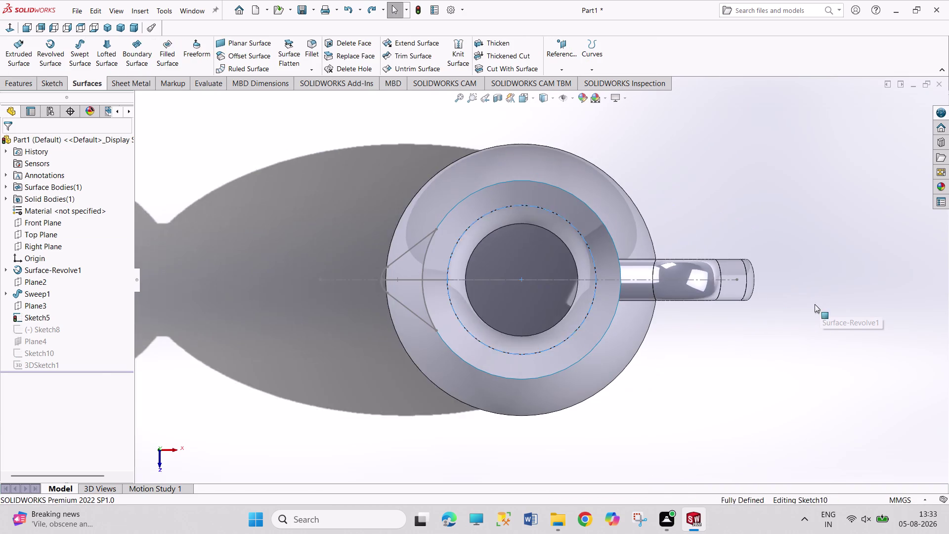
key(ctrl+z)
key(ctrl+z)
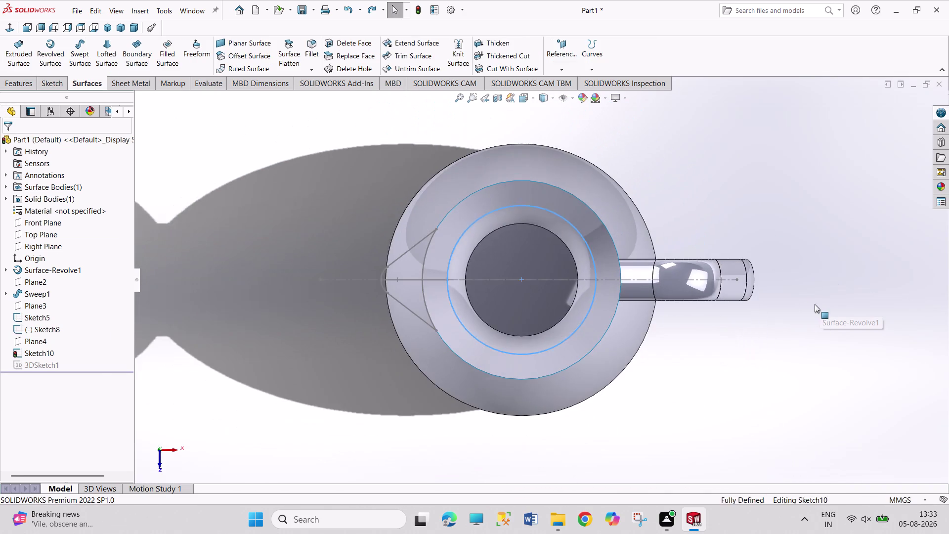
key(ctrl+z)
key(ctrl+z)
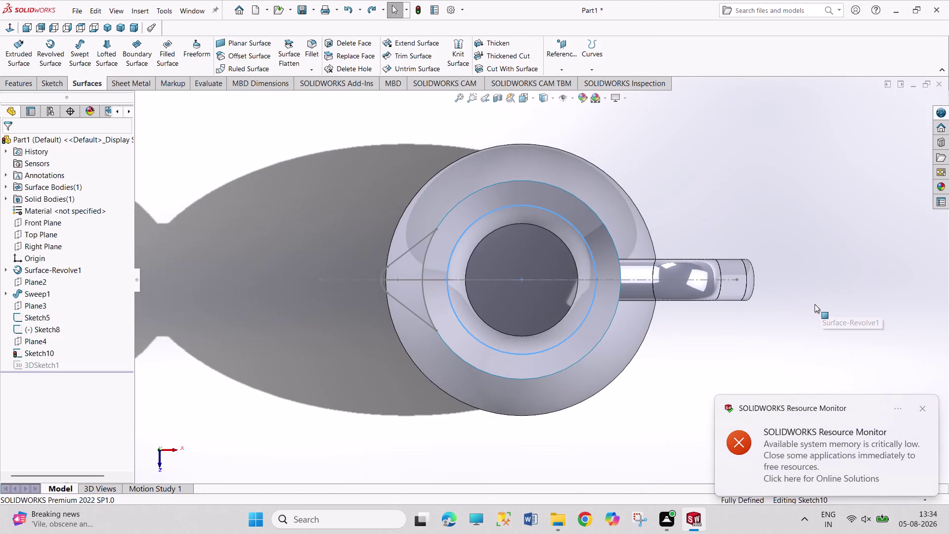
key(ctrl+z)
key(ctrl+z)
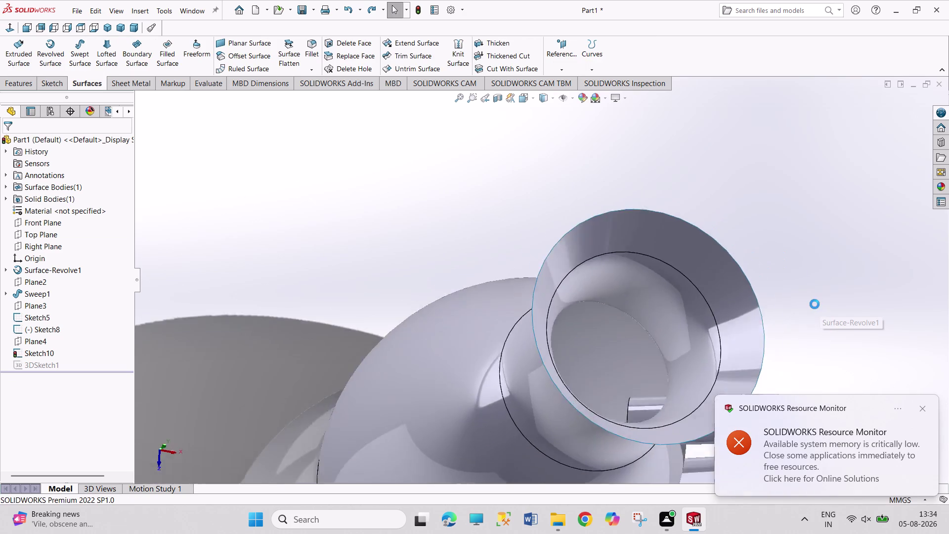
key(ctrl+z)
key(ctrl+z)
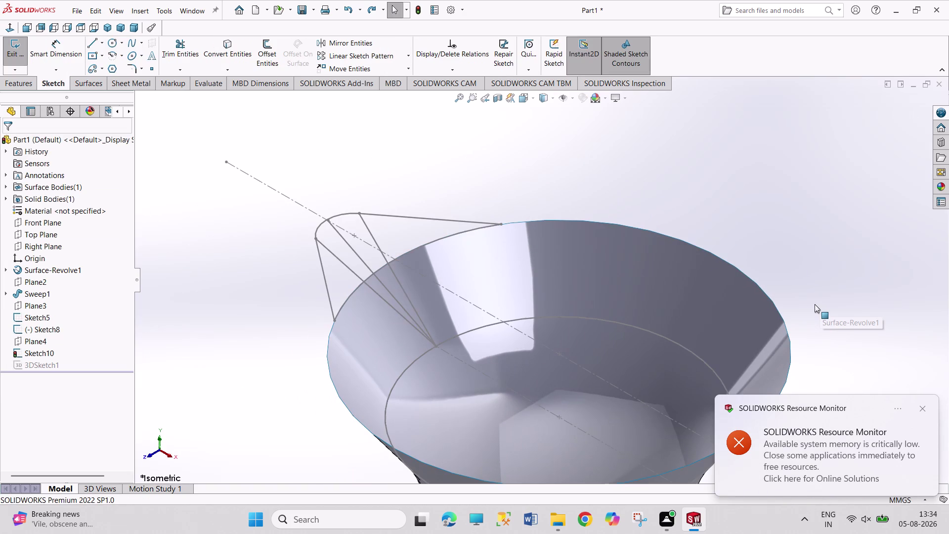
key(ctrl+z)
key(ctrl+z)
key(ctrl+z)
key(ctrl+z)
key(ctrl+z)
key(ctrl+z)
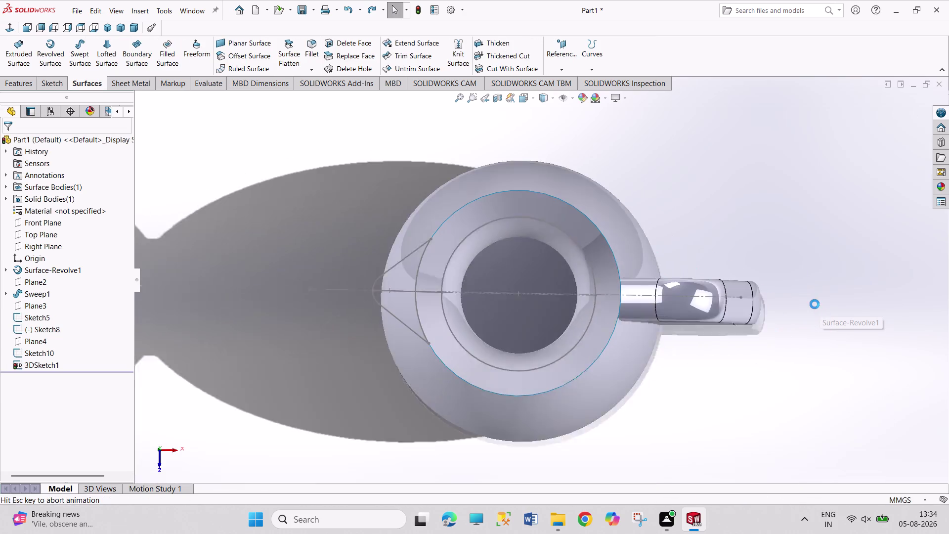
key(ctrl+z)
key(ctrl+z)
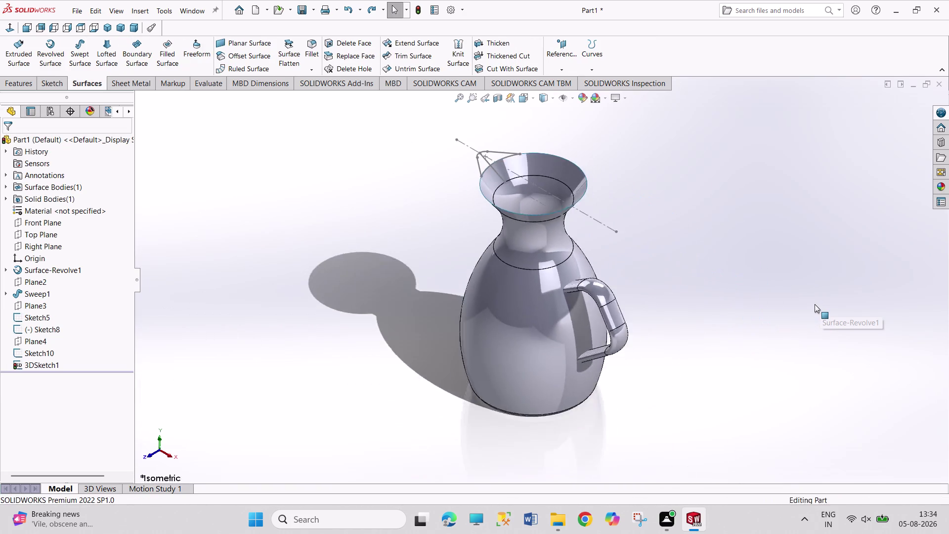
key(ctrl+z)
key(ctrl+z)
key(ctrl+z)
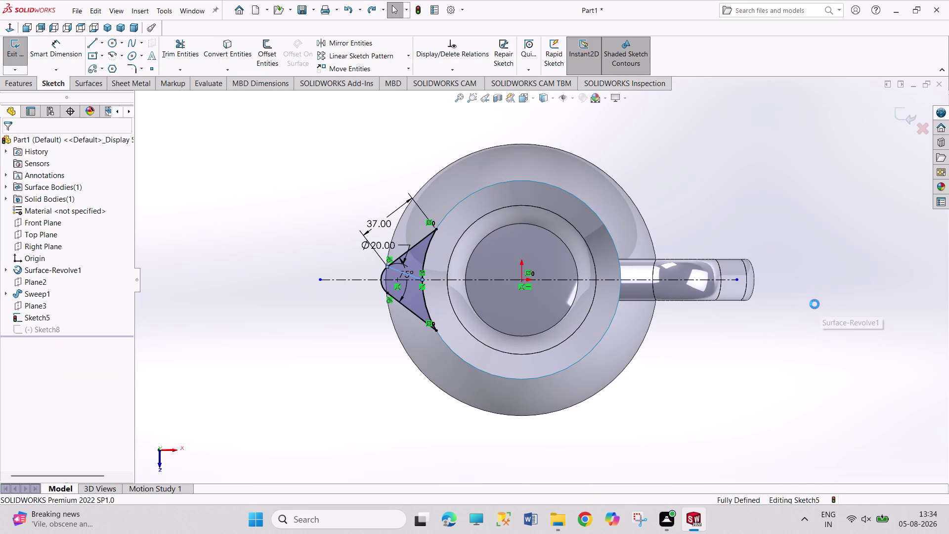
key(ctrl+z)
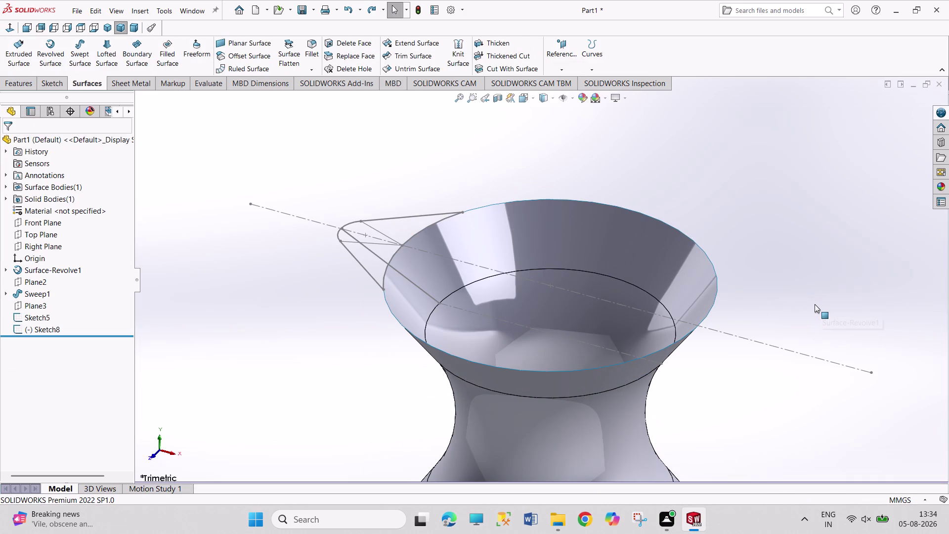
key(ctrl+z)
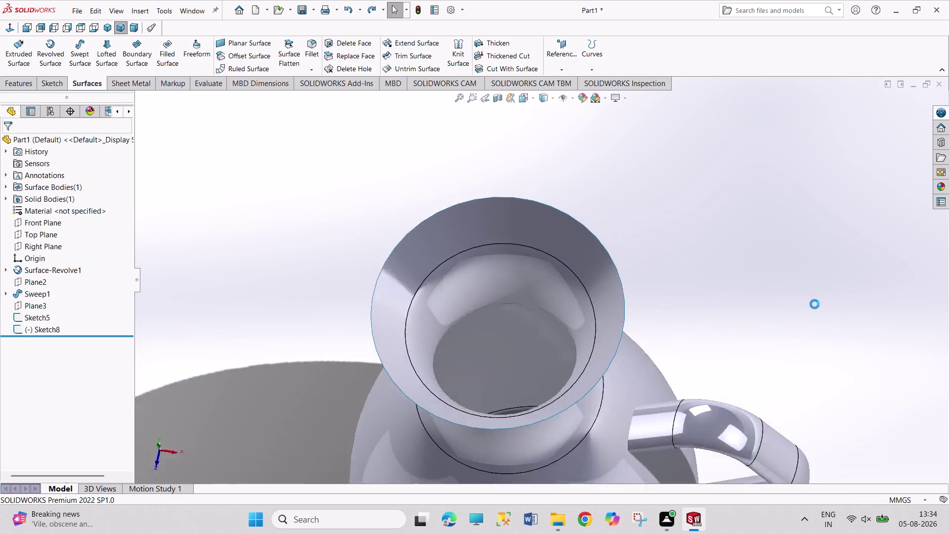
key(ctrl+z)
key(ctrl+z)
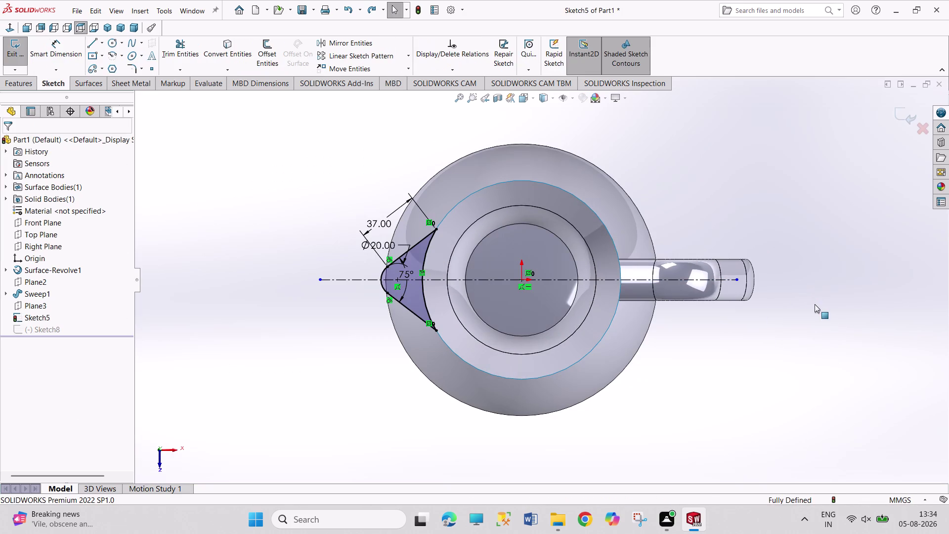
key(ctrl+z)
key(ctrl+z)
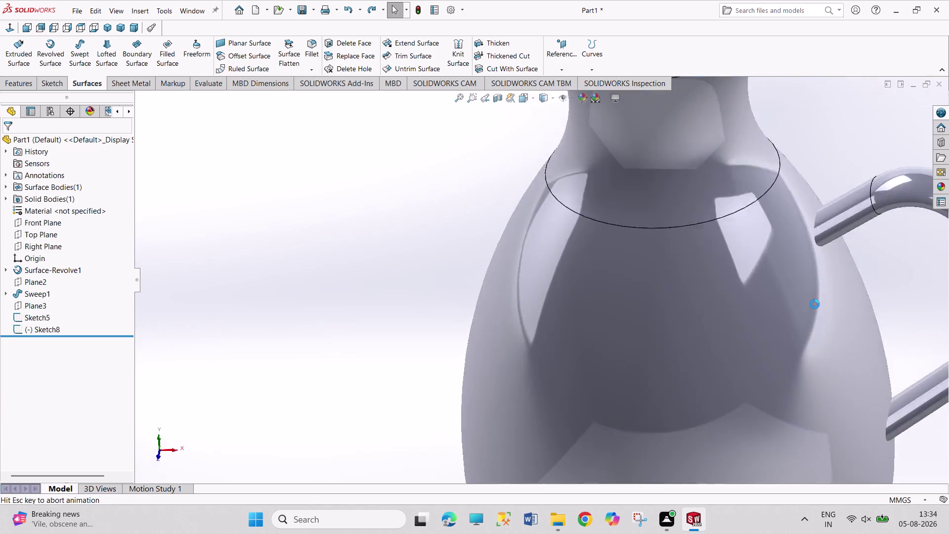
key(ctrl+z)
key(ctrl+z)
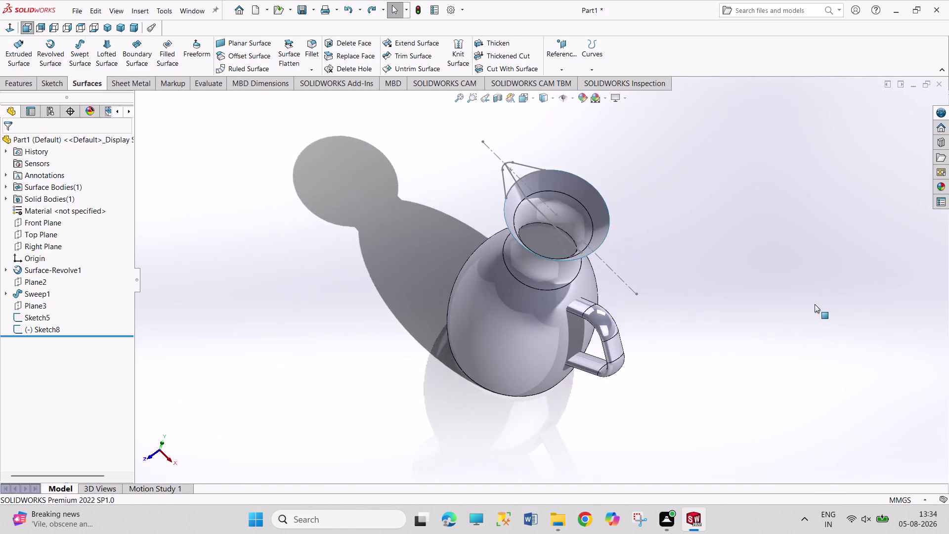
key(ctrl+z)
key(ctrl+z)
key(ctrl+z)
key(ctrl+z)
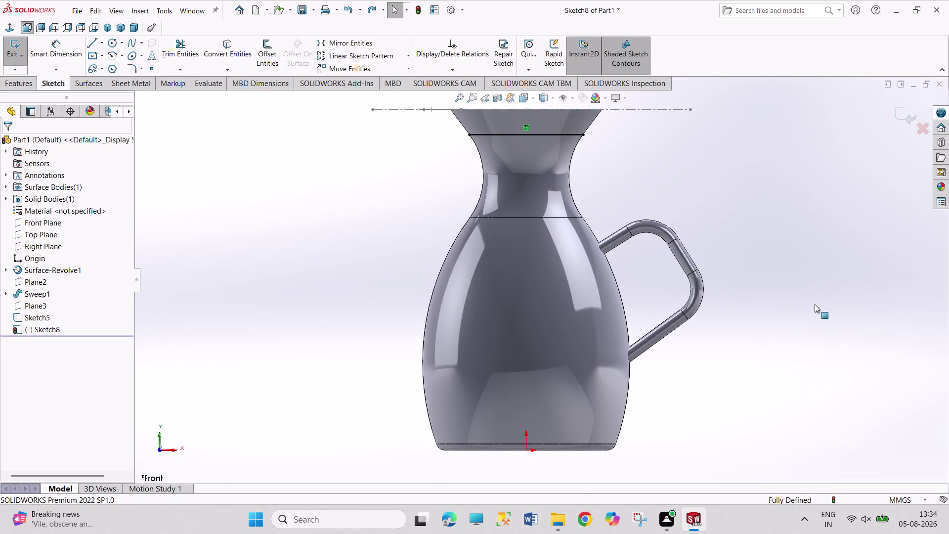
key(ctrl+z)
key(ctrl+z)
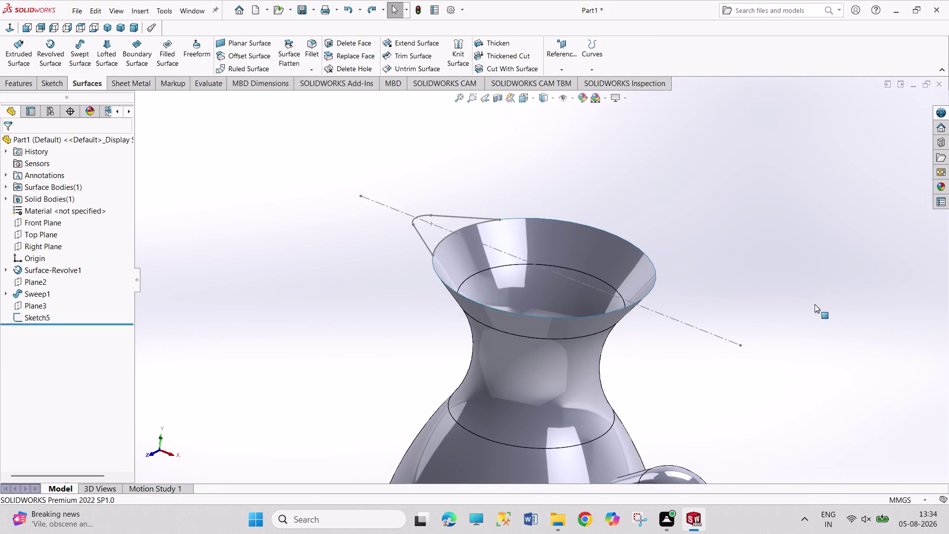
key(ctrl+z)
key(ctrl+z)
key(ctrl+z)
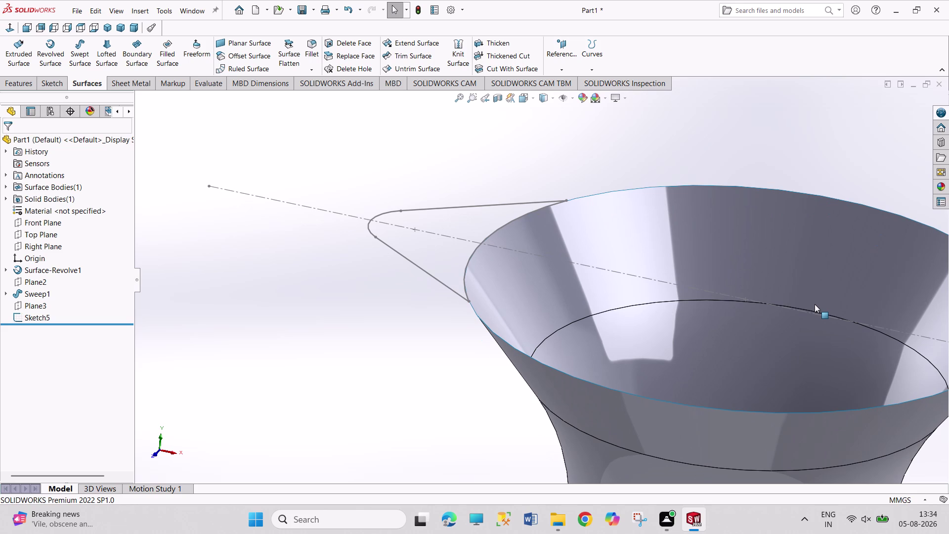
key(ctrl+z)
key(ctrl+z)
key(ctrl+z)
key(ctrl+z)
key(ctrl+z)
key(ctrl+z)
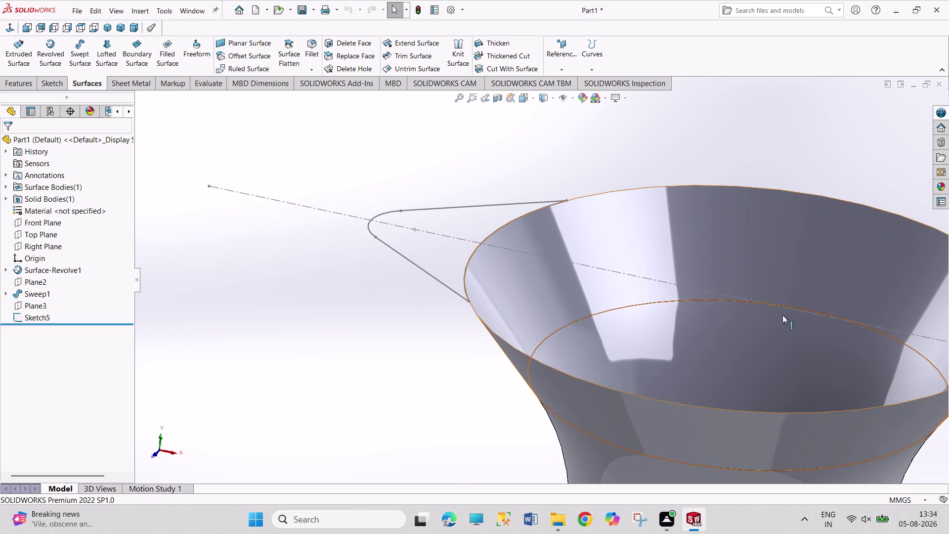
double_click(421, 269)
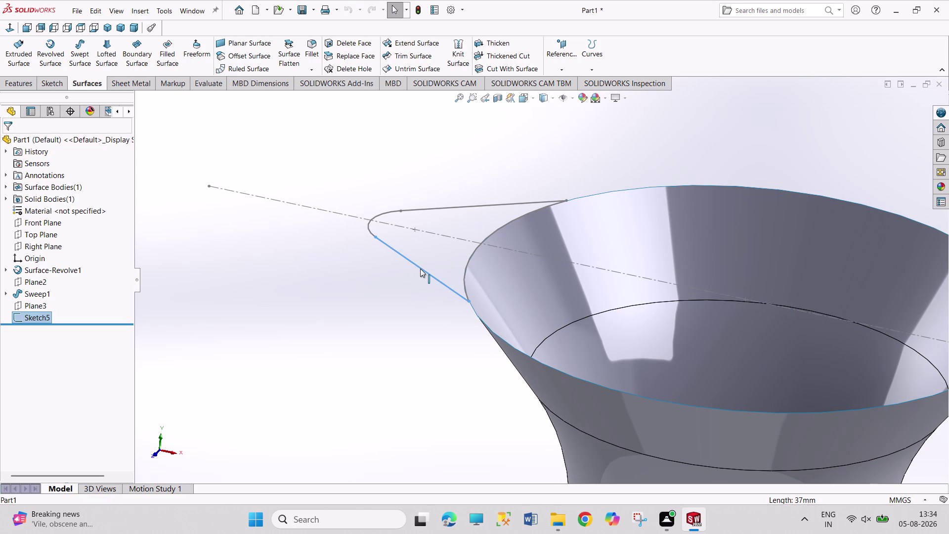
Reopen Sketch5 for editing and orbit the view around the flared neck.
right_click(420, 268)
click(430, 238)
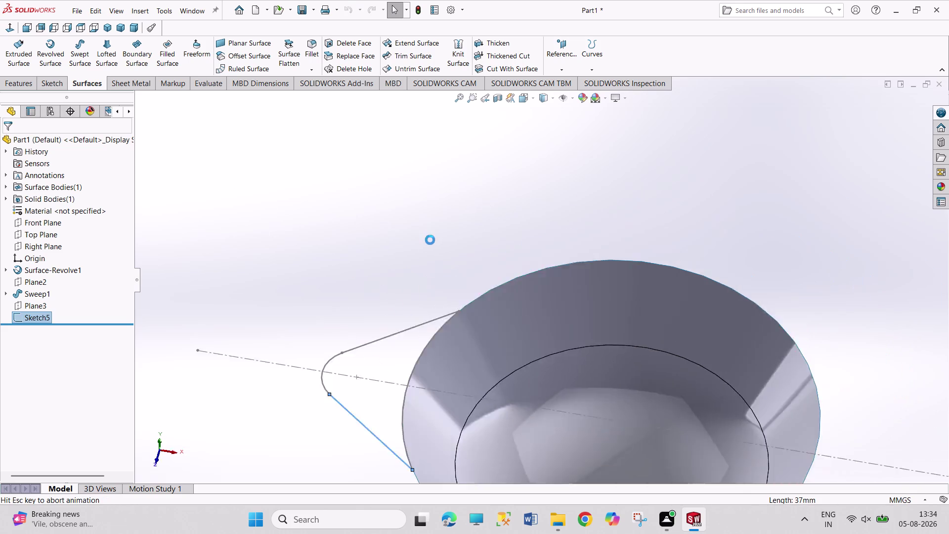
drag(343, 235, 420, 339)
key(Delete)
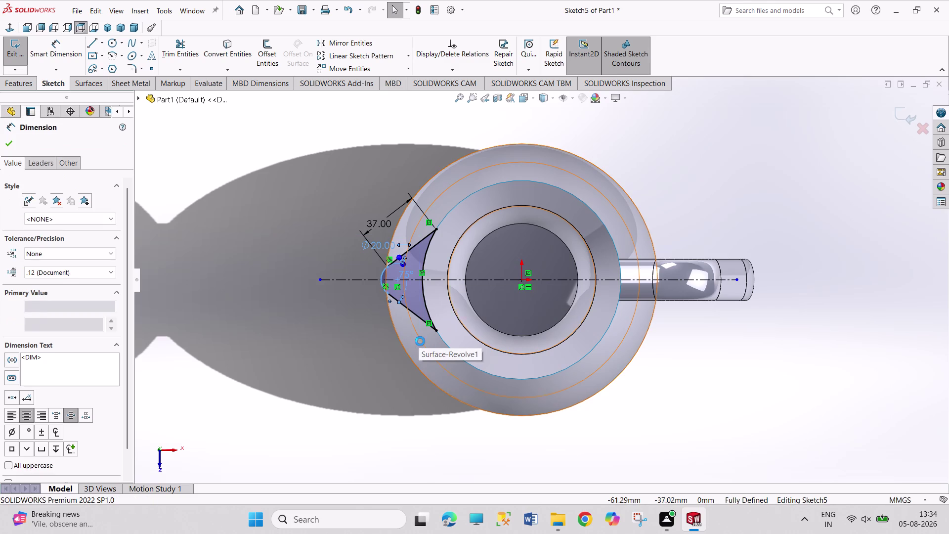
Delete the dimensioned 37 mm angled line and the upper angled spout line.
click(410, 313)
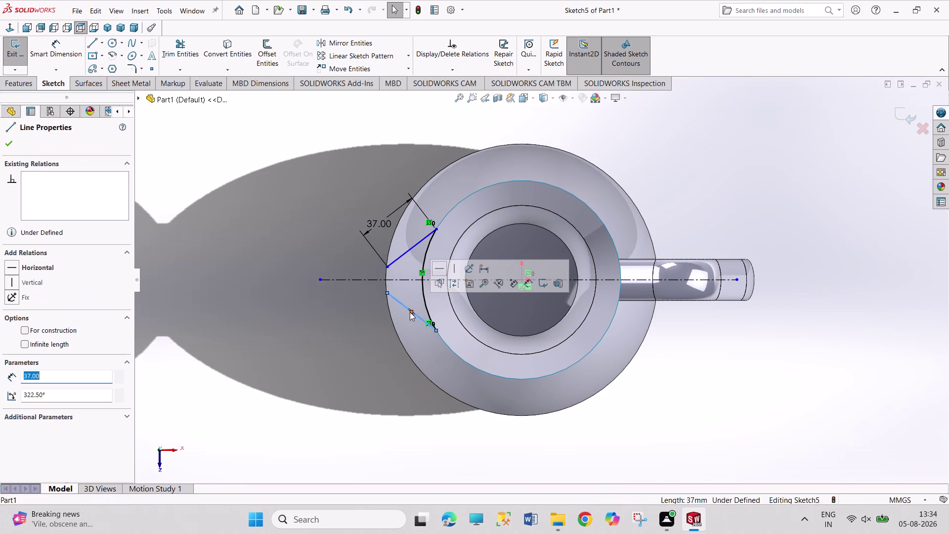
key(Delete)
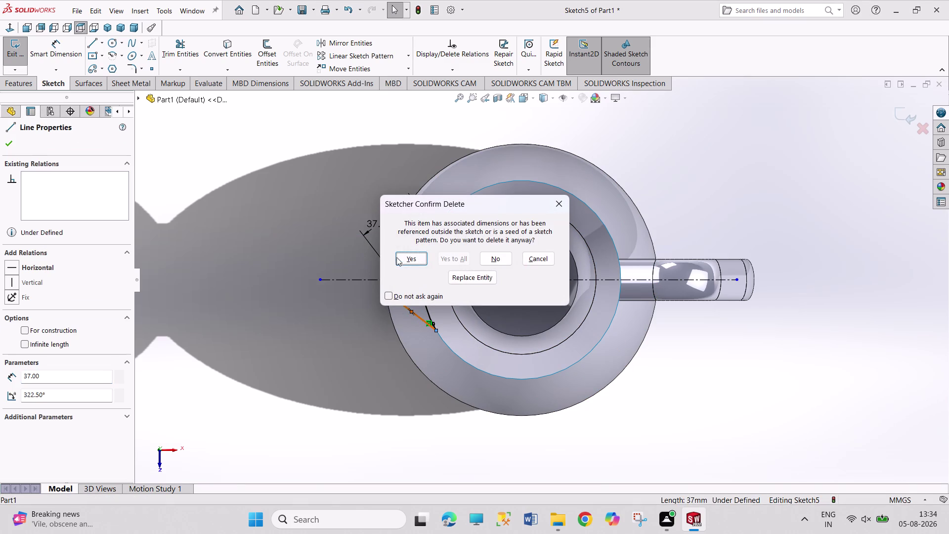
click(397, 256)
click(402, 255)
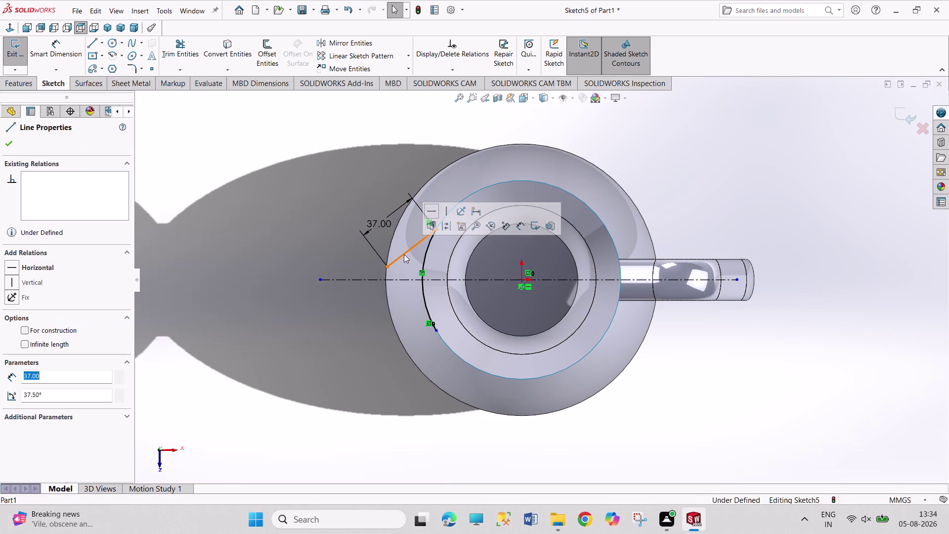
key(Delete)
click(399, 256)
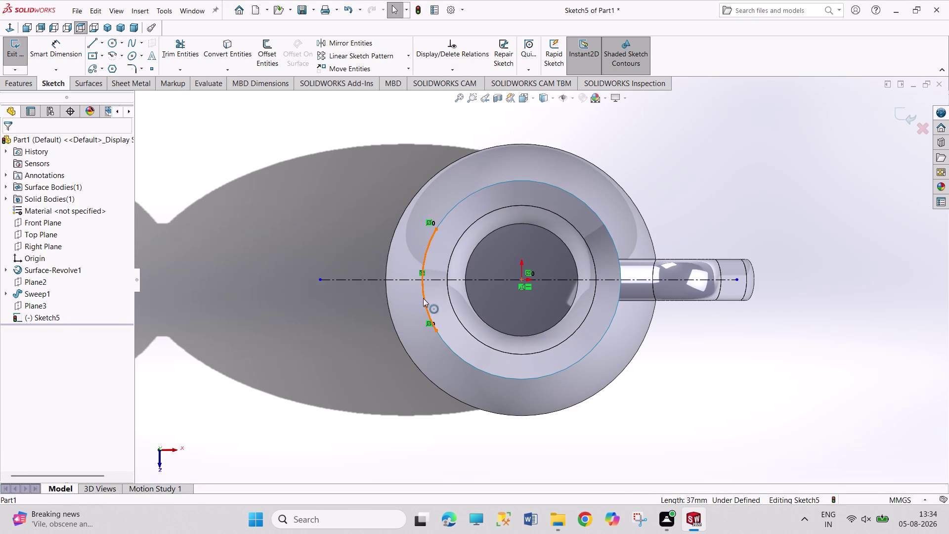
Delete the spout arc and the horizontal centerline from Sketch5.
click(424, 298)
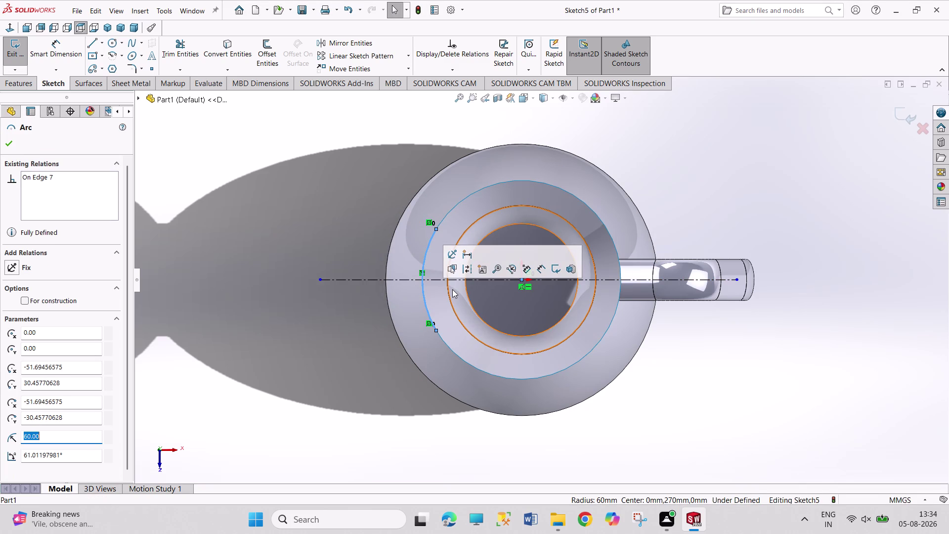
key(Delete)
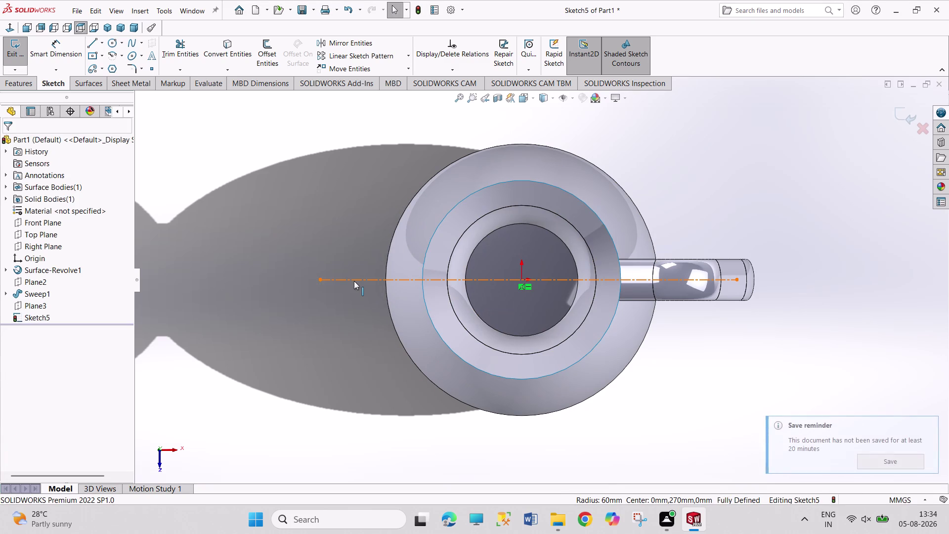
click(354, 281)
key(Delete)
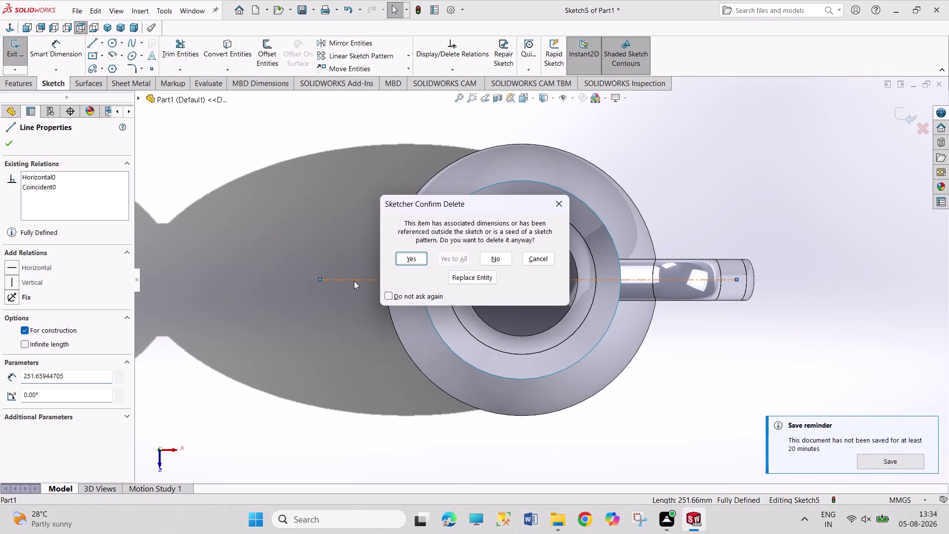
click(401, 258)
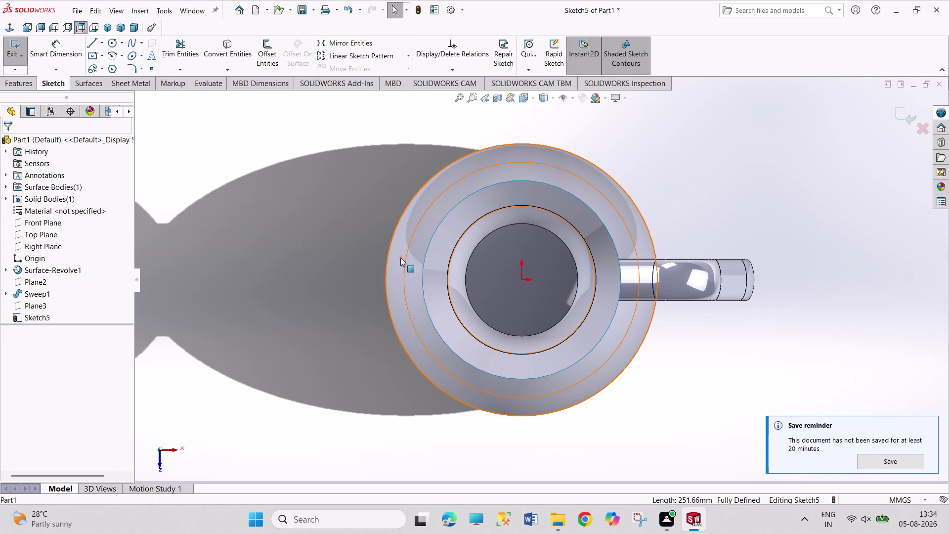
click(109, 30)
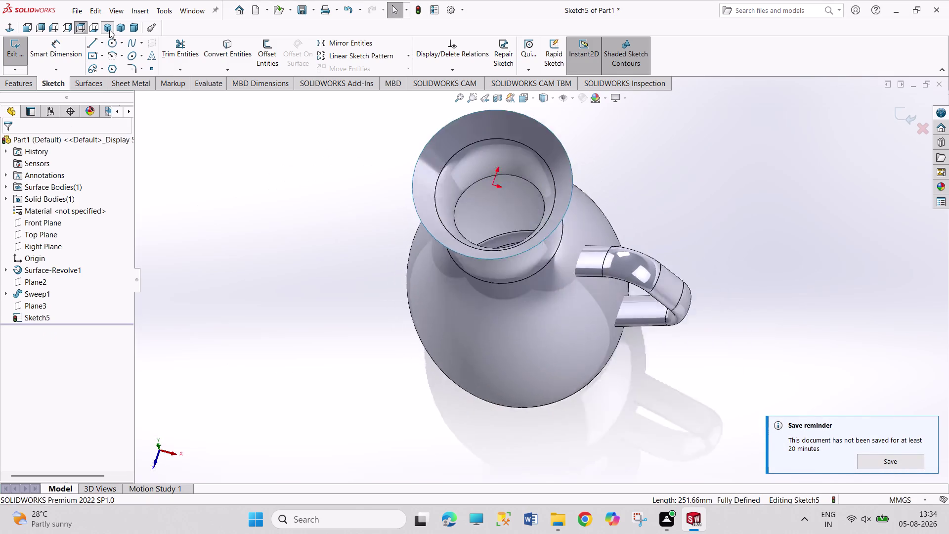
Exit Sketch5 discarding changes, so the tree ends at Plane3.
scroll(up, 3)
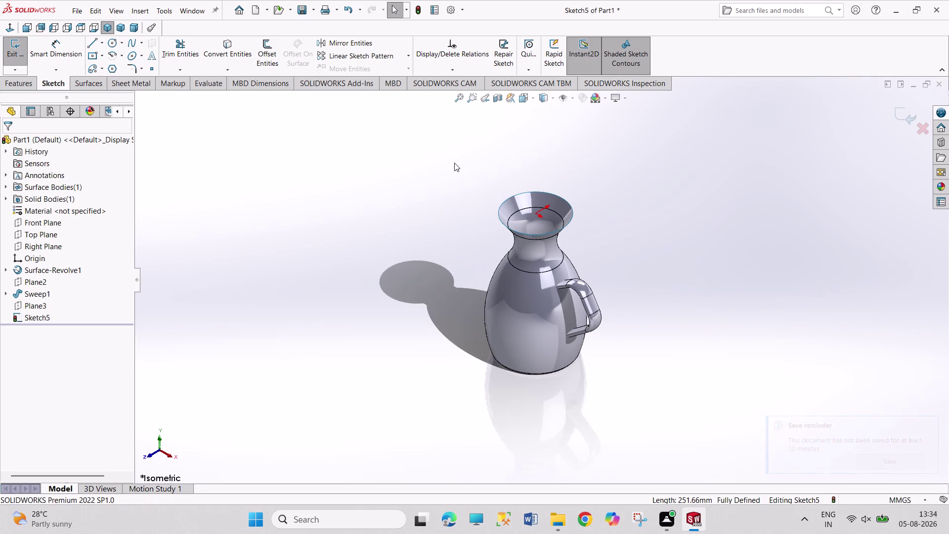
drag(434, 135, 684, 404)
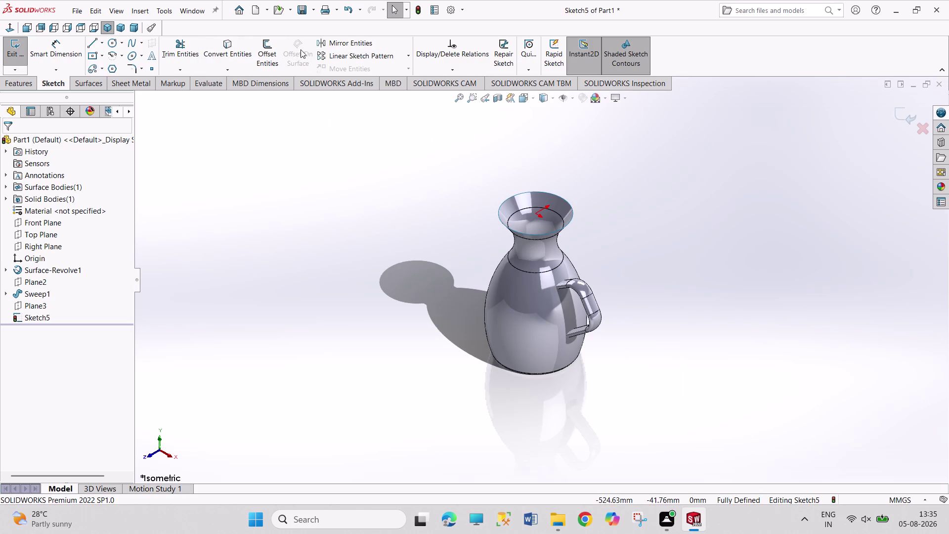
click(11, 53)
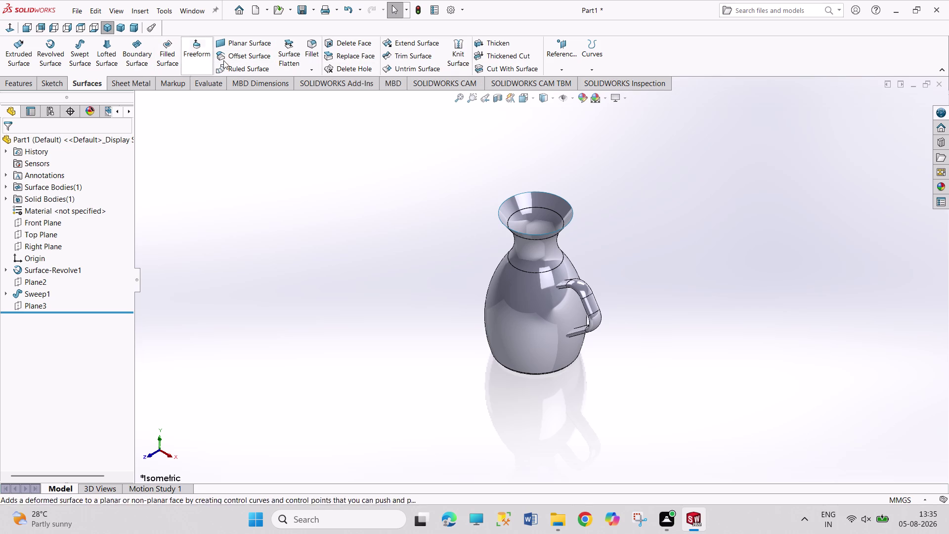
click(422, 60)
drag(461, 145, 661, 395)
scroll(down, 3)
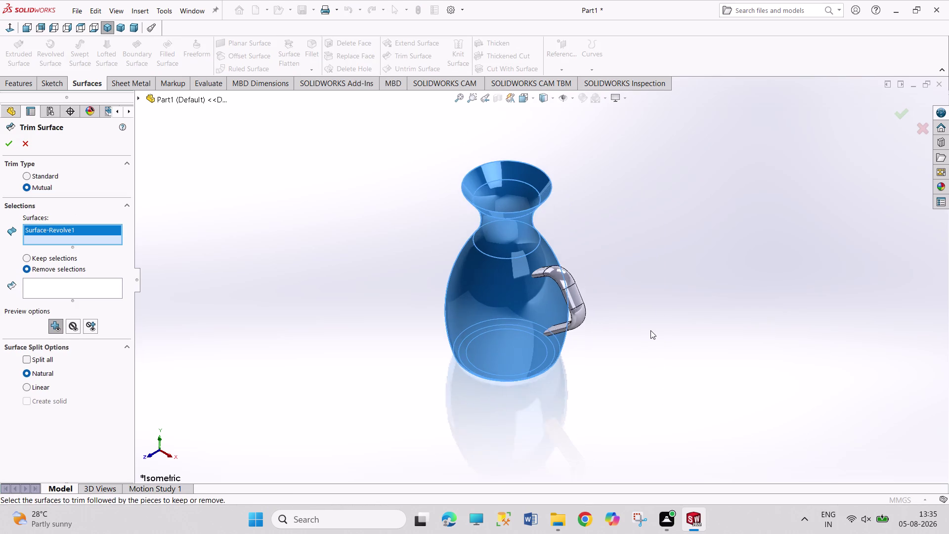
scroll(down, 3)
scroll(down, 3)
middle_drag(528, 350, 528, 350)
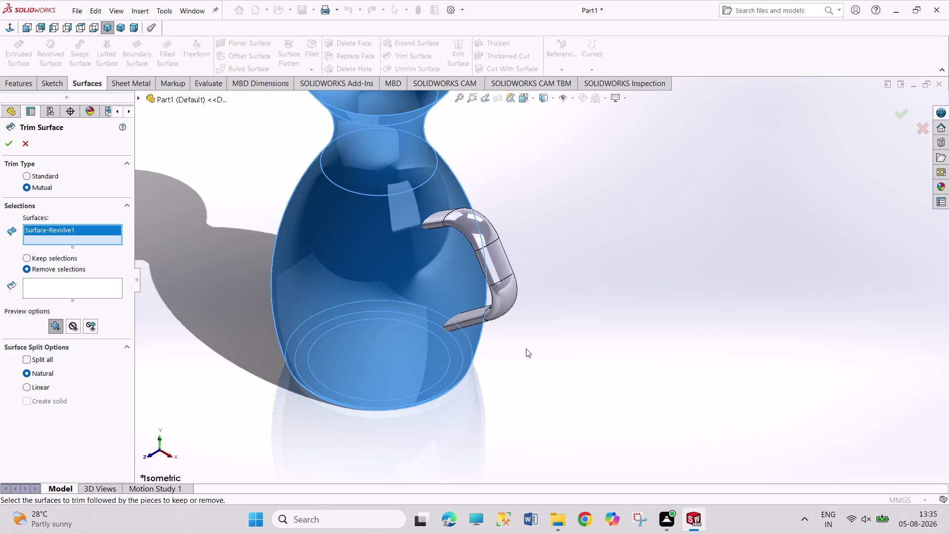
middle_drag(527, 350, 505, 213)
click(490, 354)
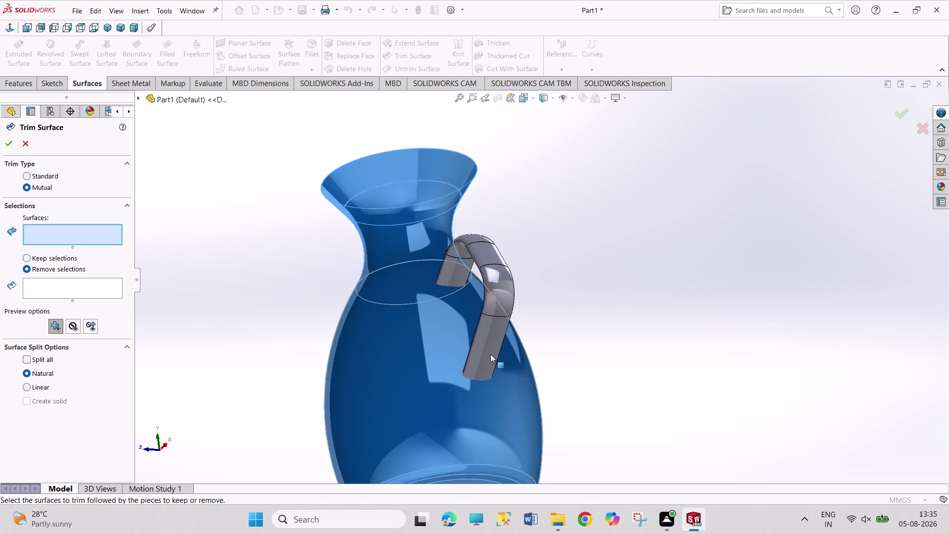
click(499, 310)
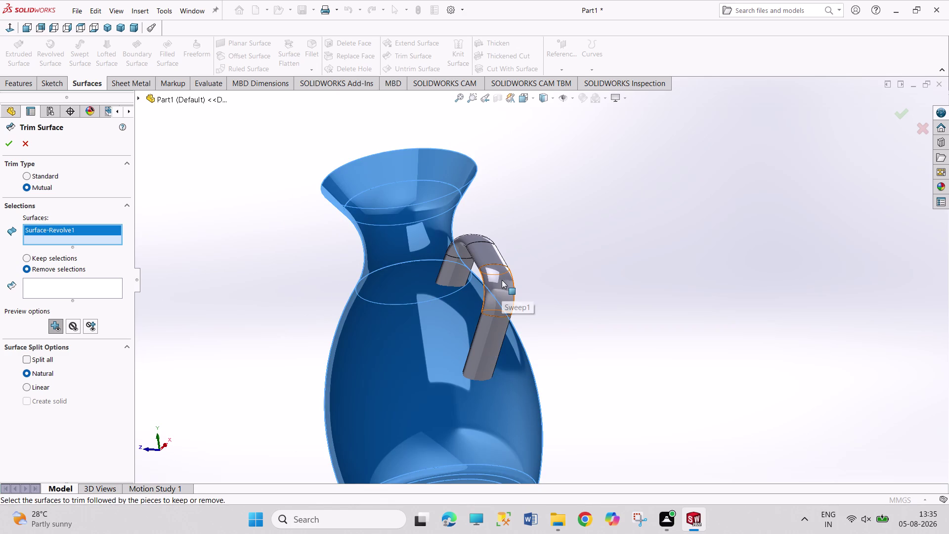
click(501, 280)
click(496, 252)
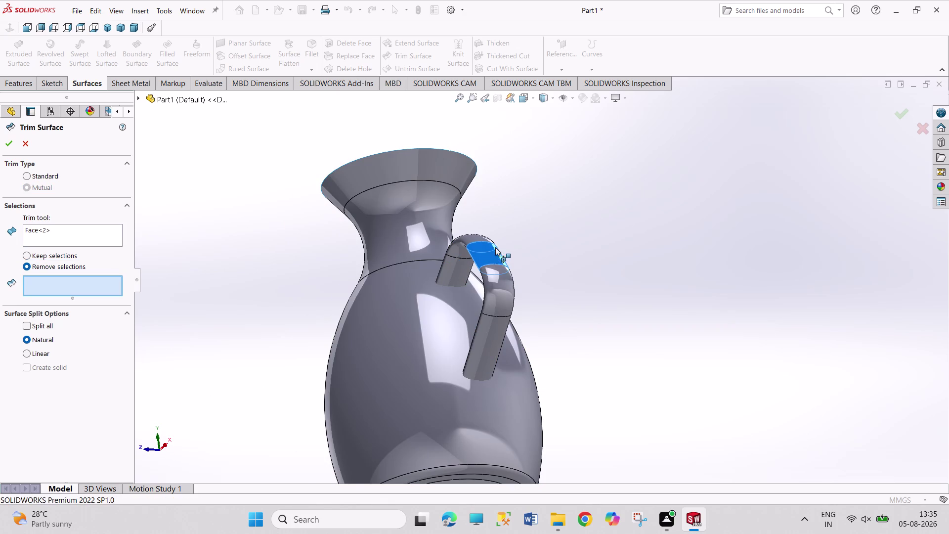
click(489, 343)
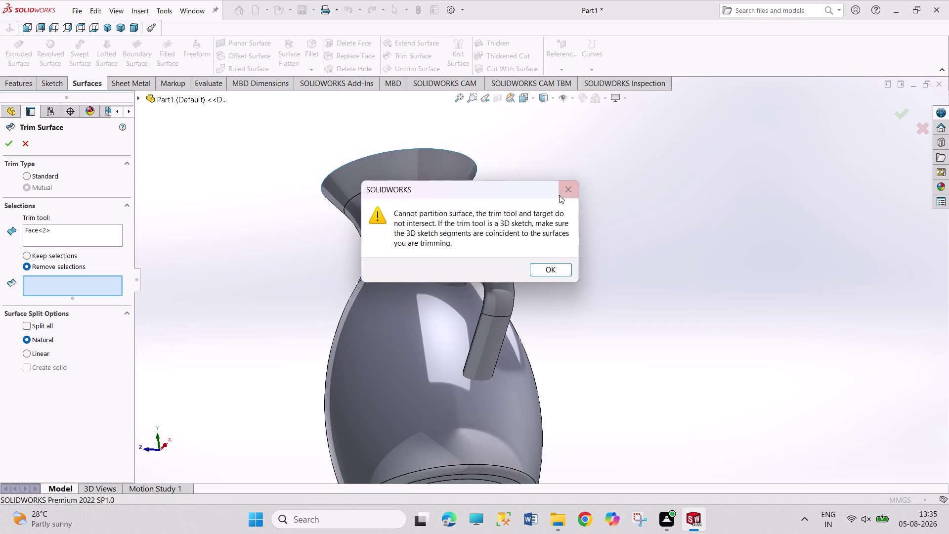
click(560, 193)
click(569, 238)
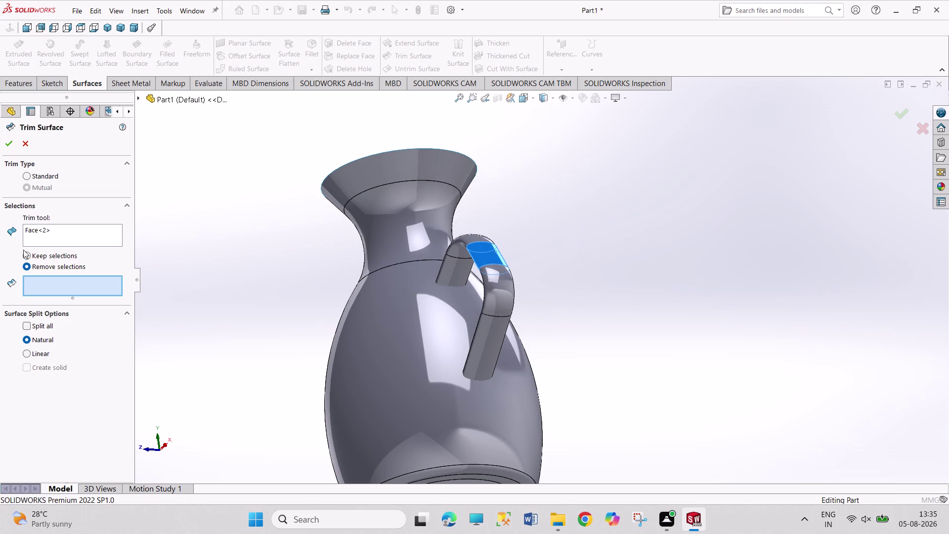
click(26, 145)
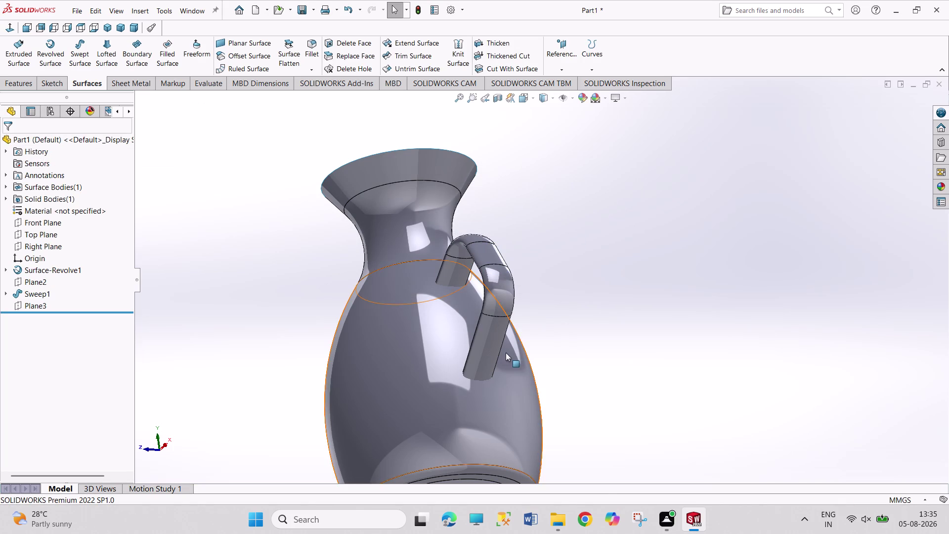
click(487, 347)
click(494, 297)
click(491, 252)
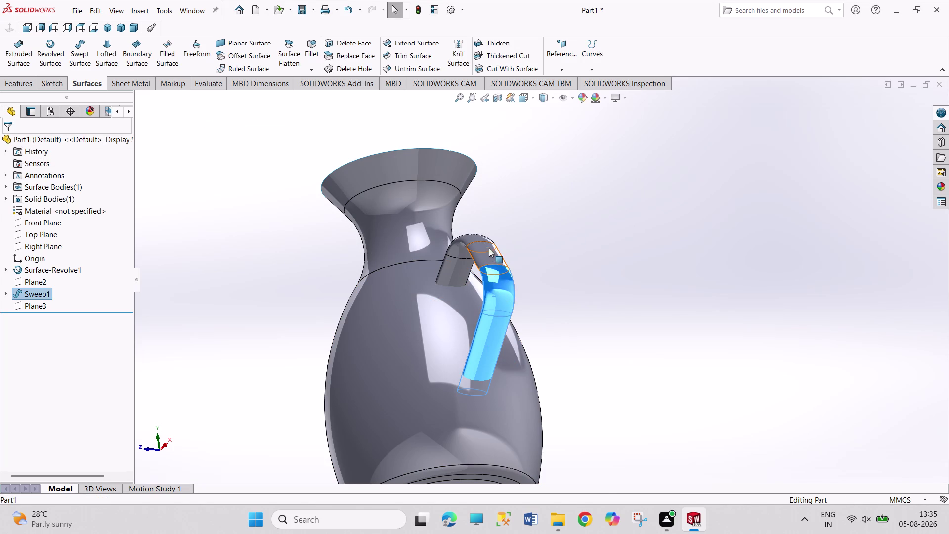
middle_drag(550, 210, 560, 250)
middle_drag(534, 218, 546, 261)
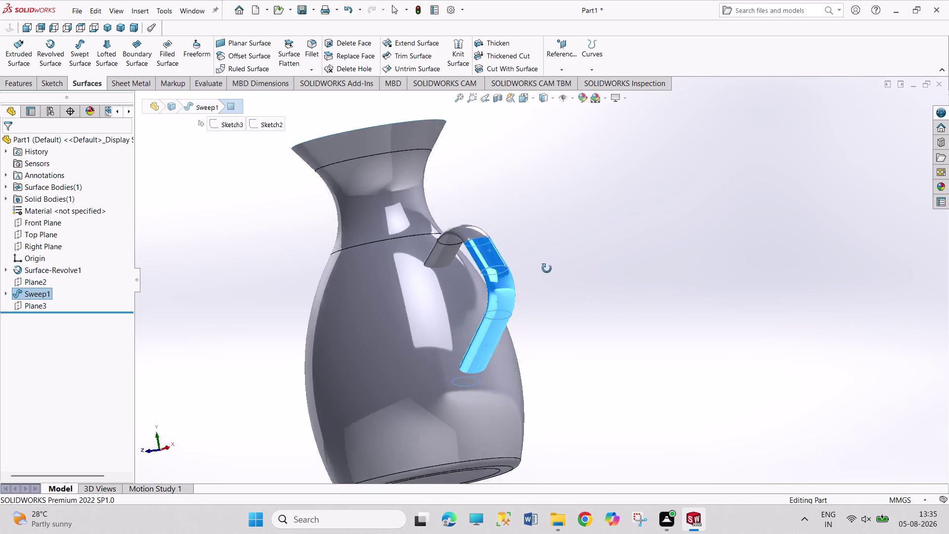
middle_drag(545, 261, 572, 388)
click(452, 226)
scroll(down, 3)
click(418, 212)
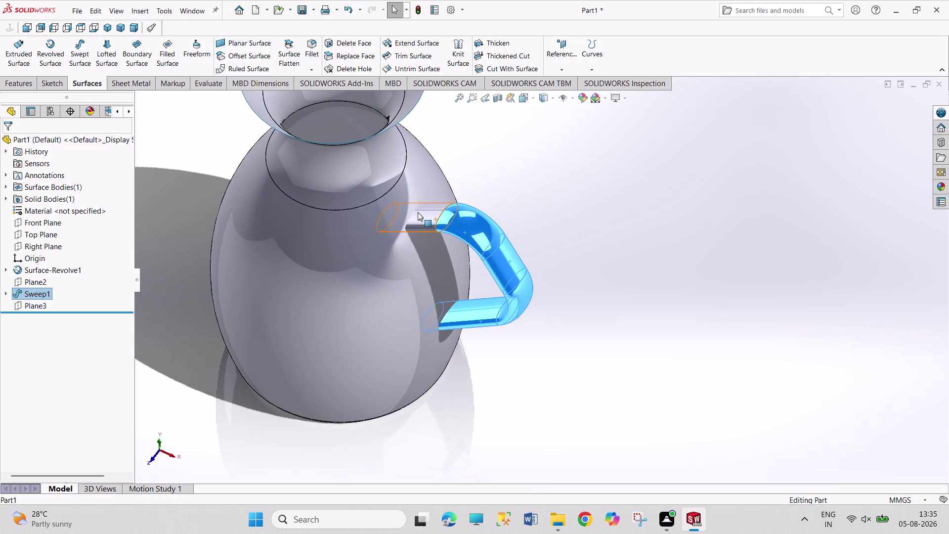
scroll(up, 3)
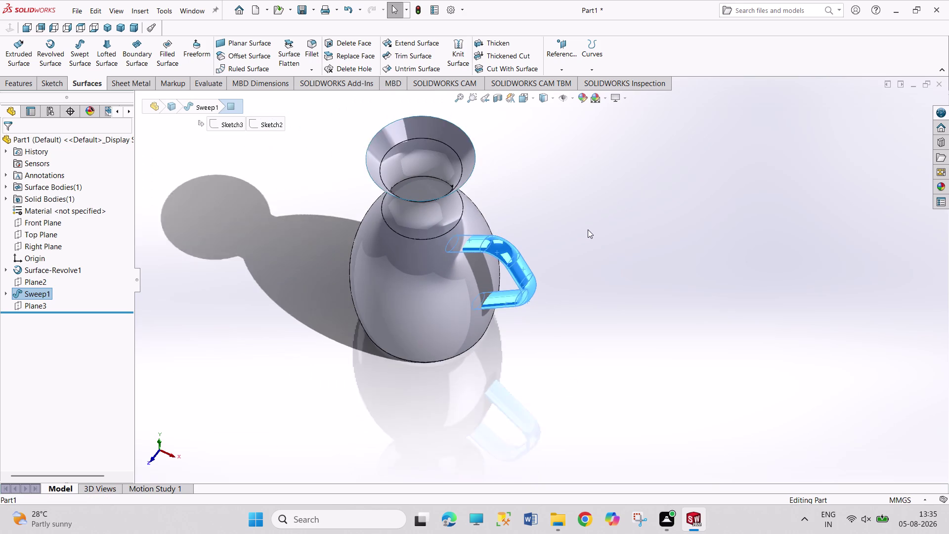
scroll(up, 3)
click(451, 302)
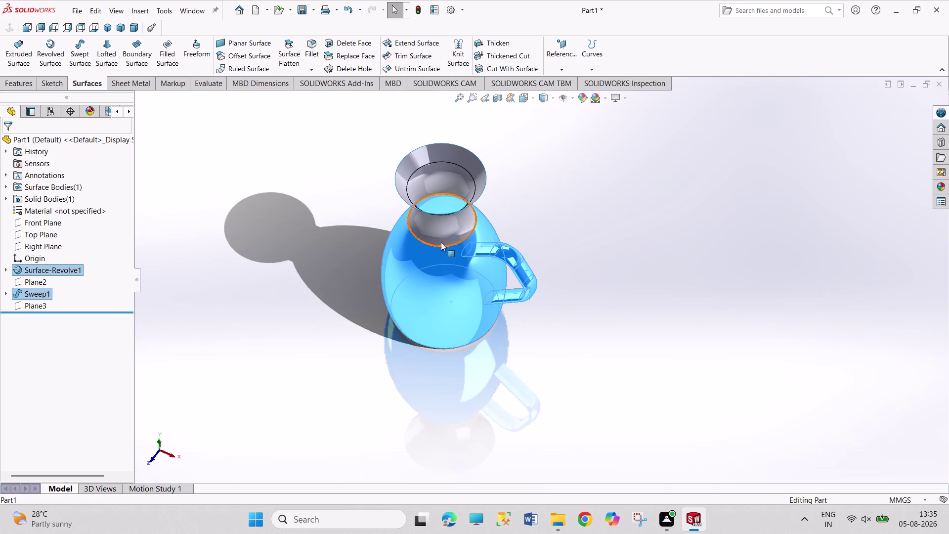
click(441, 234)
click(462, 155)
middle_drag(562, 222, 560, 222)
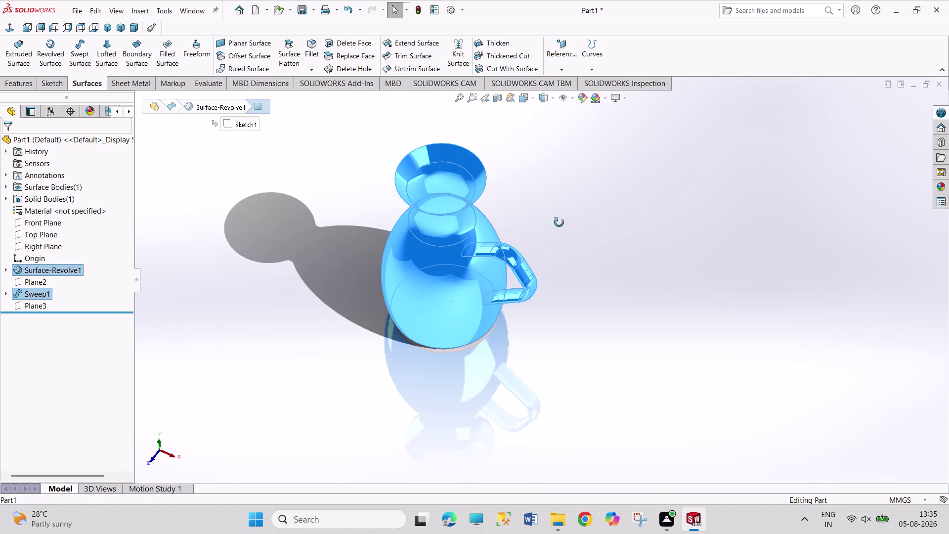
middle_drag(561, 221, 381, 231)
click(518, 264)
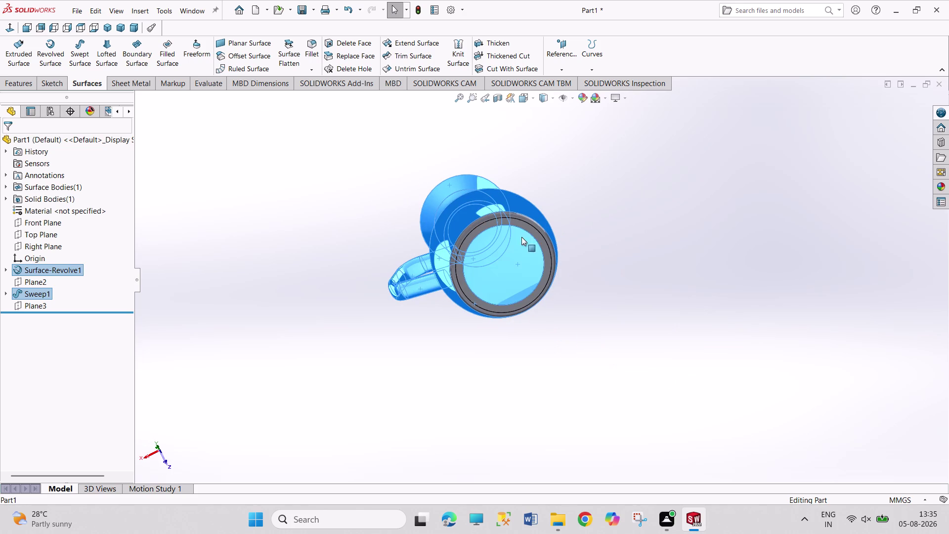
click(523, 220)
click(524, 214)
click(526, 219)
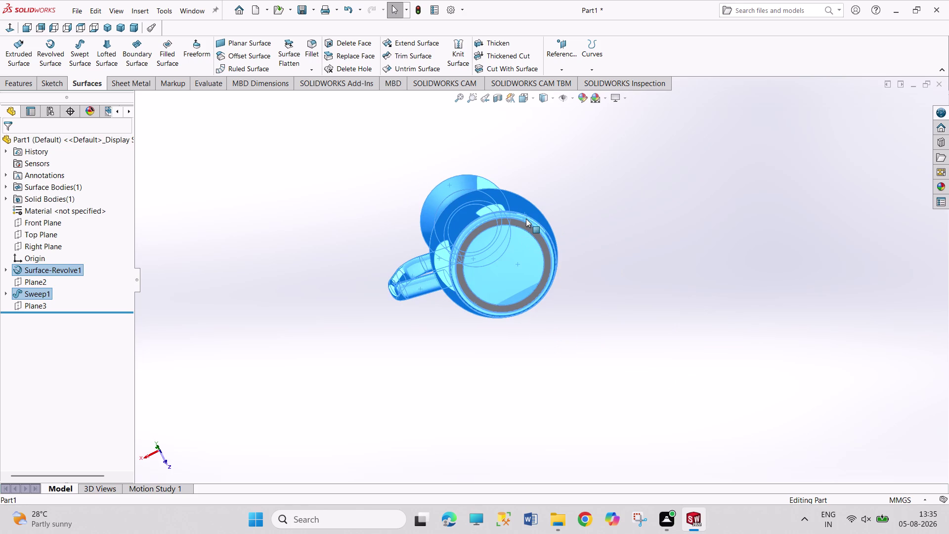
click(535, 231)
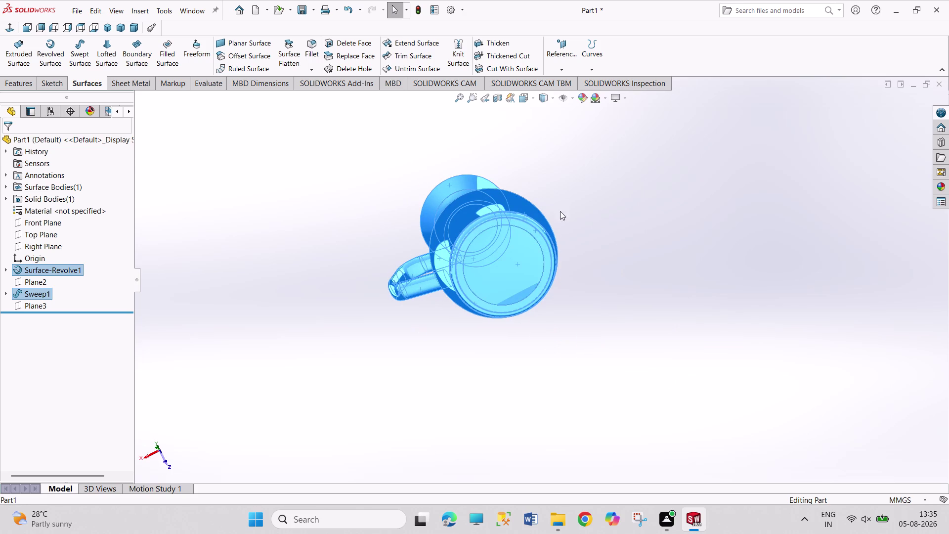
middle_drag(569, 229, 423, 205)
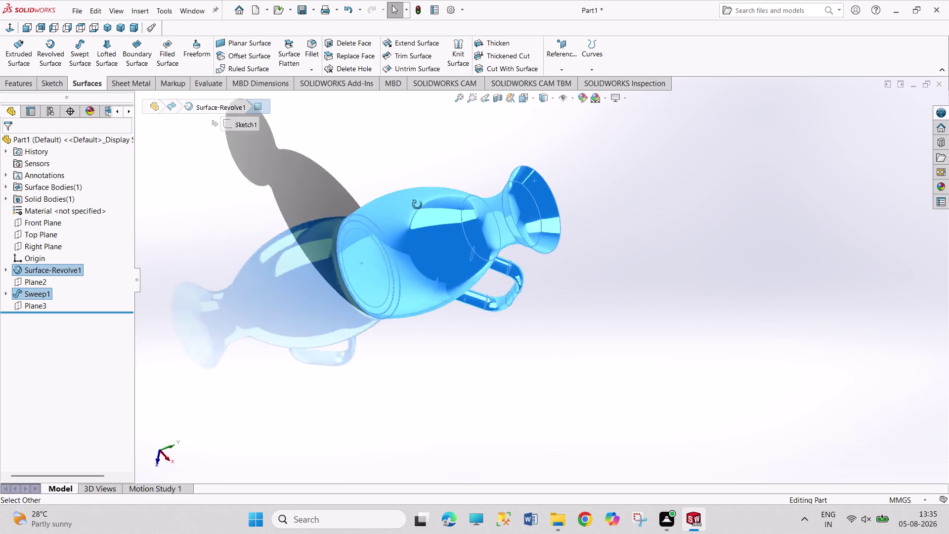
middle_drag(423, 205, 389, 245)
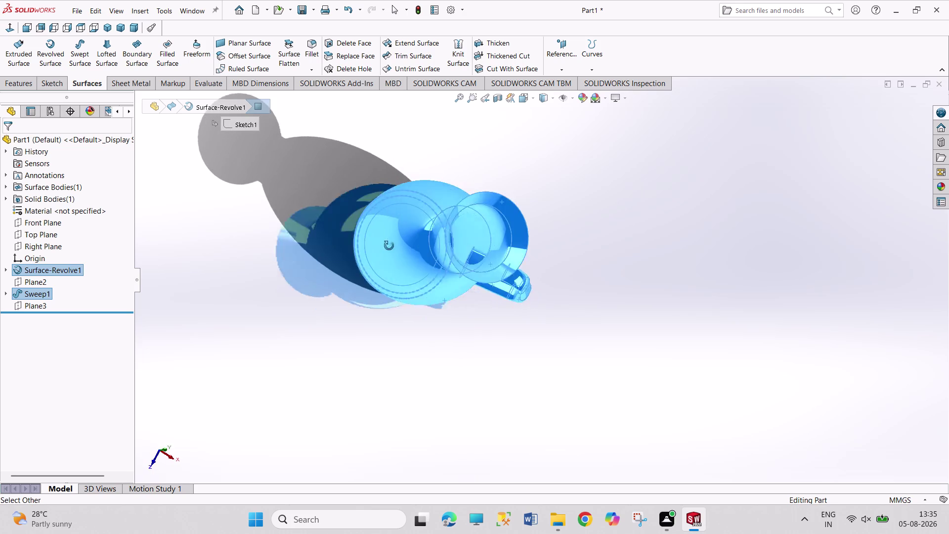
middle_drag(389, 245, 378, 285)
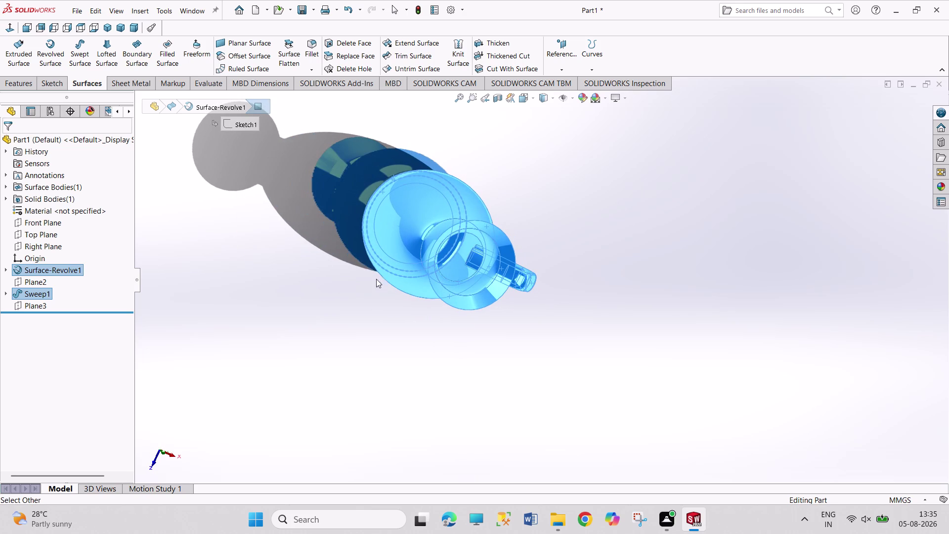
click(468, 61)
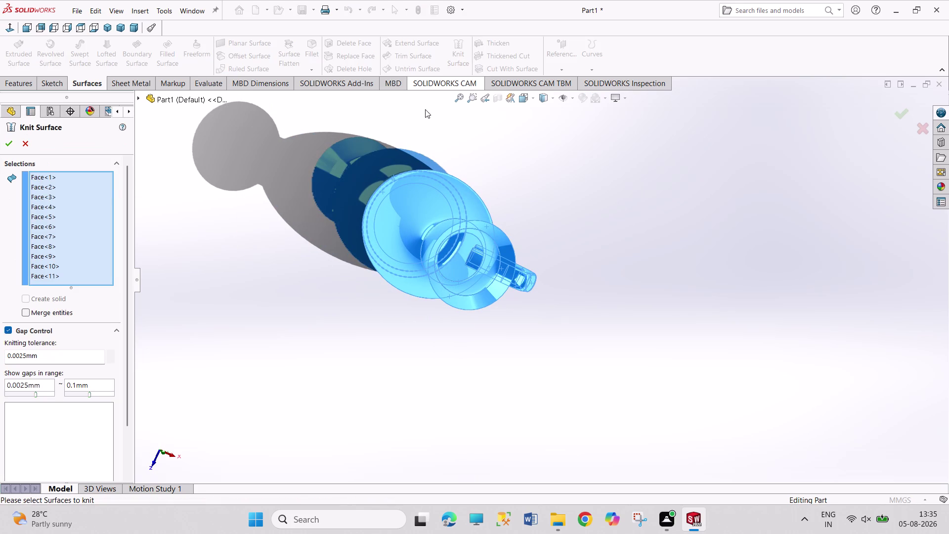
Close Knit Surface without a feature and start a mutual trim with Surface-Revolve1.
click(8, 146)
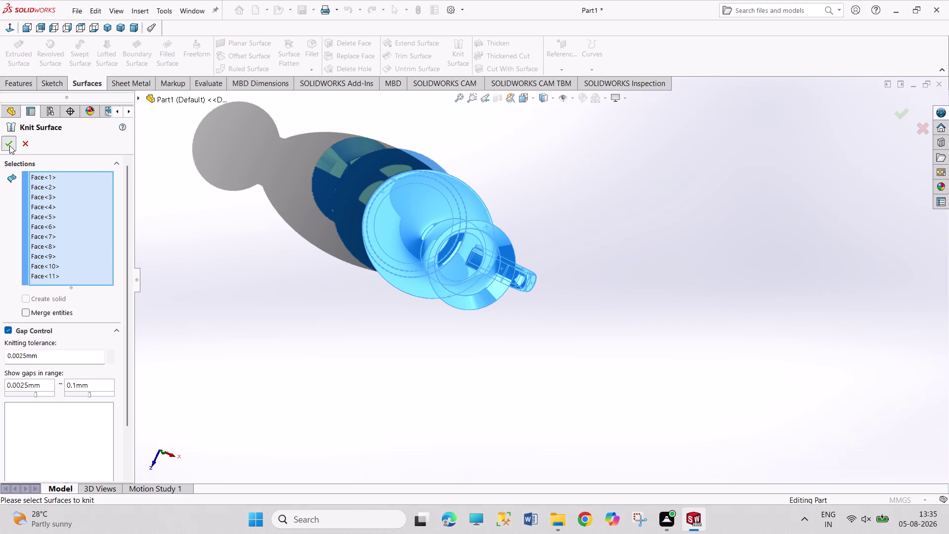
click(20, 147)
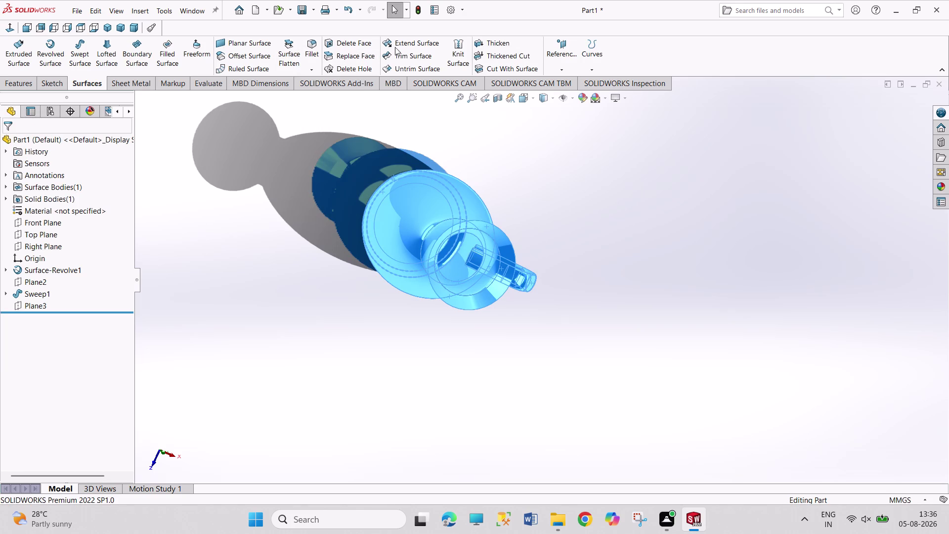
click(417, 56)
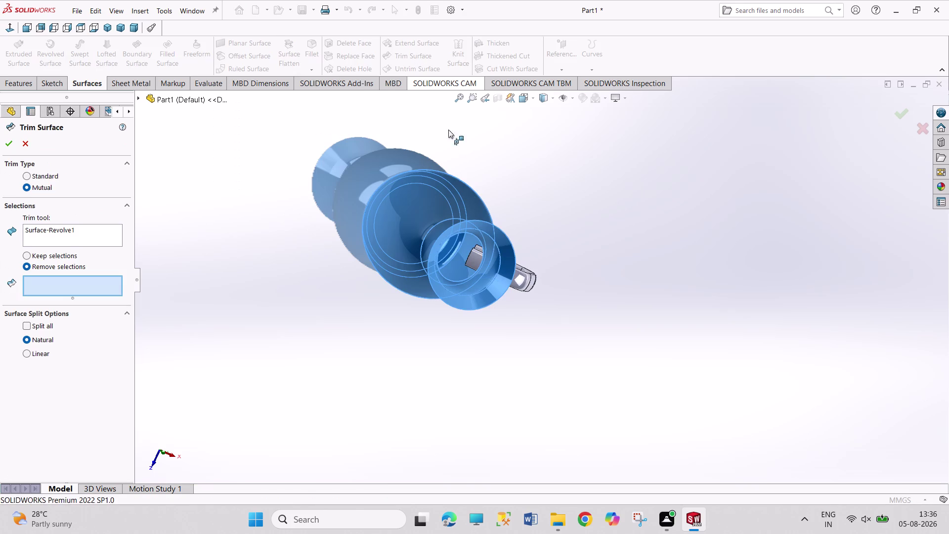
Orbit the jug upright and cancel the mutual trim without adding a feature.
middle_drag(573, 287, 571, 286)
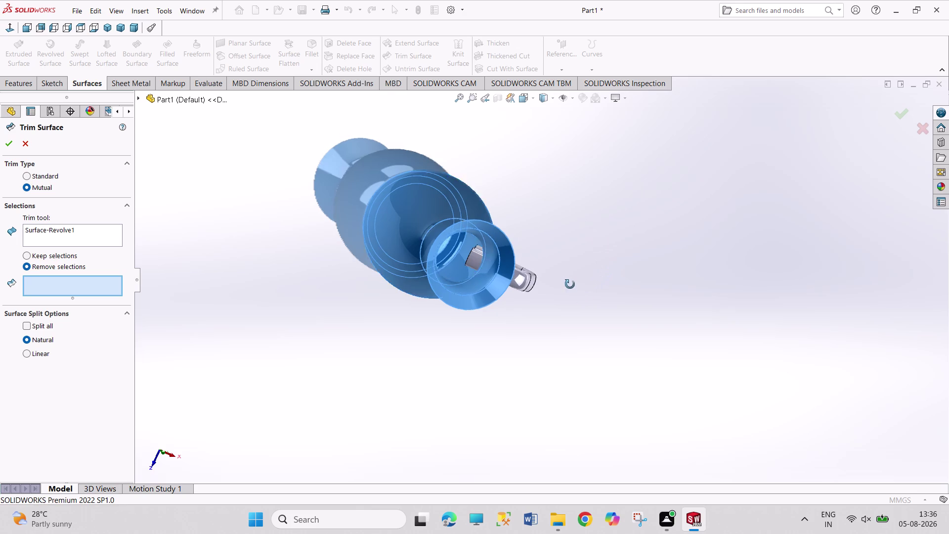
middle_drag(572, 286, 555, 157)
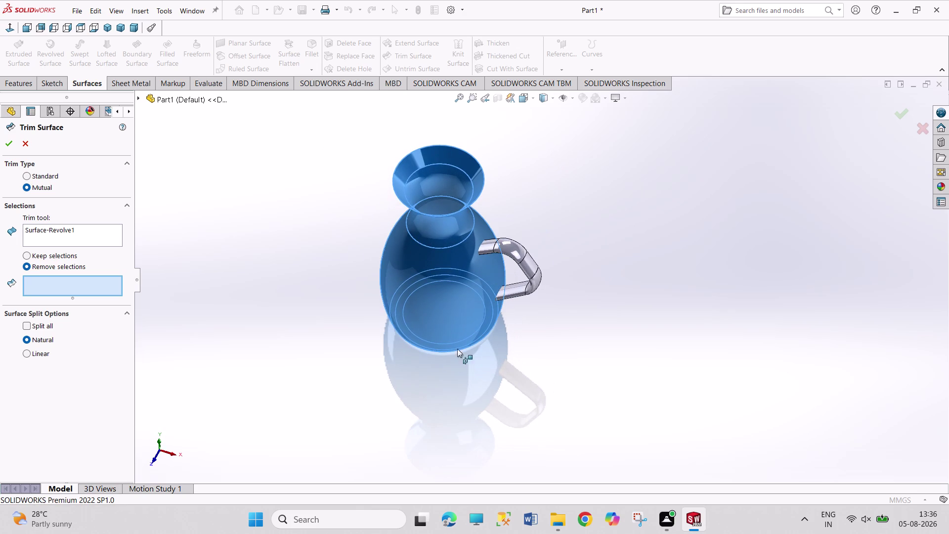
middle_drag(376, 373, 382, 279)
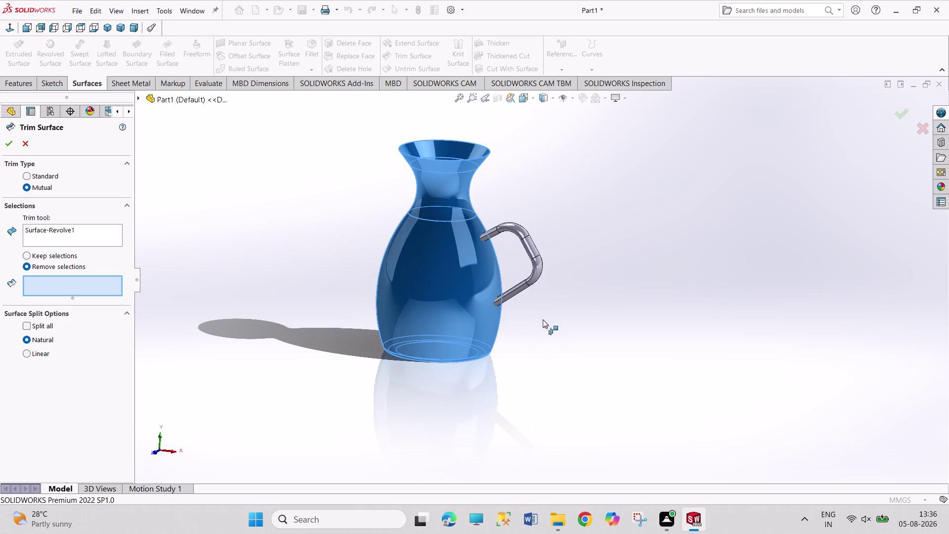
scroll(down, 3)
click(486, 282)
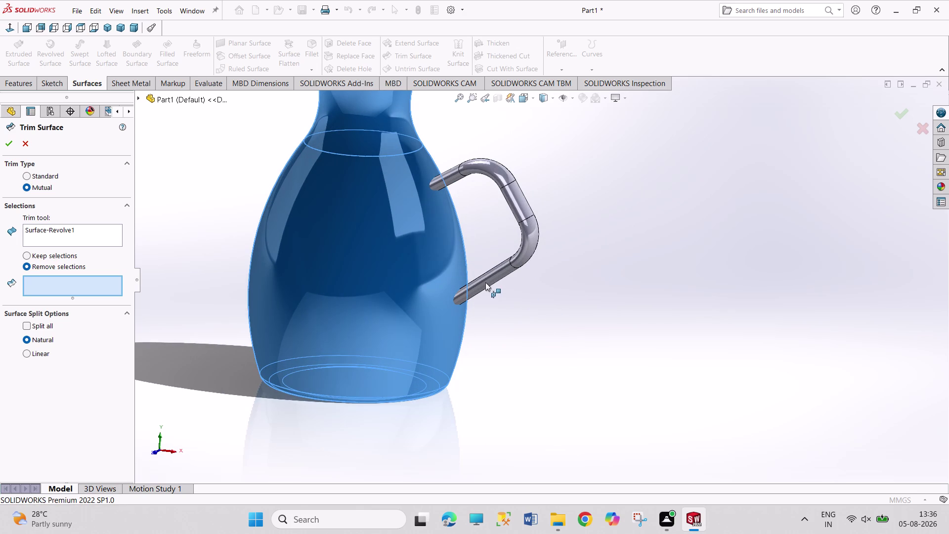
click(22, 143)
click(190, 211)
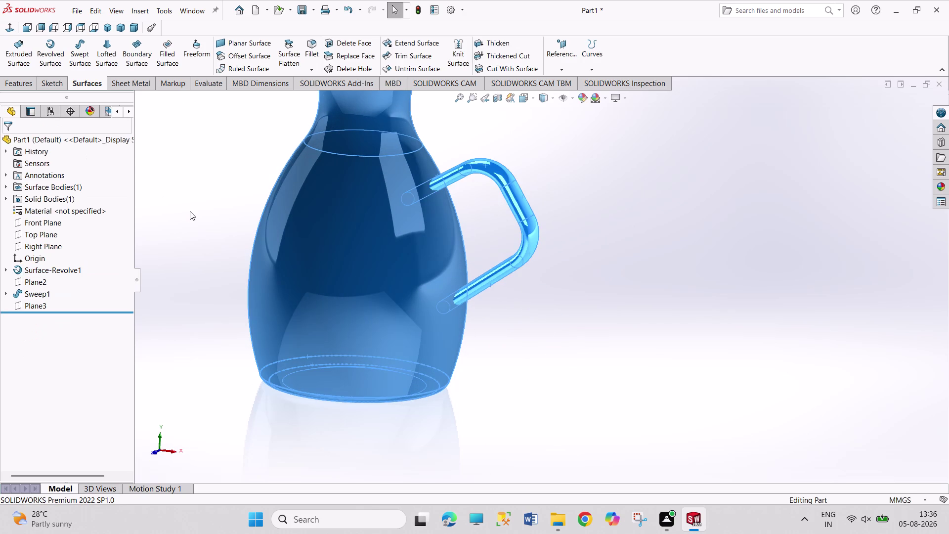
scroll(up, 3)
scroll(up, 3)
scroll(down, 3)
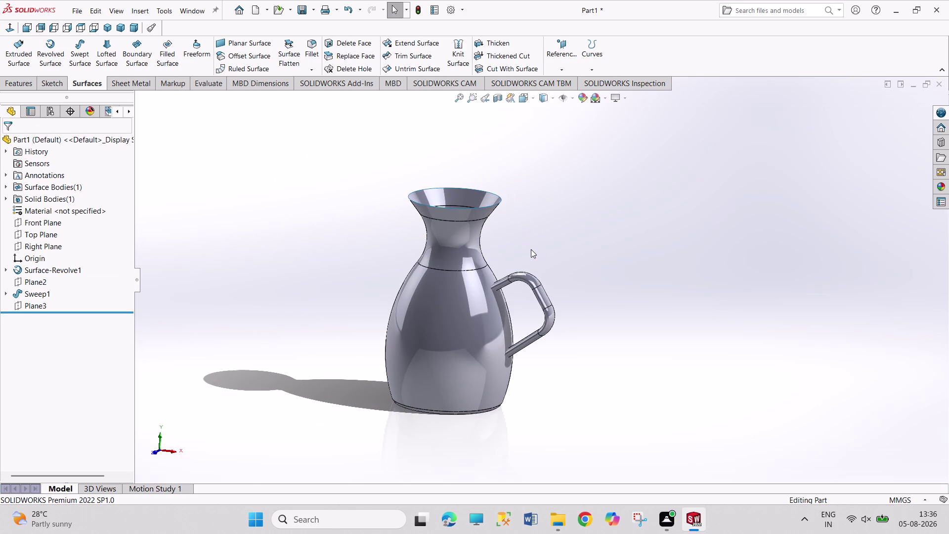
key(ctrl+s)
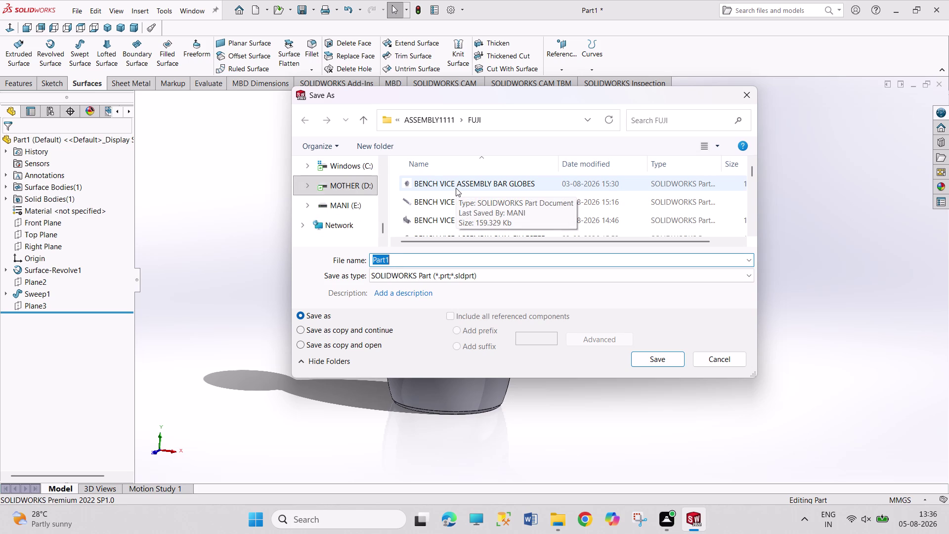
Name the file 'SURFACE JUG' and save it in the FUJI folder.
text(SURFA)
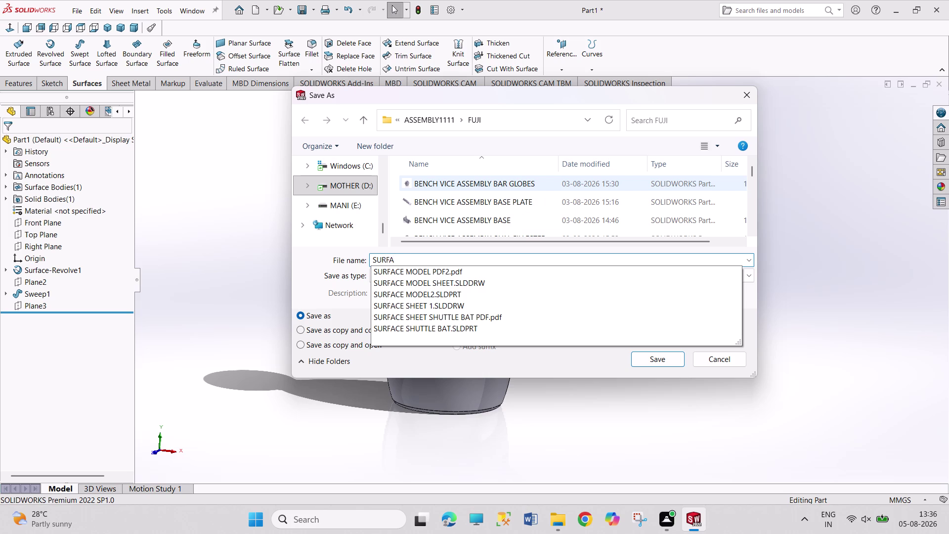
text(CE)
key(space)
text(JUG)
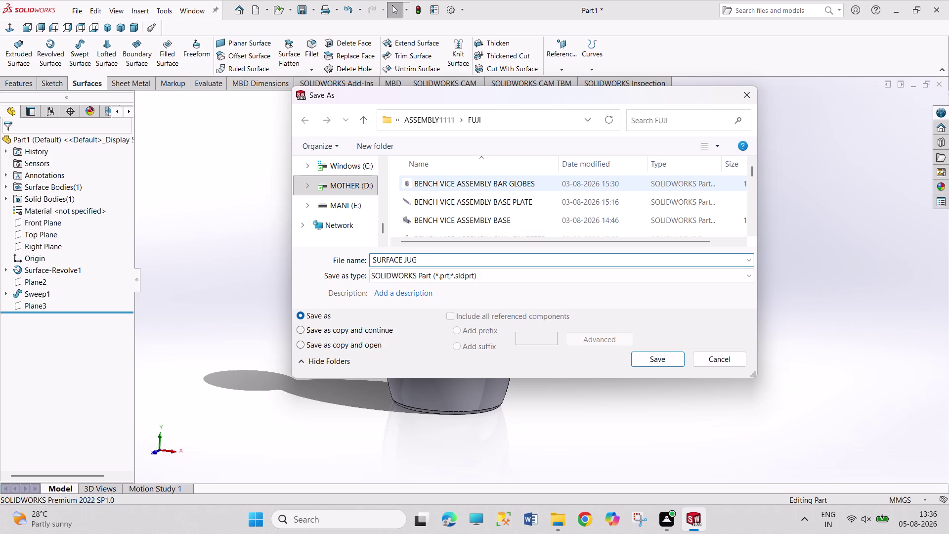
key(Return)
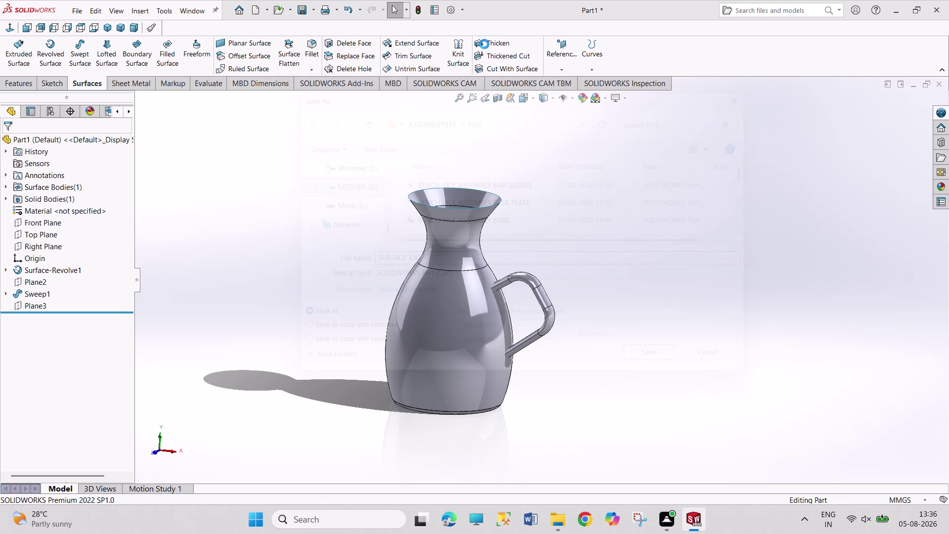
right_drag(650, 7, 634, 31)
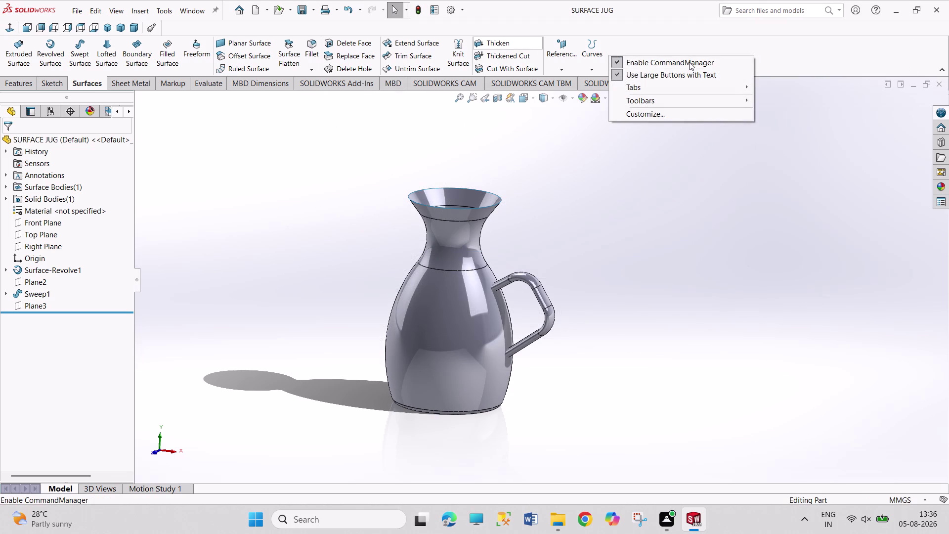
Delete the Sweep1 handle feature, keeping its Sketch2 path and Sketch3 profile.
middle_drag(515, 126, 516, 182)
middle_drag(564, 236, 552, 239)
middle_drag(552, 240, 521, 246)
middle_drag(588, 230, 549, 245)
click(33, 296)
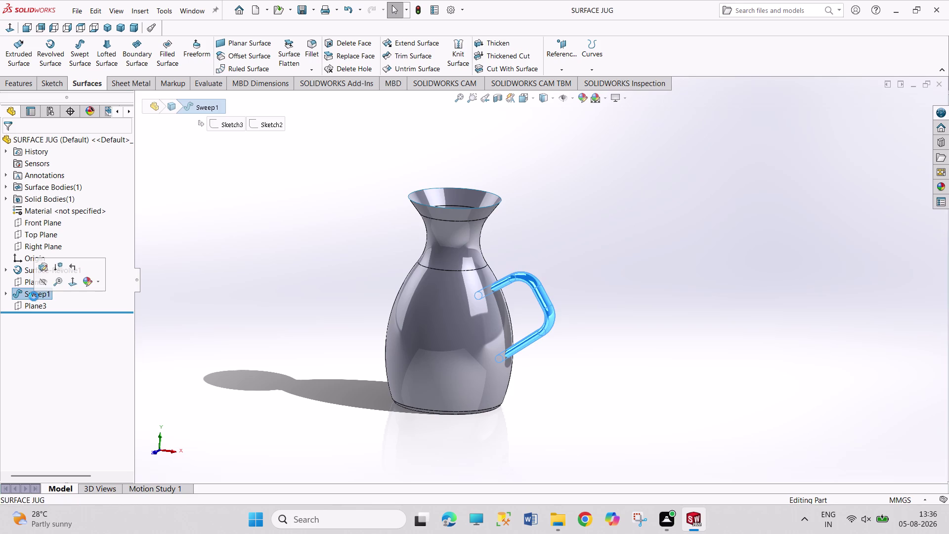
right_click(20, 292)
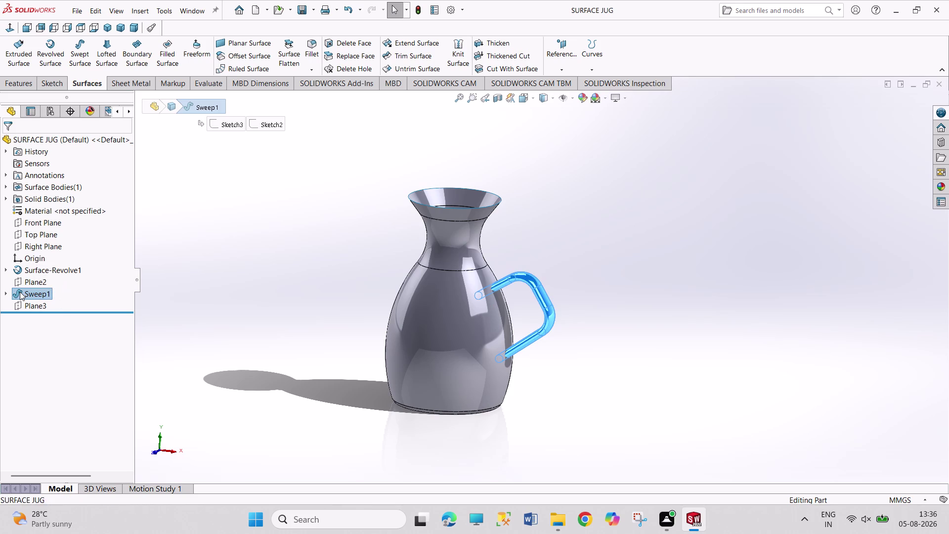
click(42, 348)
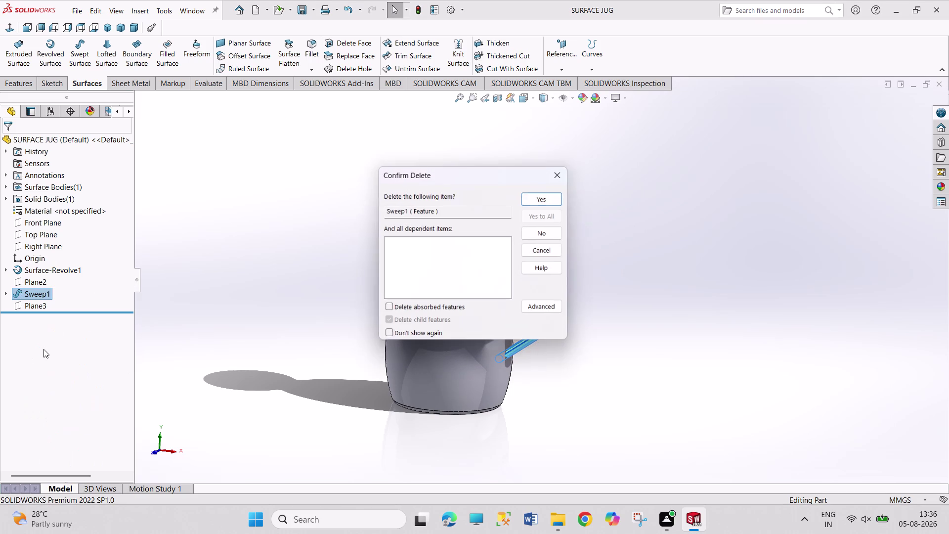
click(555, 191)
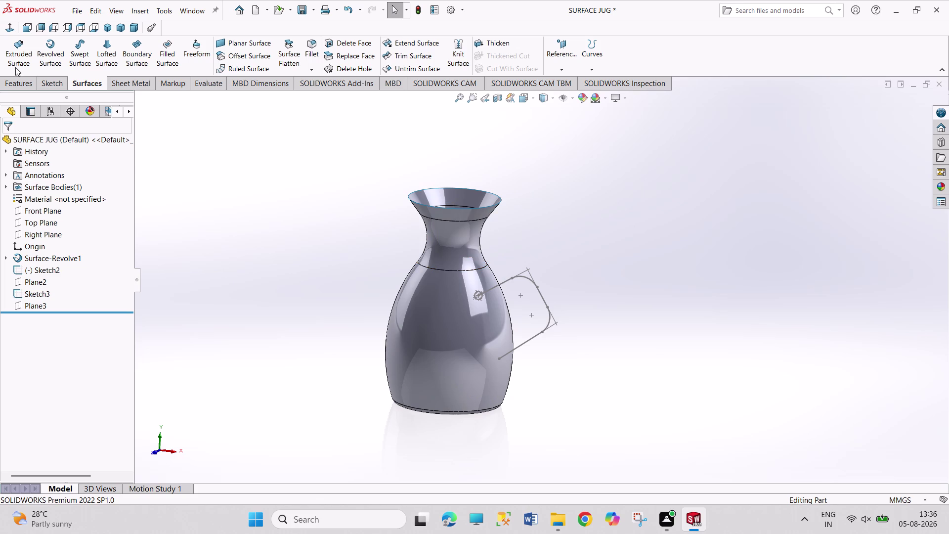
click(86, 58)
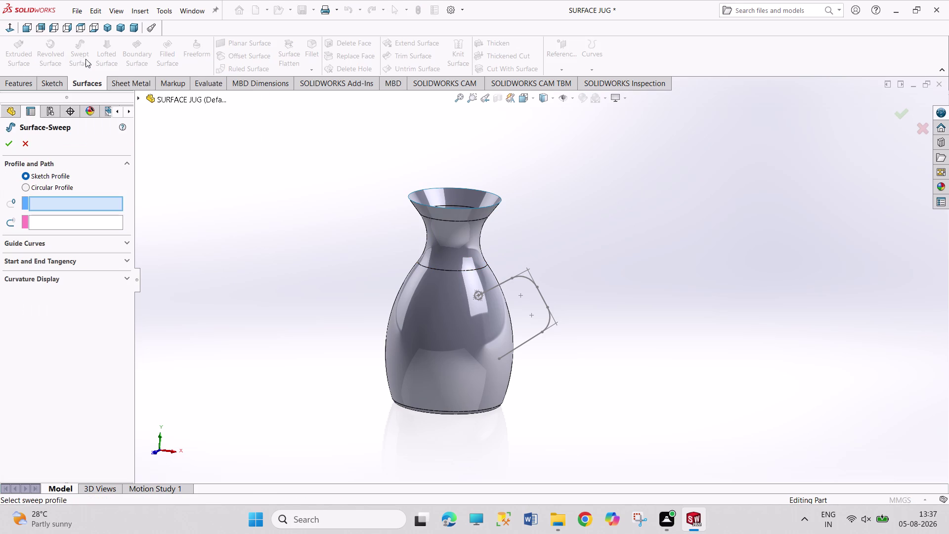
Pick the Sketch3 small circle as sweep profile and the handle line as path.
scroll(down, 3)
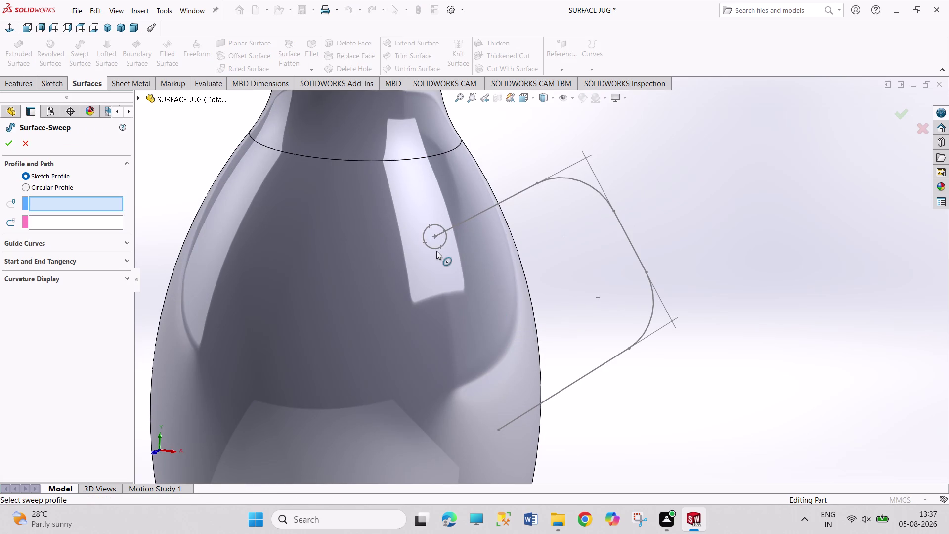
click(436, 251)
click(519, 193)
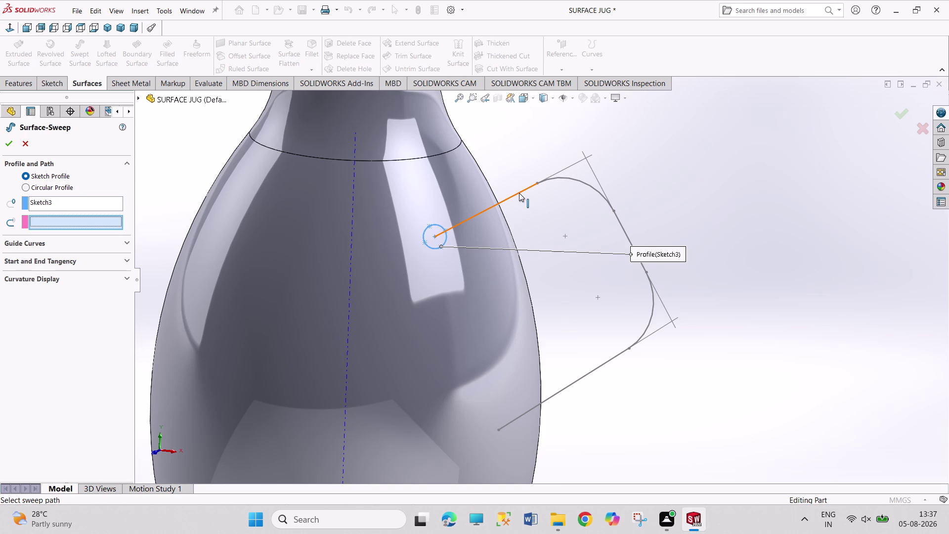
click(10, 144)
scroll(up, 3)
scroll(up, 3)
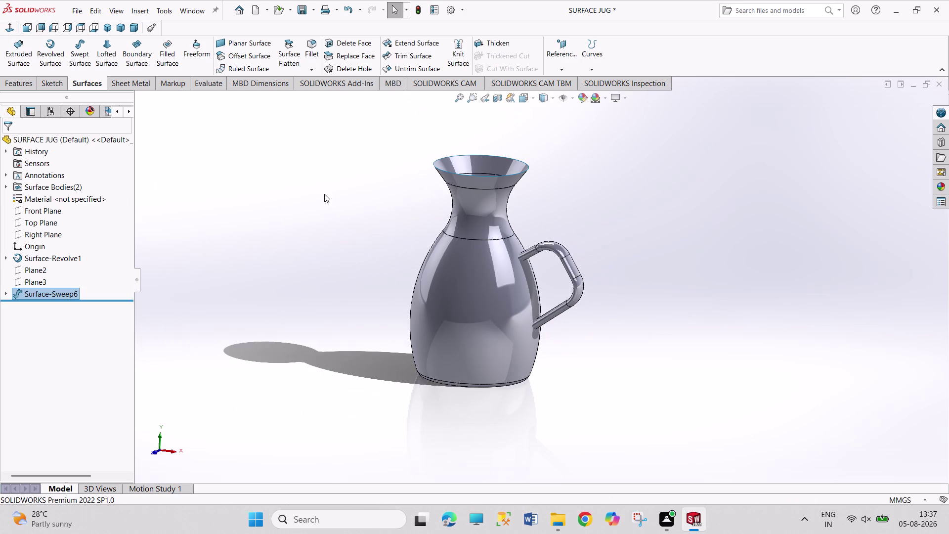
Accept the handle sweep as Surface-Sweep6 and open a mutual surface trim.
drag(600, 124, 296, 397)
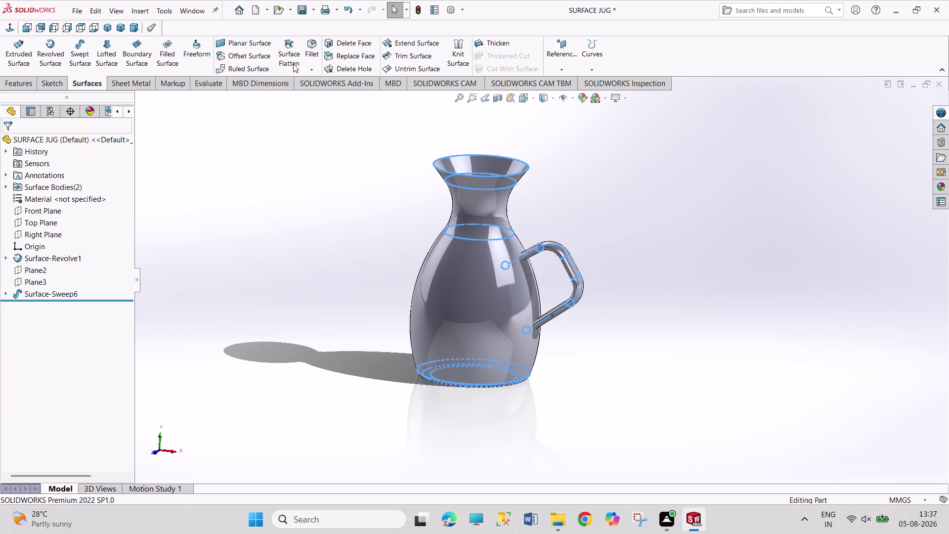
click(284, 153)
click(408, 52)
drag(669, 114, 731, 338)
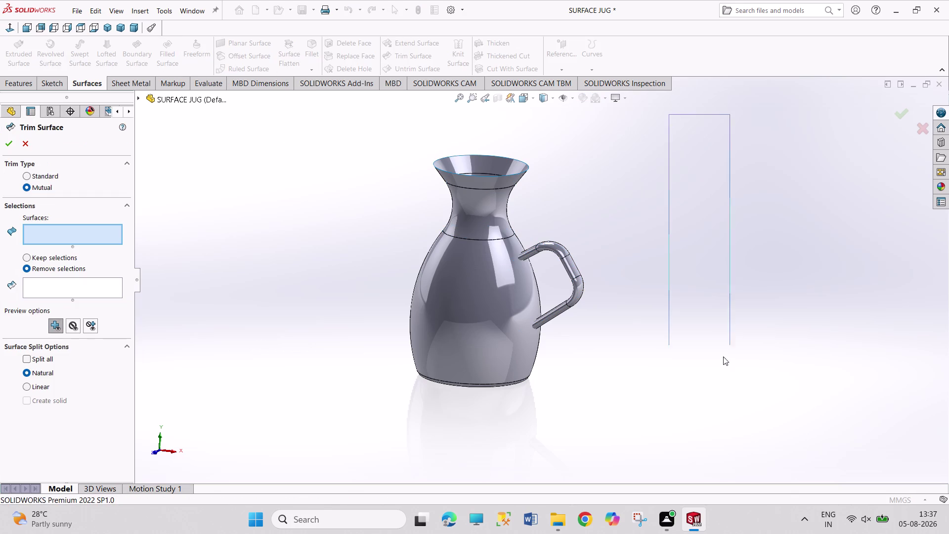
Select Surface-Sweep6 and Surface-Revolve1 for trimming and view the handle joins from above.
drag(731, 338, 324, 394)
middle_drag(325, 279, 328, 298)
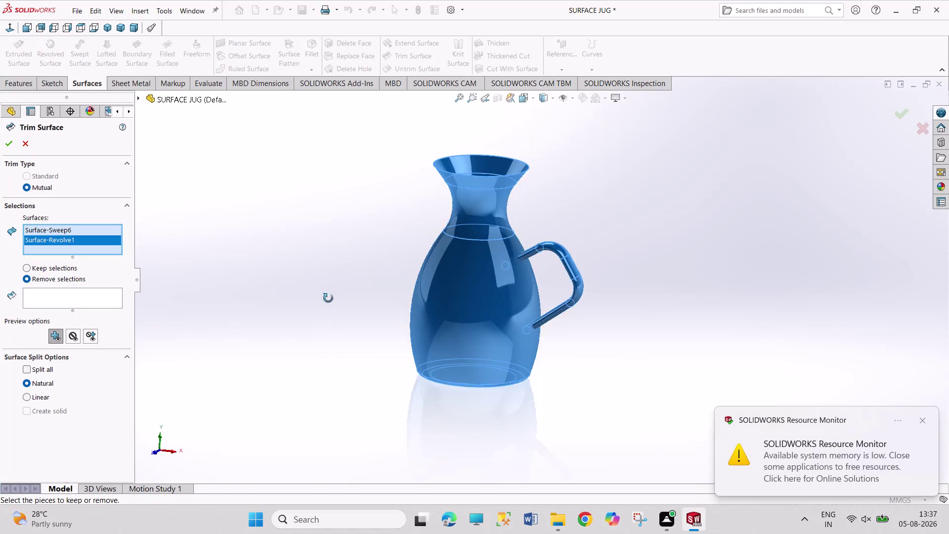
middle_drag(328, 298, 377, 517)
scroll(down, 3)
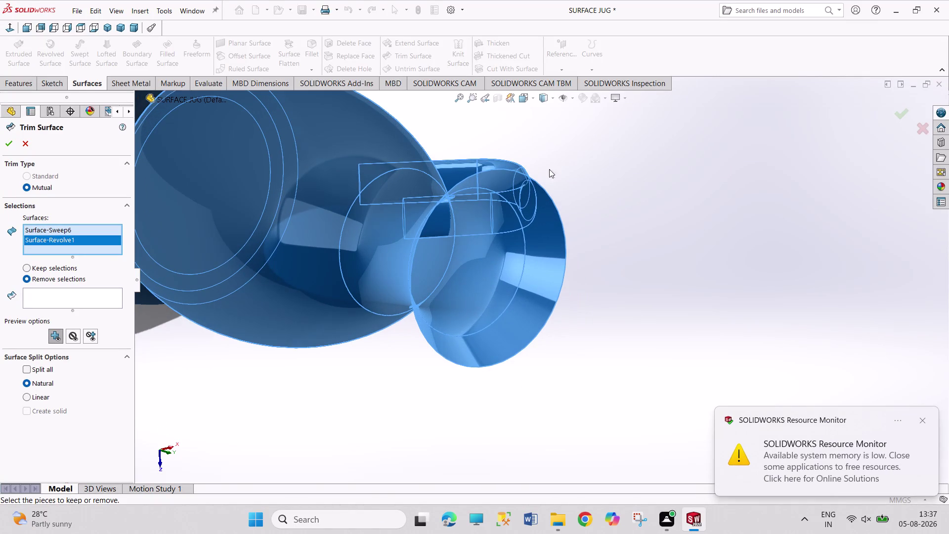
middle_drag(642, 237, 627, 231)
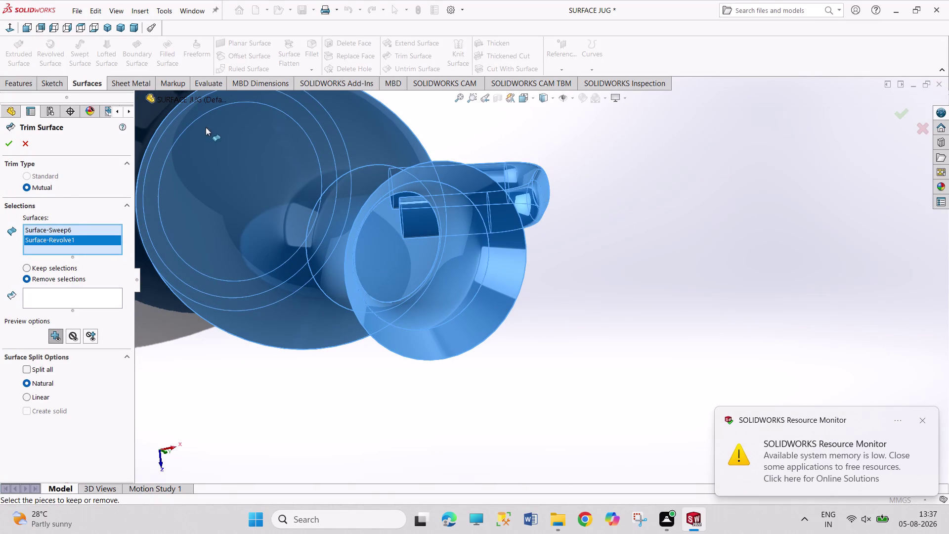
Mark both handle ends inside the body for removal, creating Surface-Trim2.
click(68, 297)
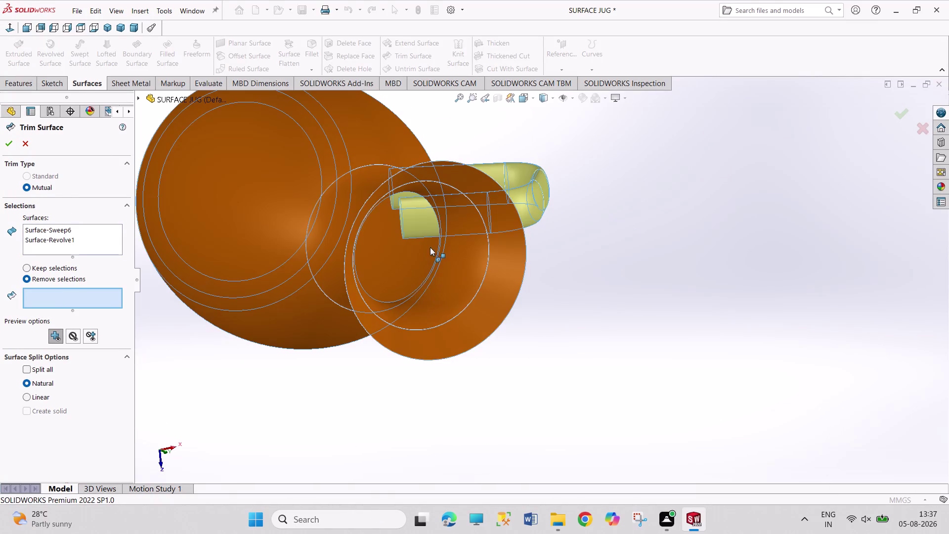
click(424, 230)
middle_drag(539, 259, 559, 263)
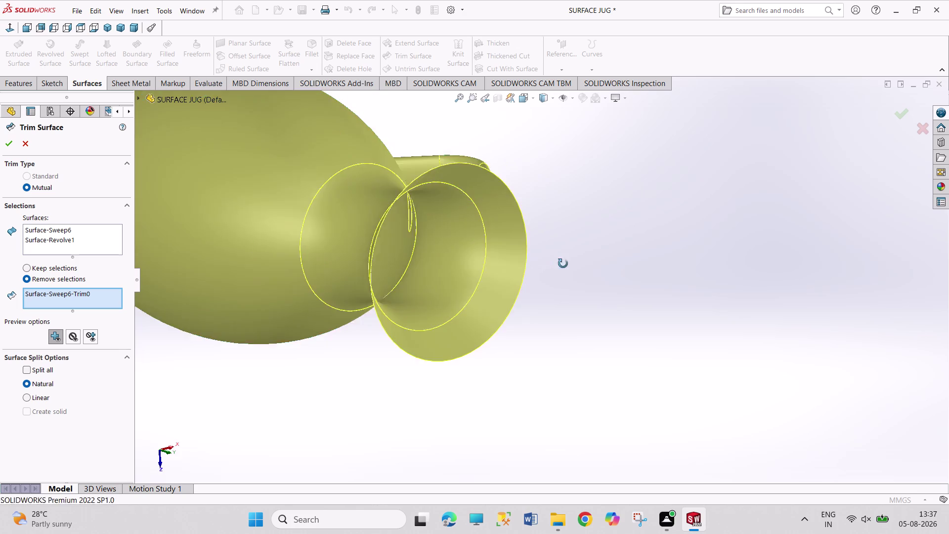
middle_drag(559, 263, 562, 264)
middle_drag(564, 263, 556, 211)
middle_drag(550, 208, 537, 203)
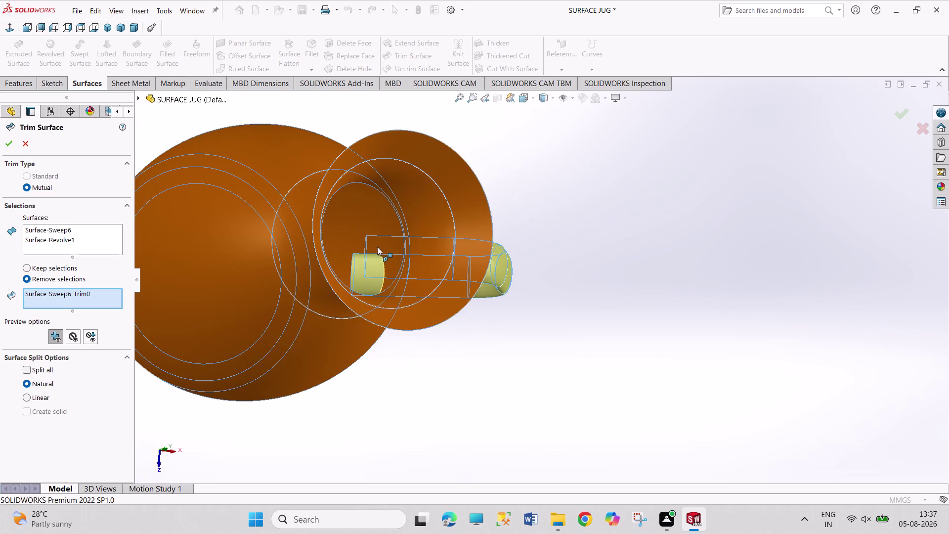
click(361, 273)
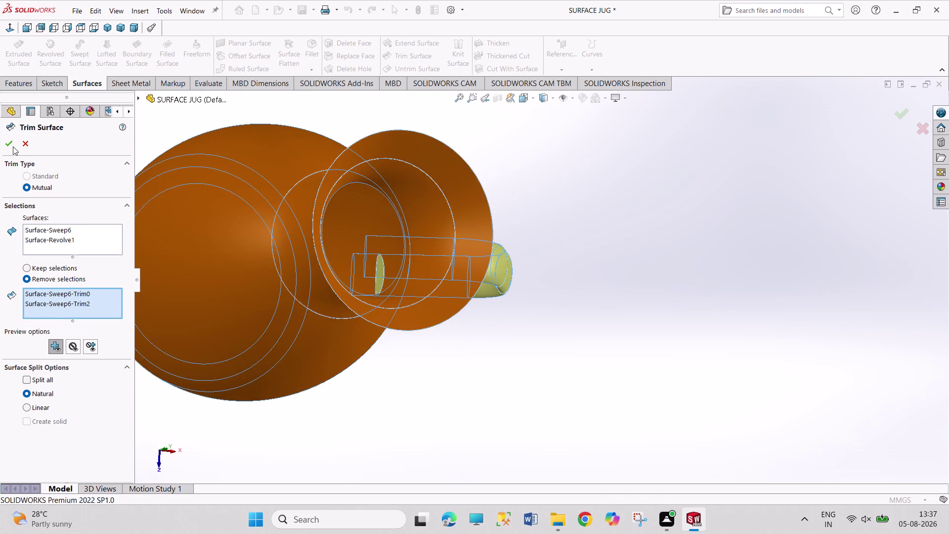
click(13, 146)
middle_drag(550, 182, 566, 208)
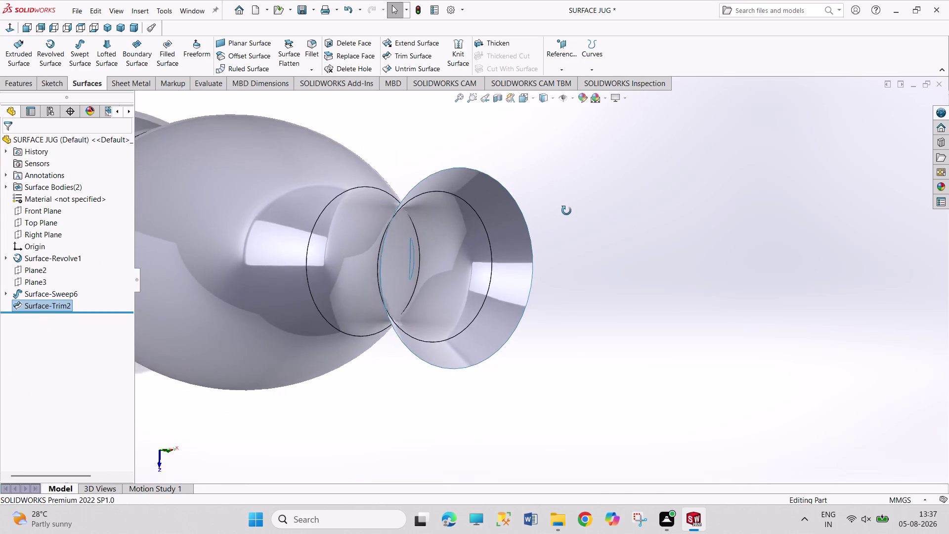
middle_drag(566, 209, 567, 205)
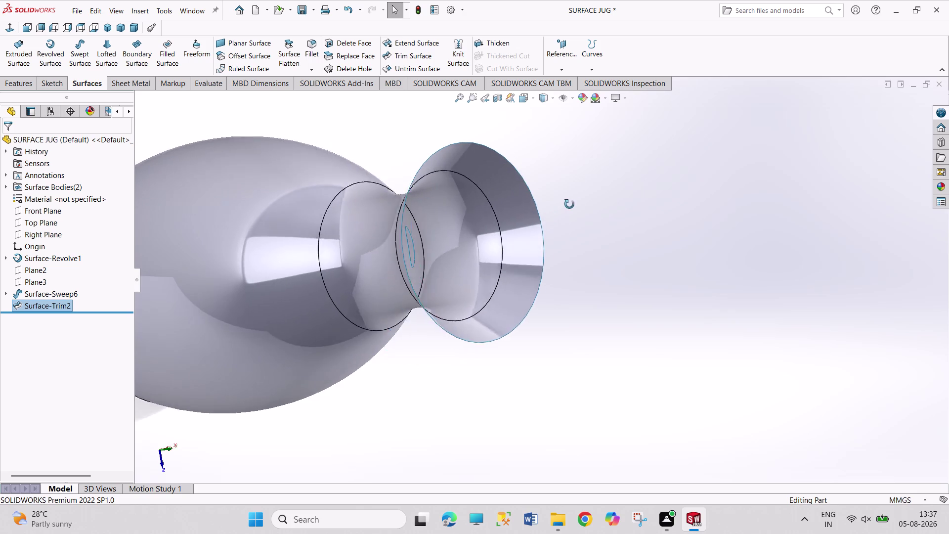
middle_drag(567, 205, 523, 162)
middle_drag(239, 419, 239, 417)
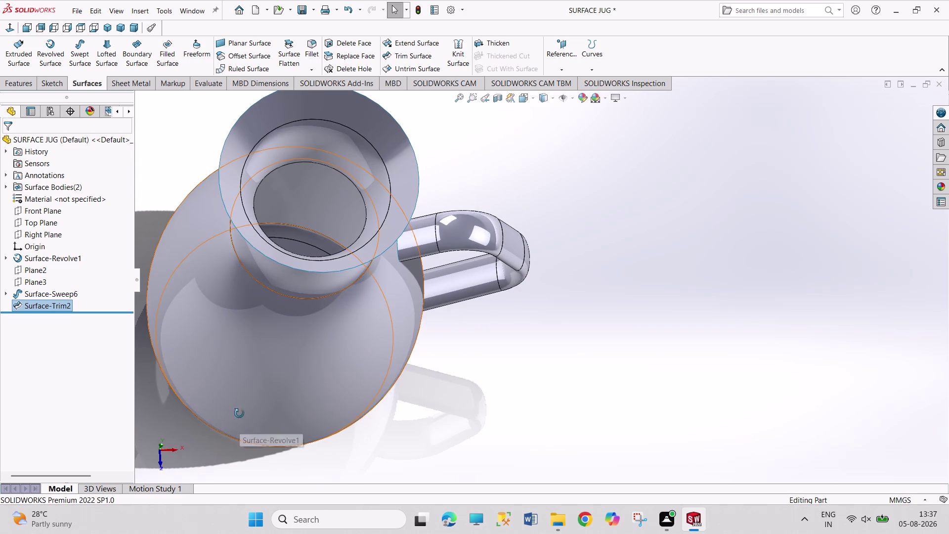
middle_drag(240, 417, 257, 305)
scroll(down, 3)
scroll(up, 3)
scroll(up, 3)
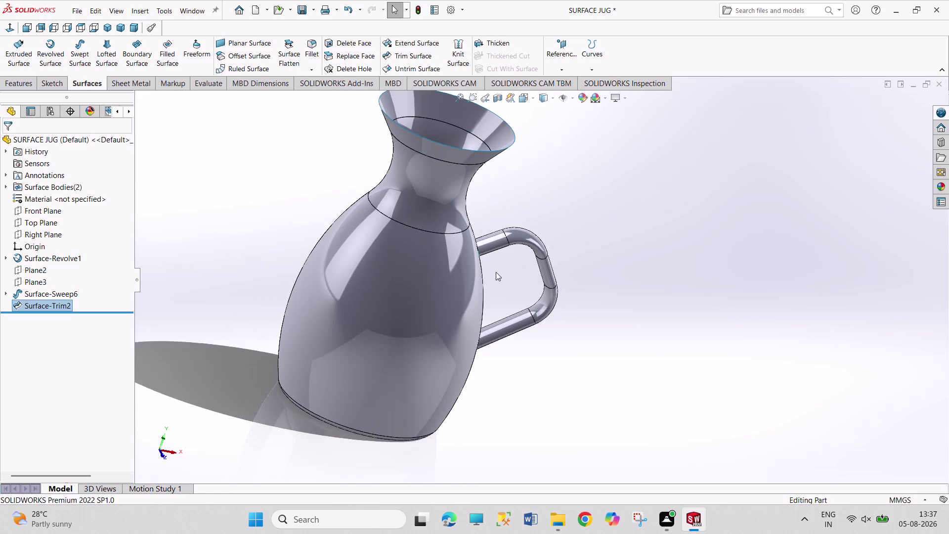
middle_drag(601, 265, 511, 256)
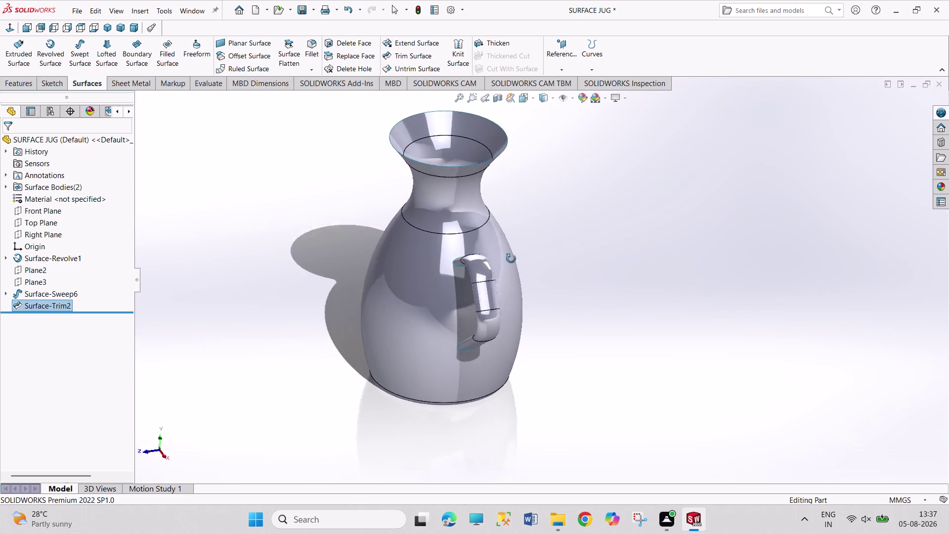
middle_drag(512, 256, 577, 210)
middle_drag(253, 258, 256, 266)
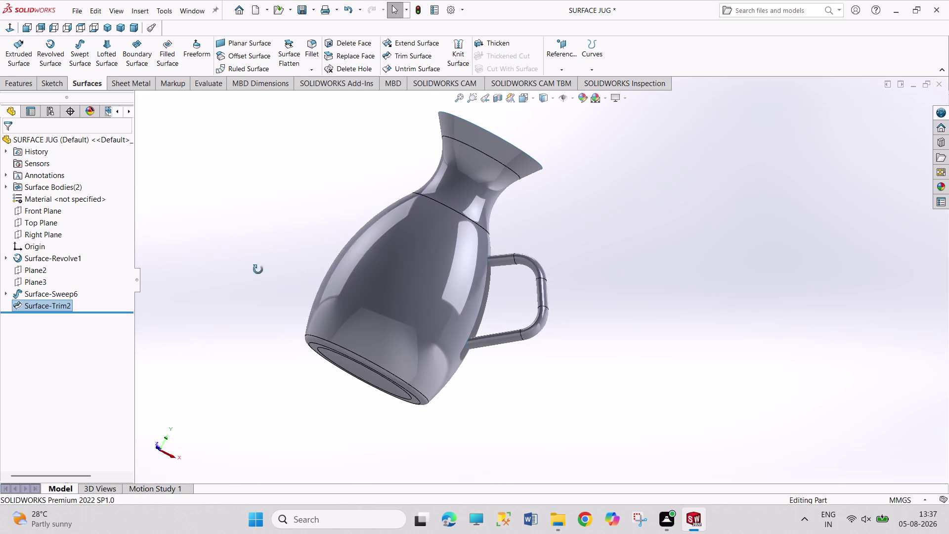
middle_drag(256, 266, 273, 385)
middle_drag(627, 224, 571, 258)
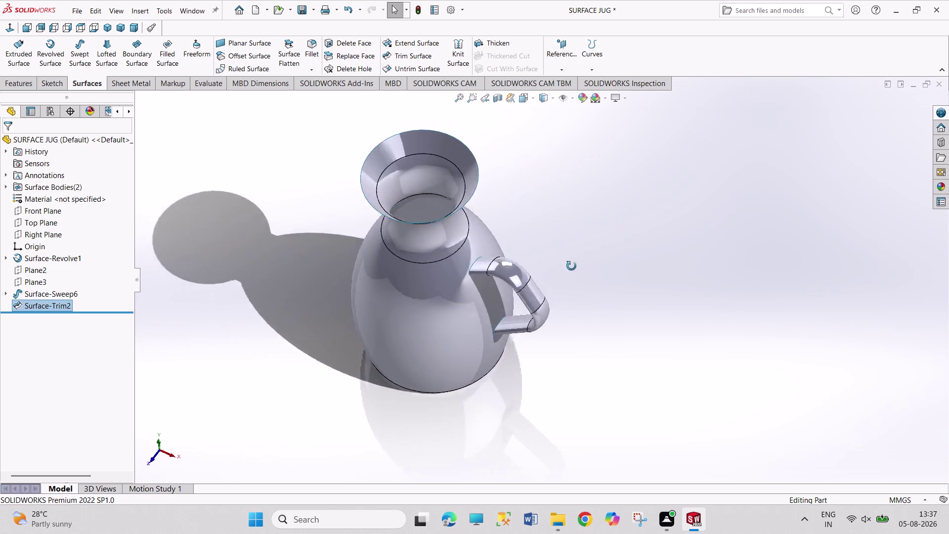
middle_drag(572, 258, 563, 325)
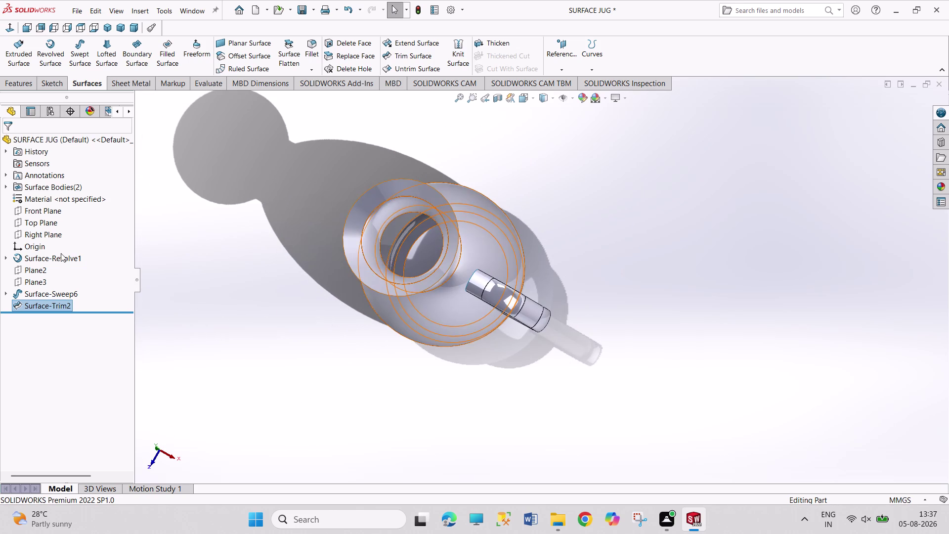
click(39, 214)
click(53, 198)
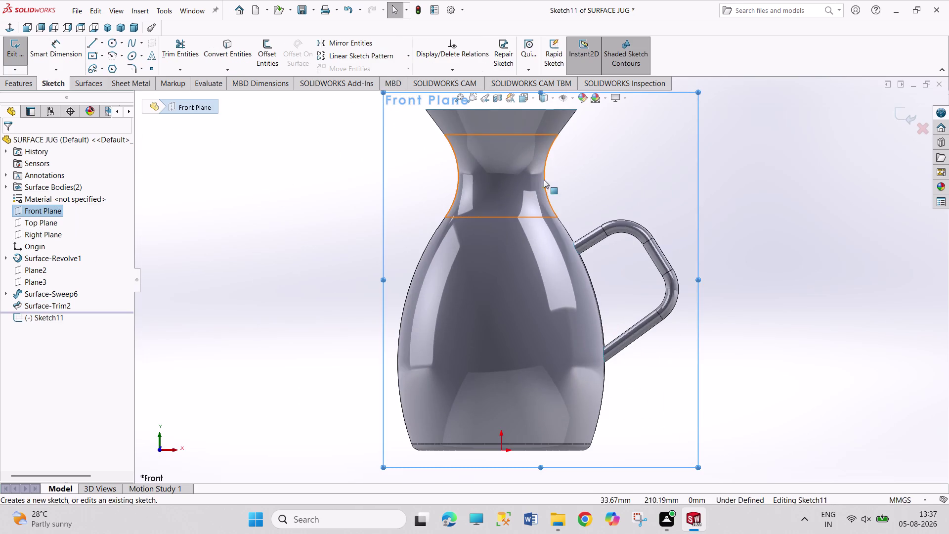
Exit the empty Front Plane sketch and start a new sketch on the Top Plane.
scroll(up, 3)
scroll(down, 3)
scroll(down, 3)
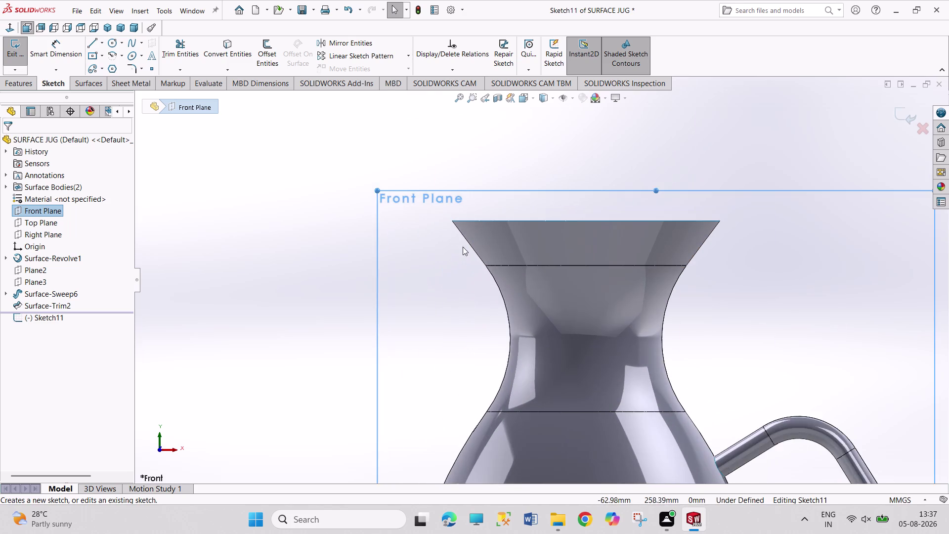
scroll(down, 3)
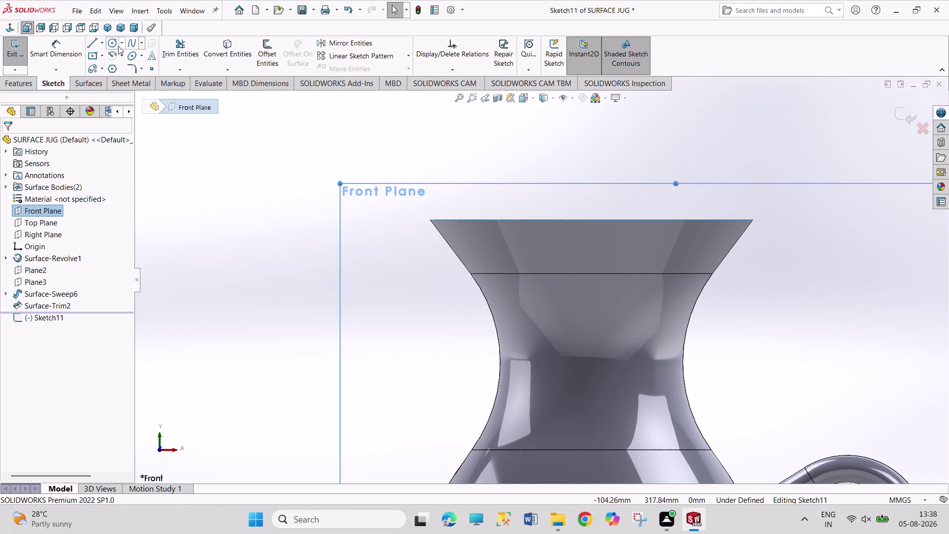
click(37, 220)
click(44, 206)
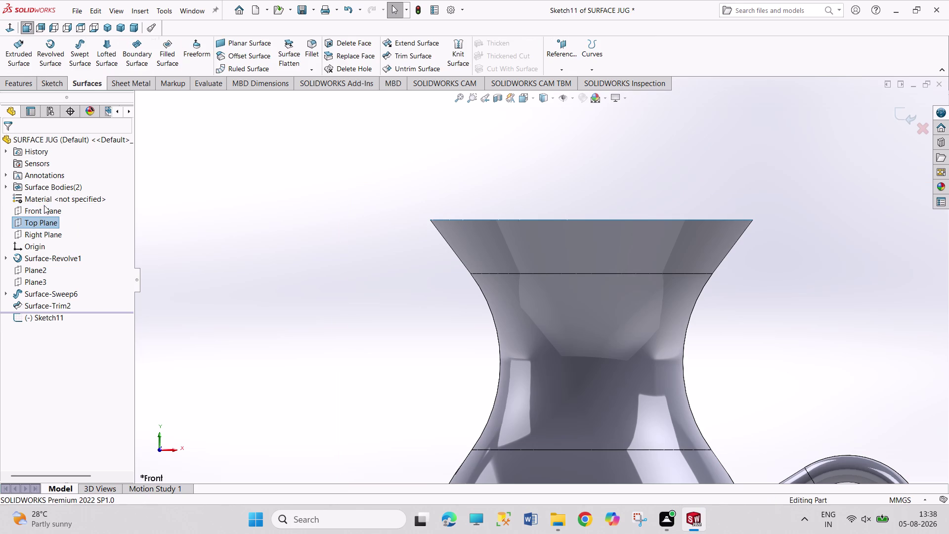
click(41, 218)
click(50, 203)
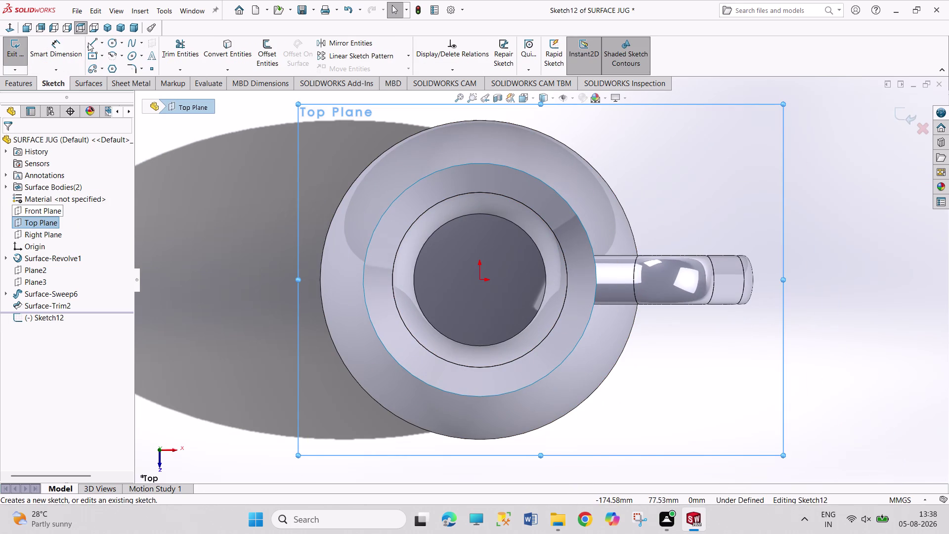
Draw a horizontal construction centreline from left of the jug across to the handle.
click(97, 43)
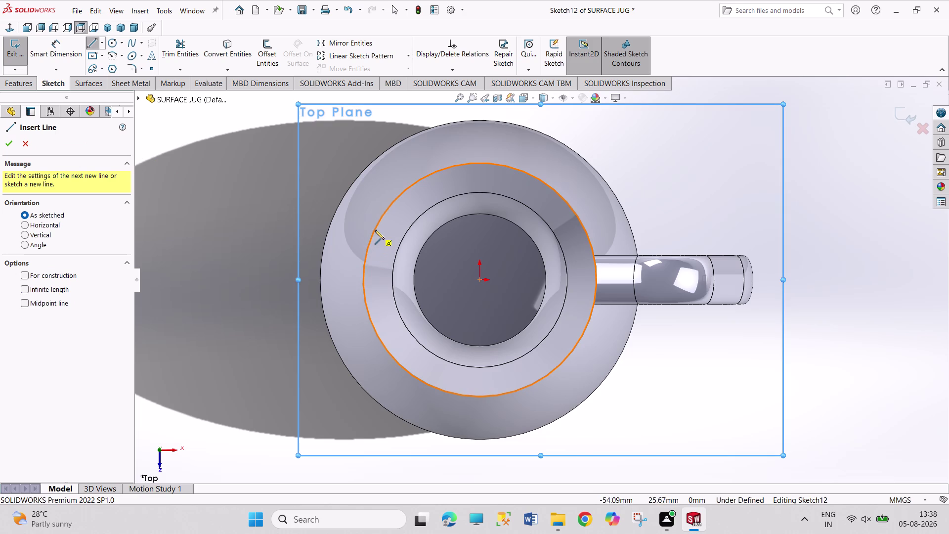
click(105, 42)
click(112, 69)
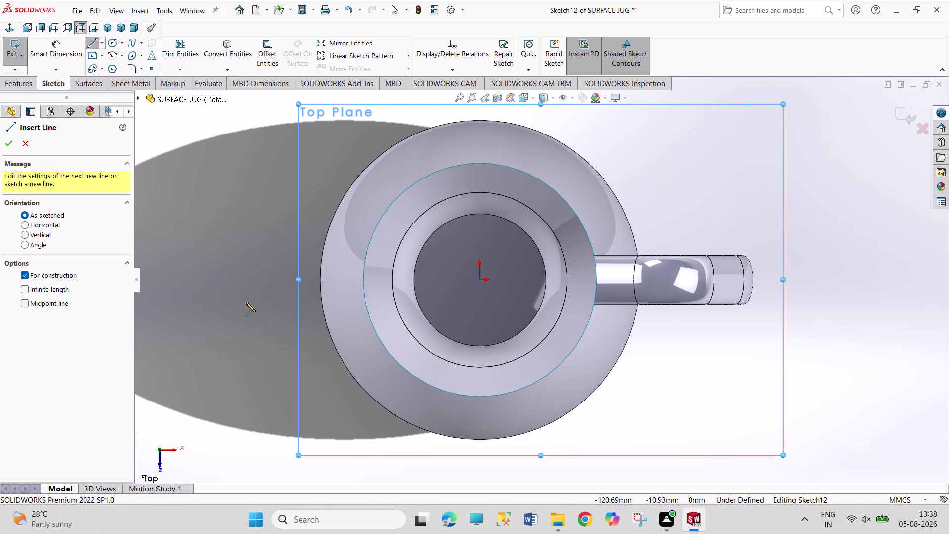
click(256, 281)
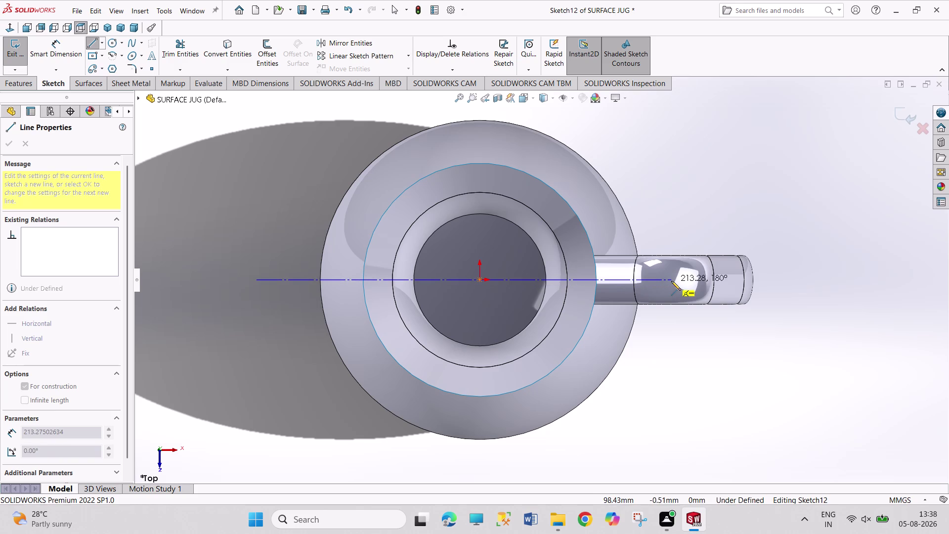
drag(671, 281, 671, 276)
right_click(662, 224)
click(674, 228)
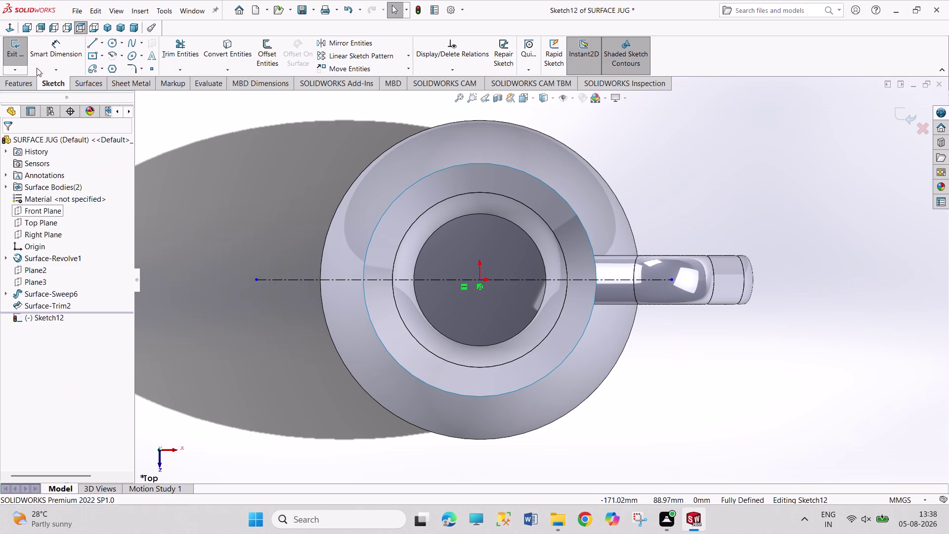
Sketch the spout chain left of the jug: upper line, rounded tip arc, lower line.
click(89, 45)
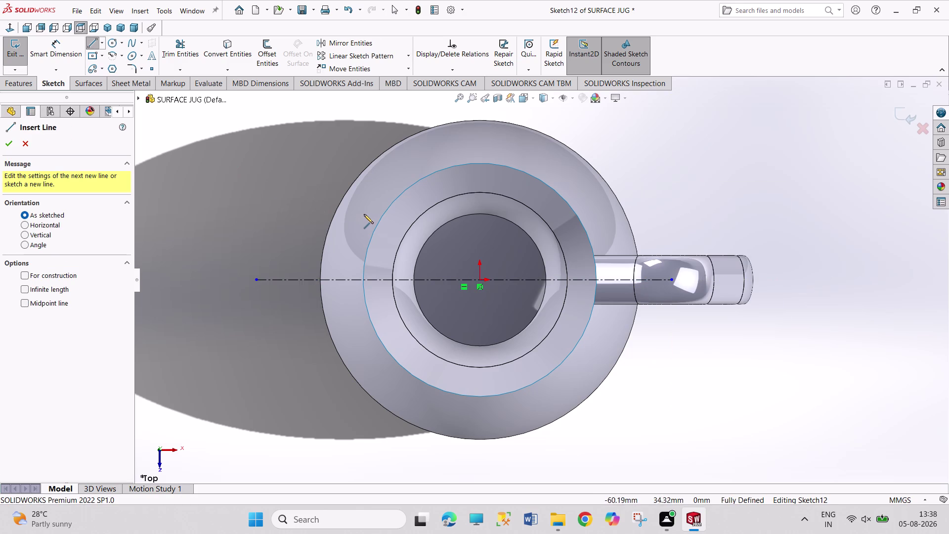
click(361, 210)
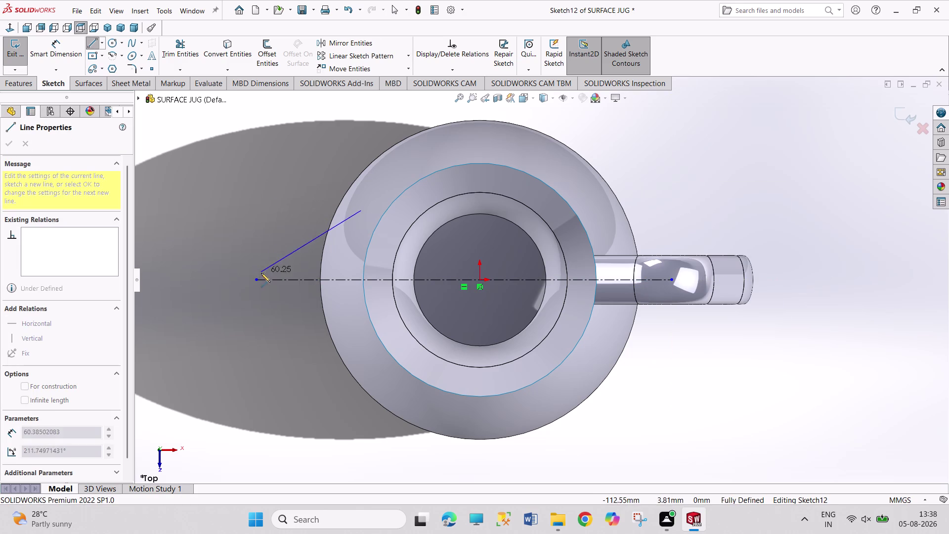
click(275, 245)
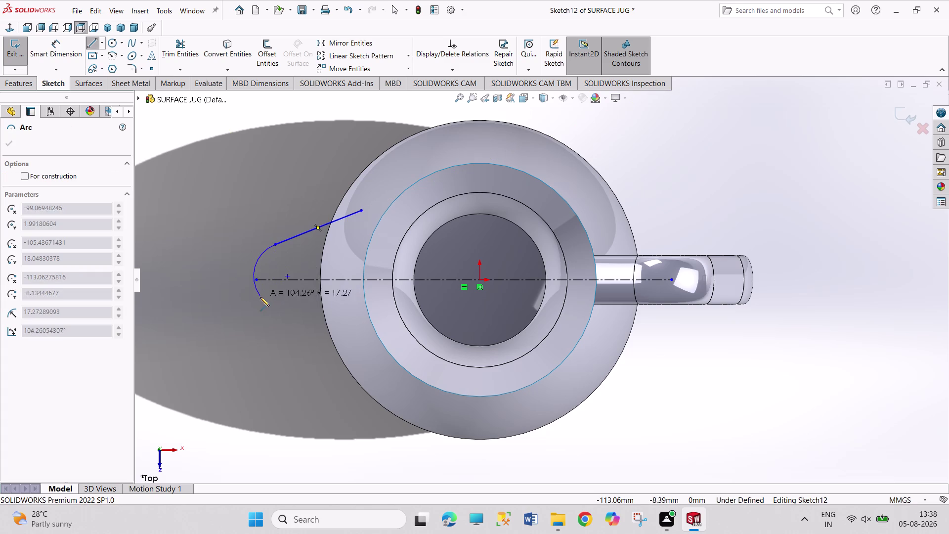
click(276, 326)
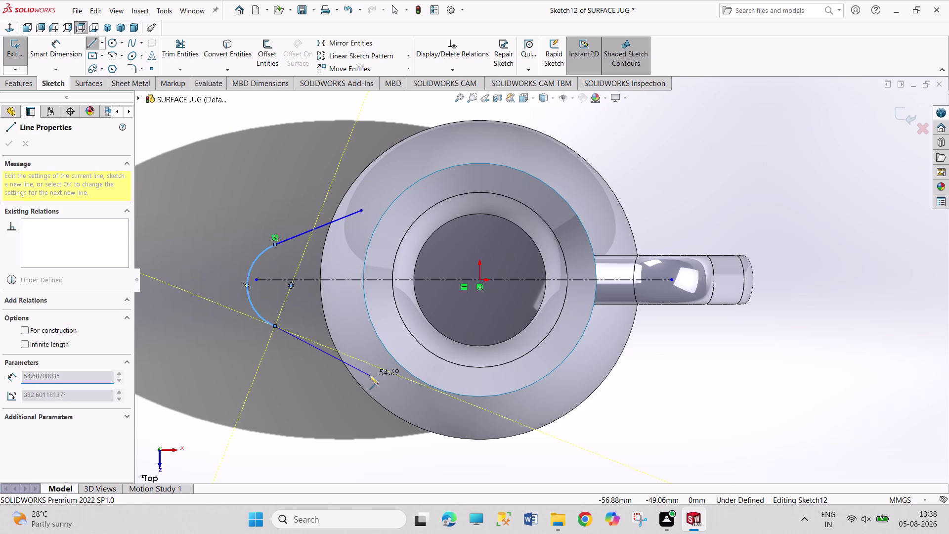
click(382, 382)
right_click(284, 376)
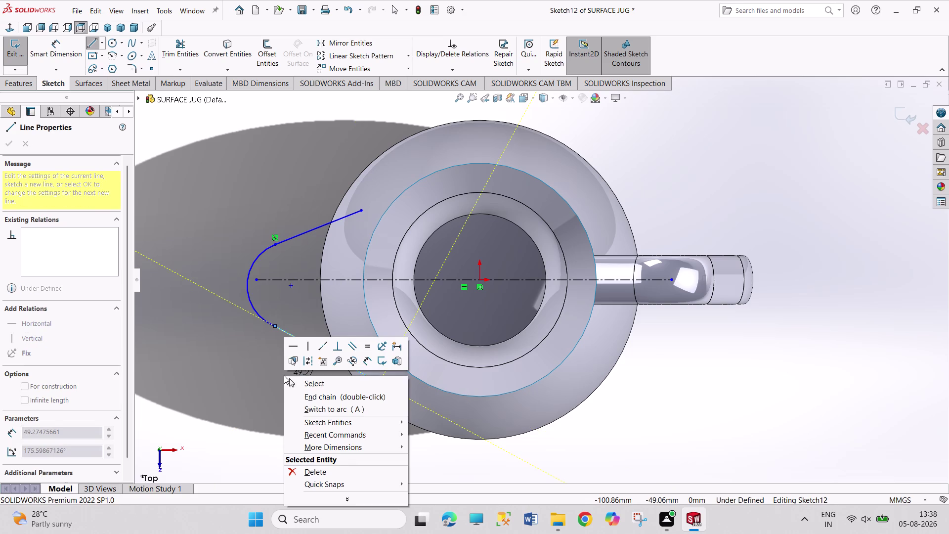
click(292, 380)
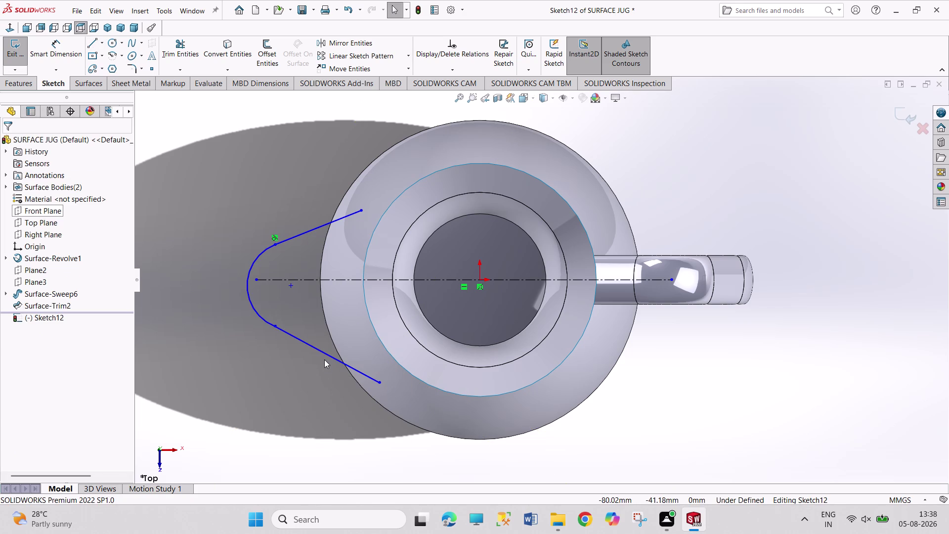
Make both spout lines symmetric about the centreline, then pick the arc-line junction points.
click(328, 353)
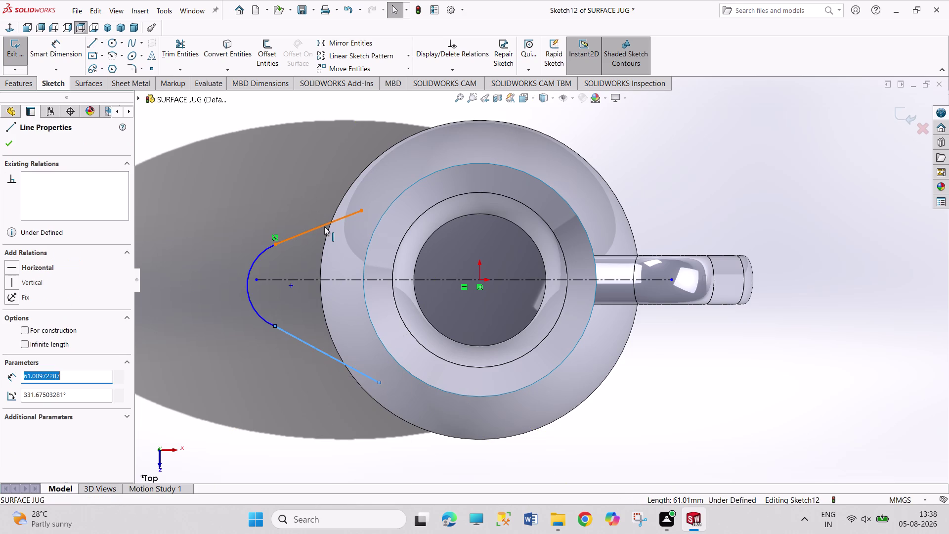
click(324, 227)
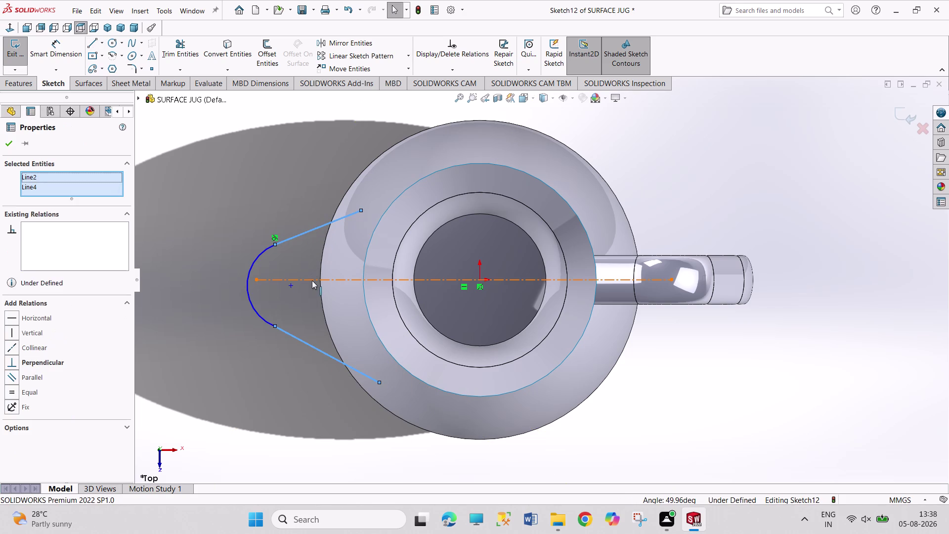
click(312, 280)
click(41, 403)
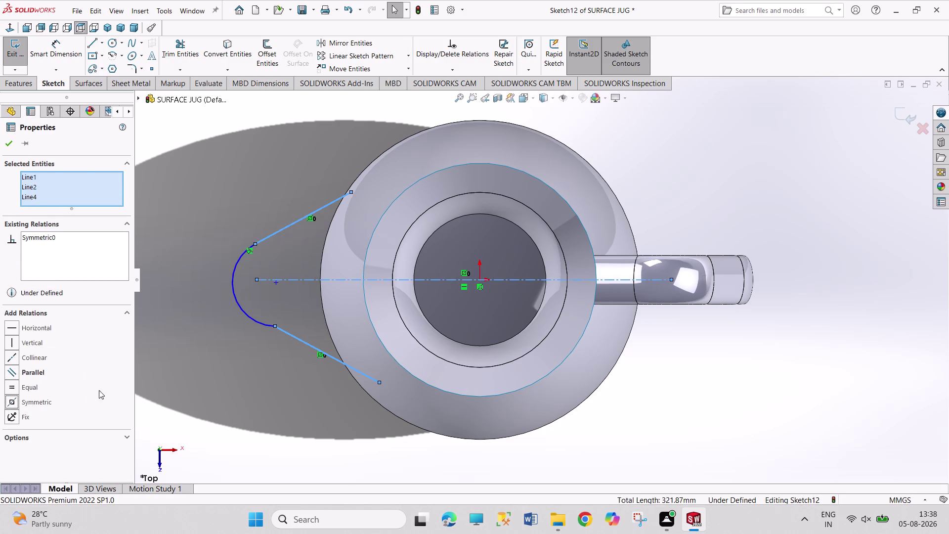
click(141, 388)
click(277, 326)
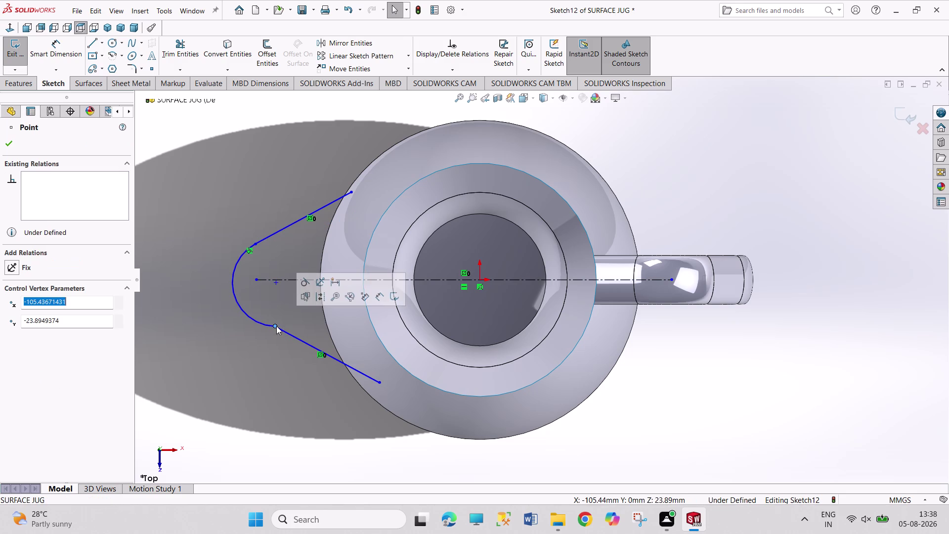
click(305, 284)
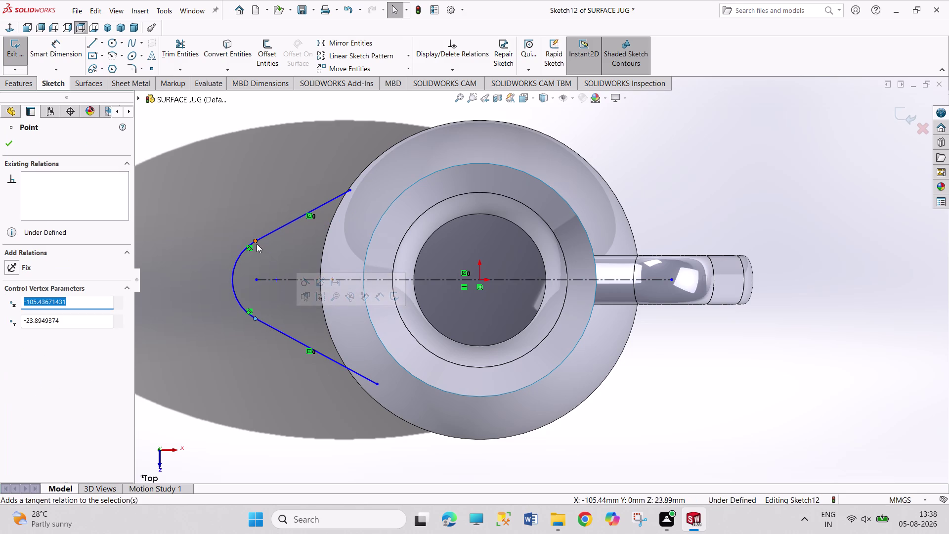